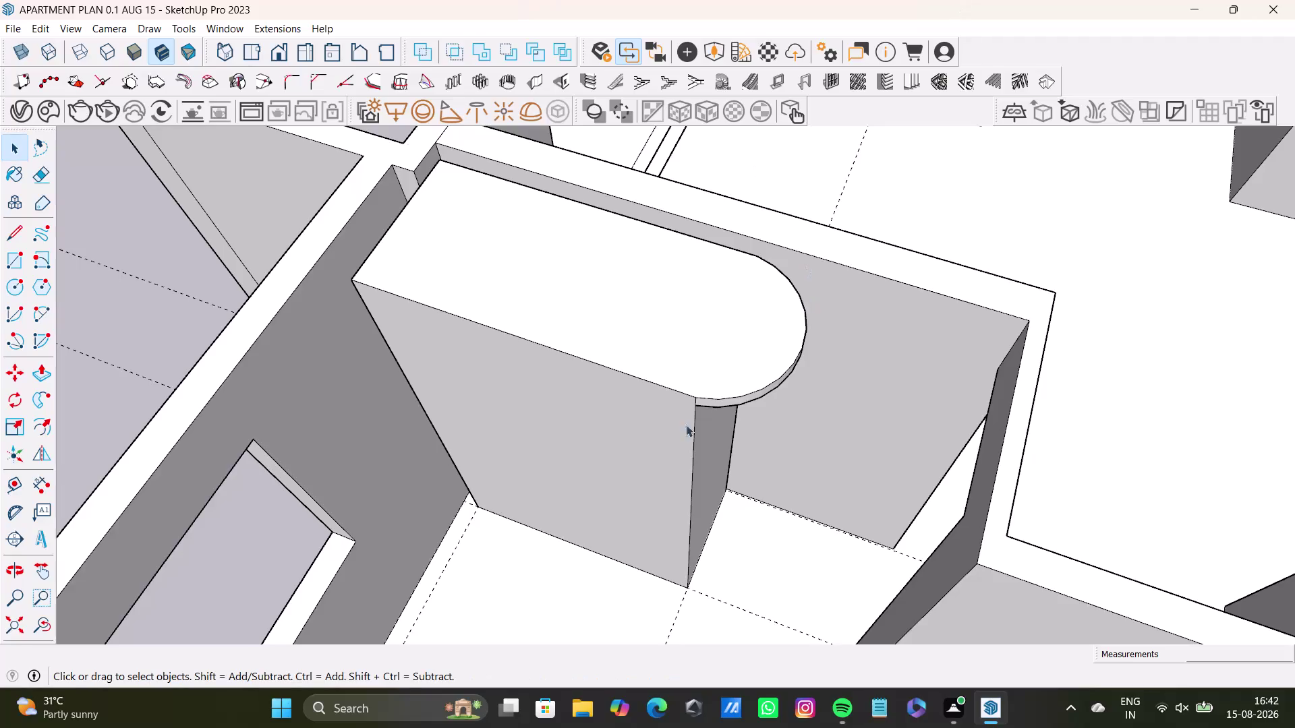
Bring the view onto the wardrobe's tall front panel and select its front face.
scroll(down, 3)
middle_drag(585, 389, 771, 375)
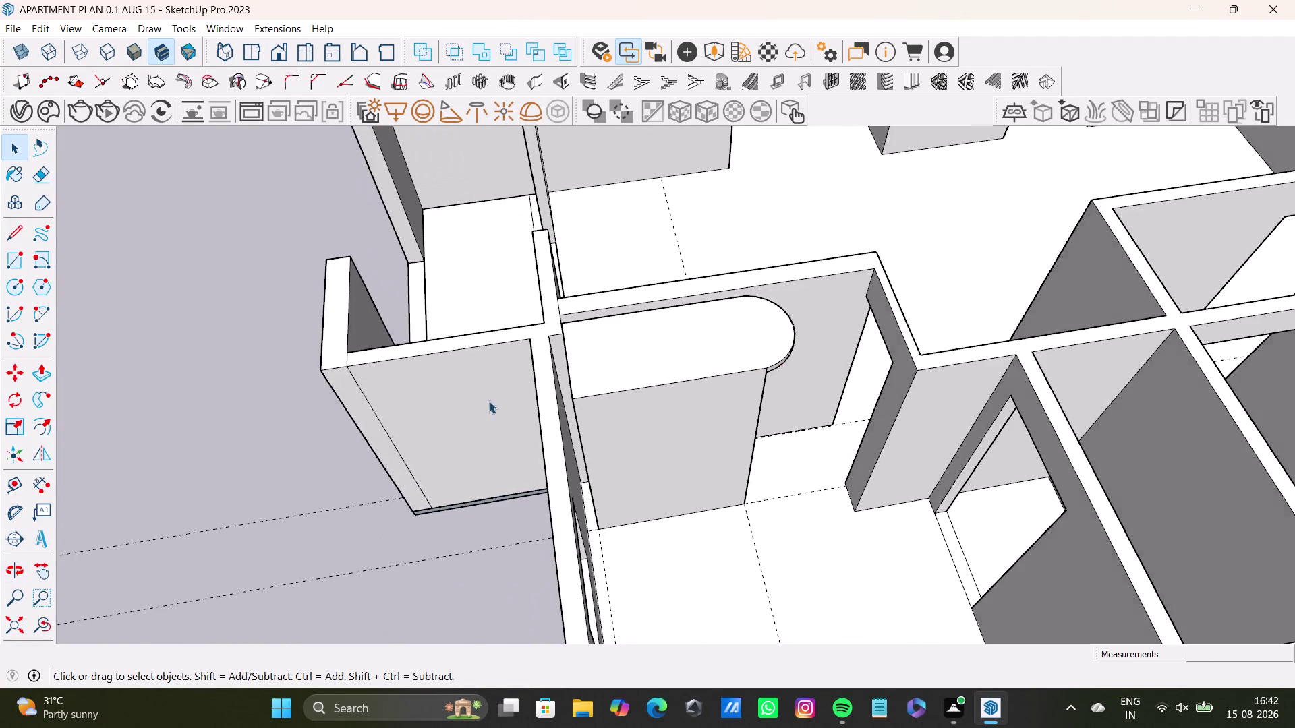
scroll(up, 3)
middle_drag(577, 382, 520, 302)
scroll(down, 3)
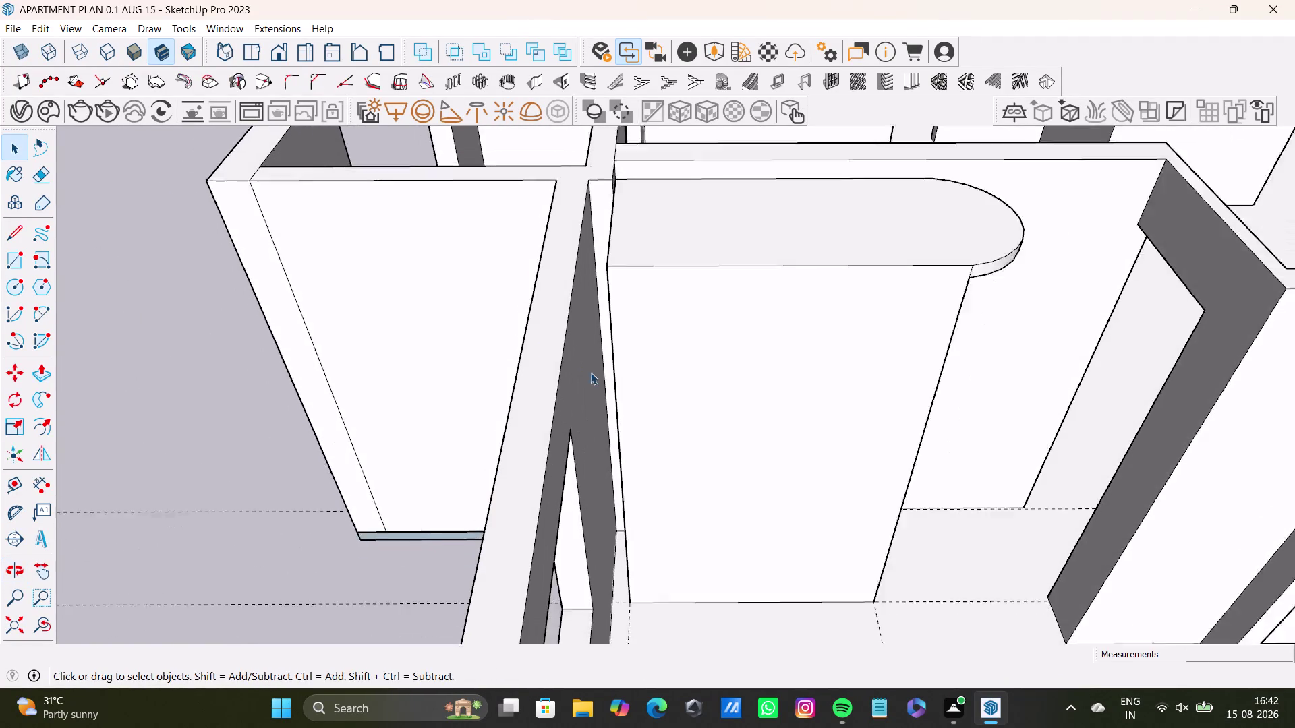
scroll(down, 3)
middle_drag(698, 414, 639, 383)
scroll(up, 3)
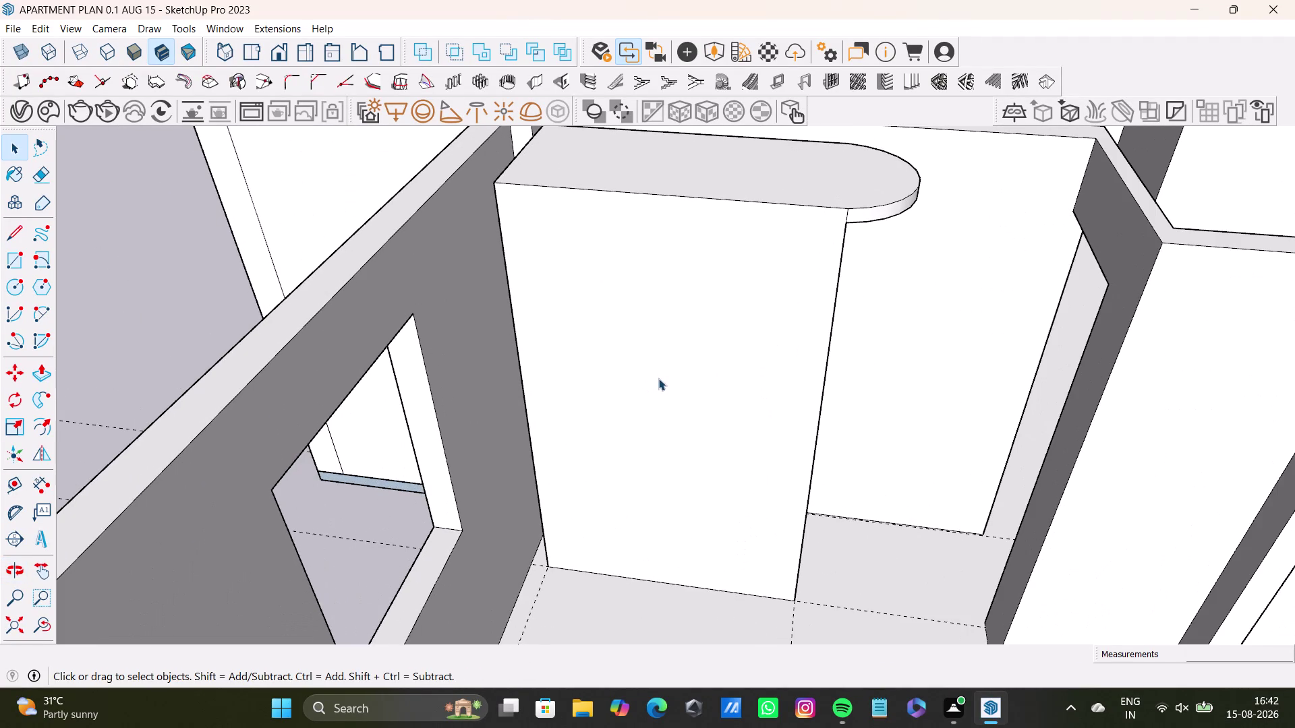
triple_click(658, 378)
click(658, 378)
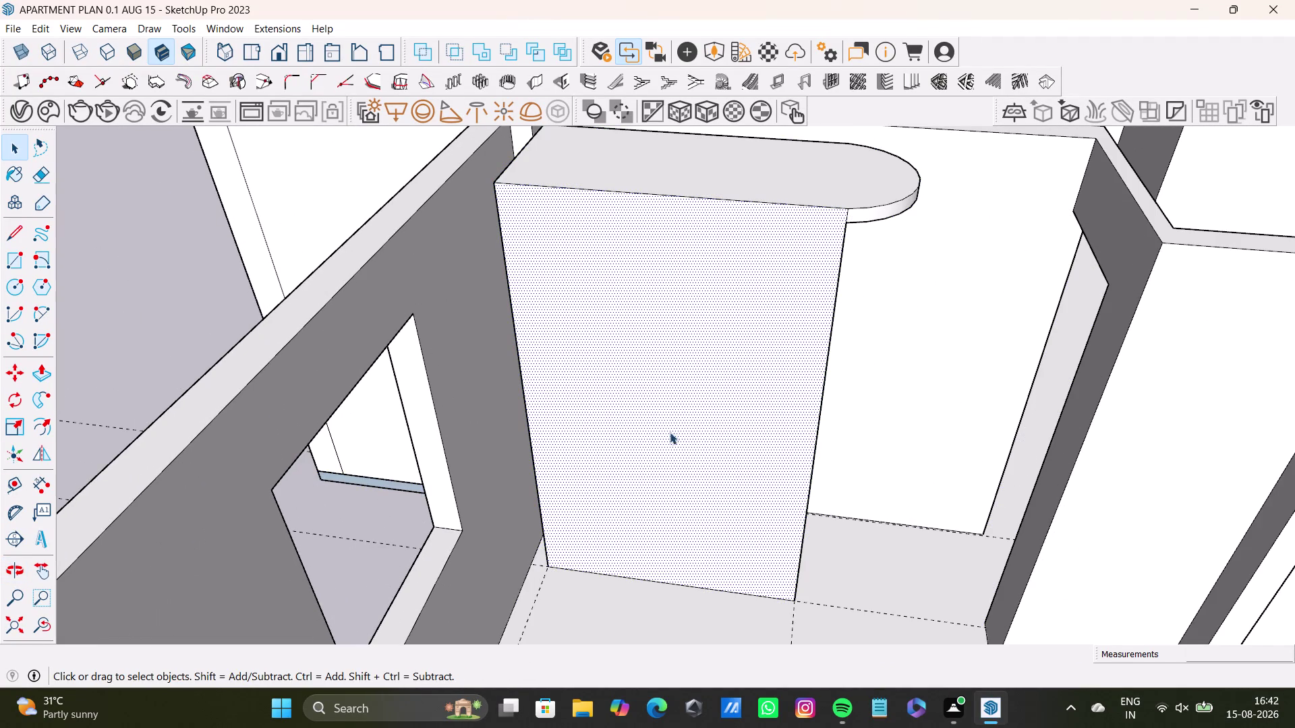
middle_drag(687, 438, 700, 418)
drag(12, 484, 22, 485)
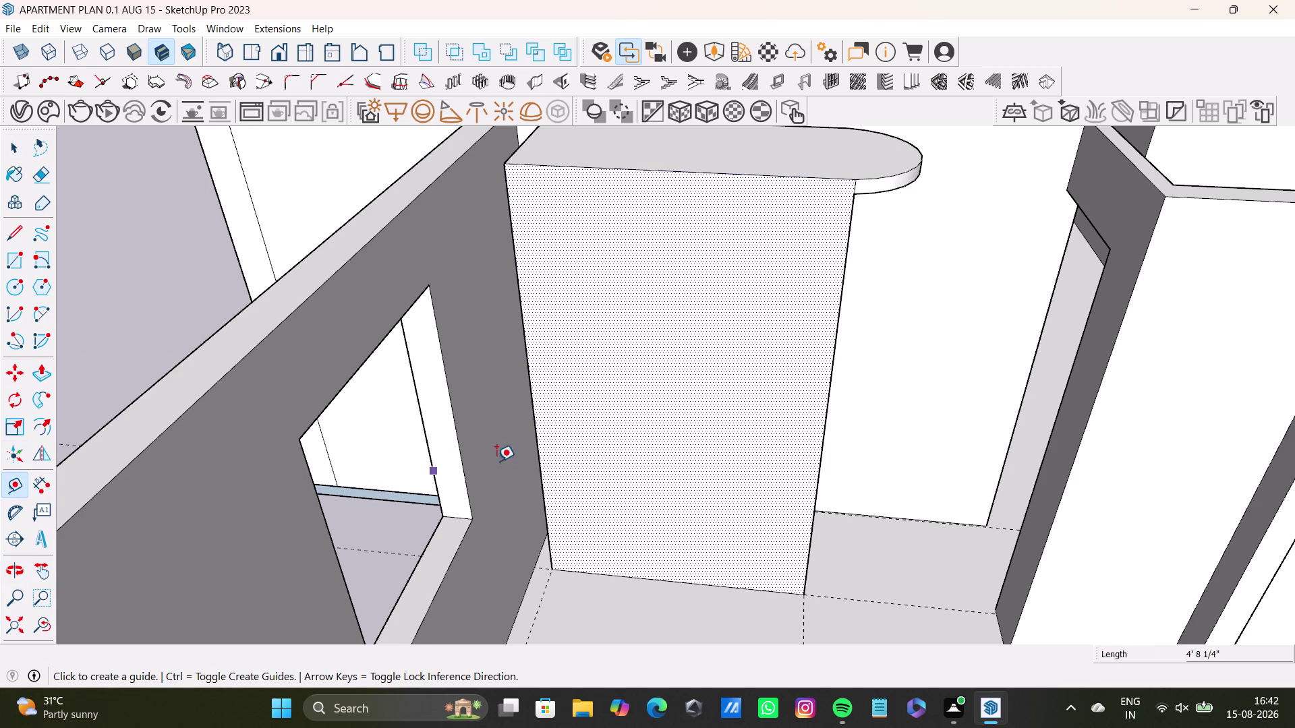
scroll(up, 3)
Pull two vertical guides across the tall front panel to divide it into strips.
click(543, 460)
scroll(down, 3)
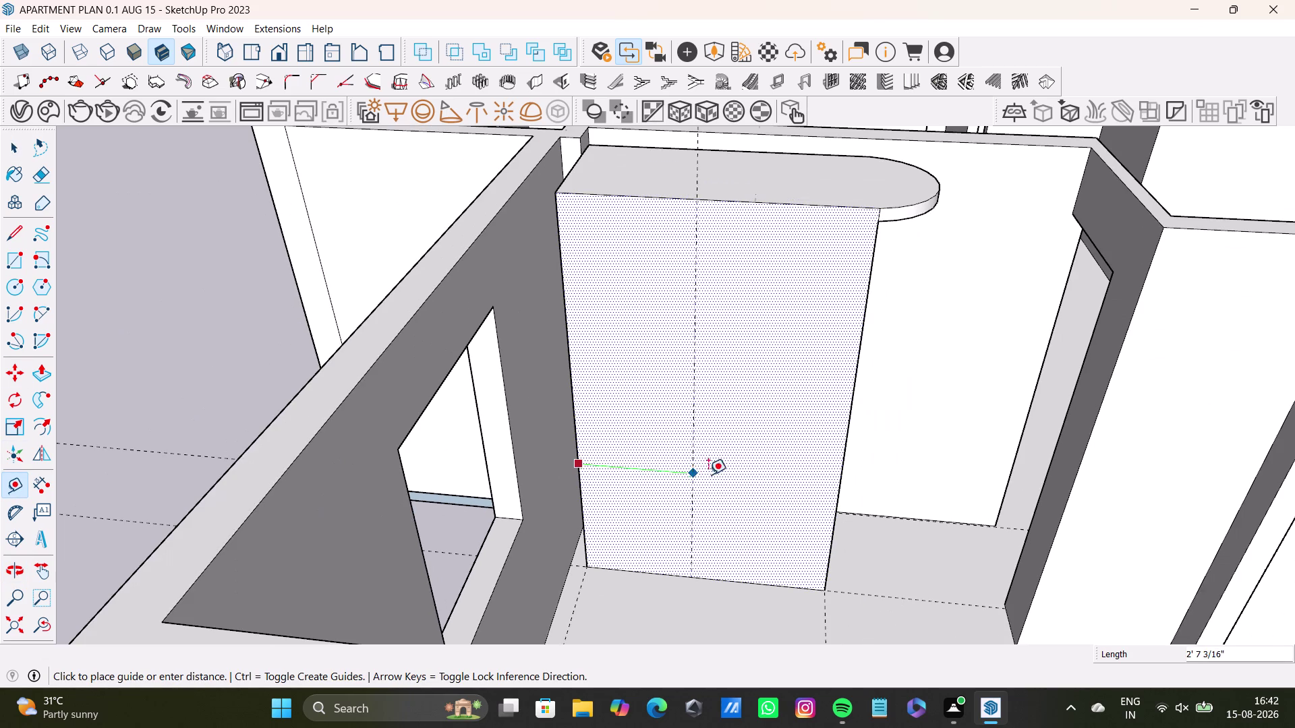
click(652, 471)
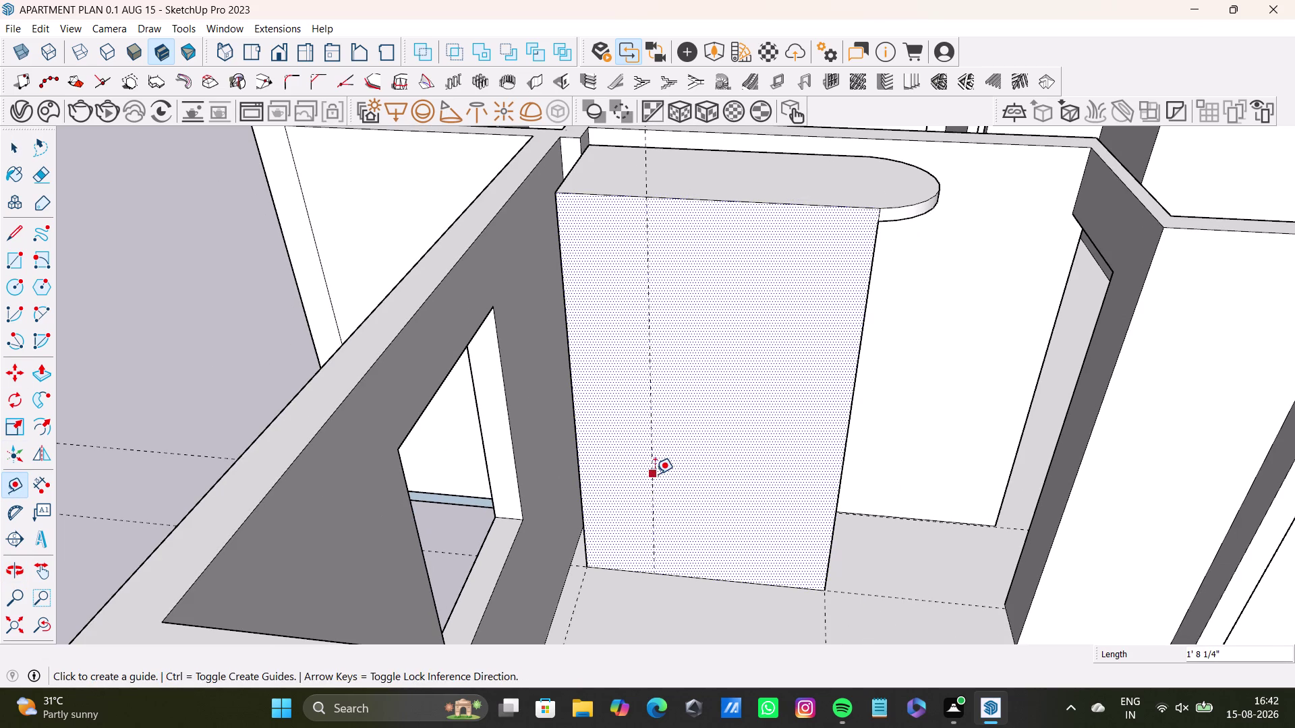
drag(654, 474, 667, 476)
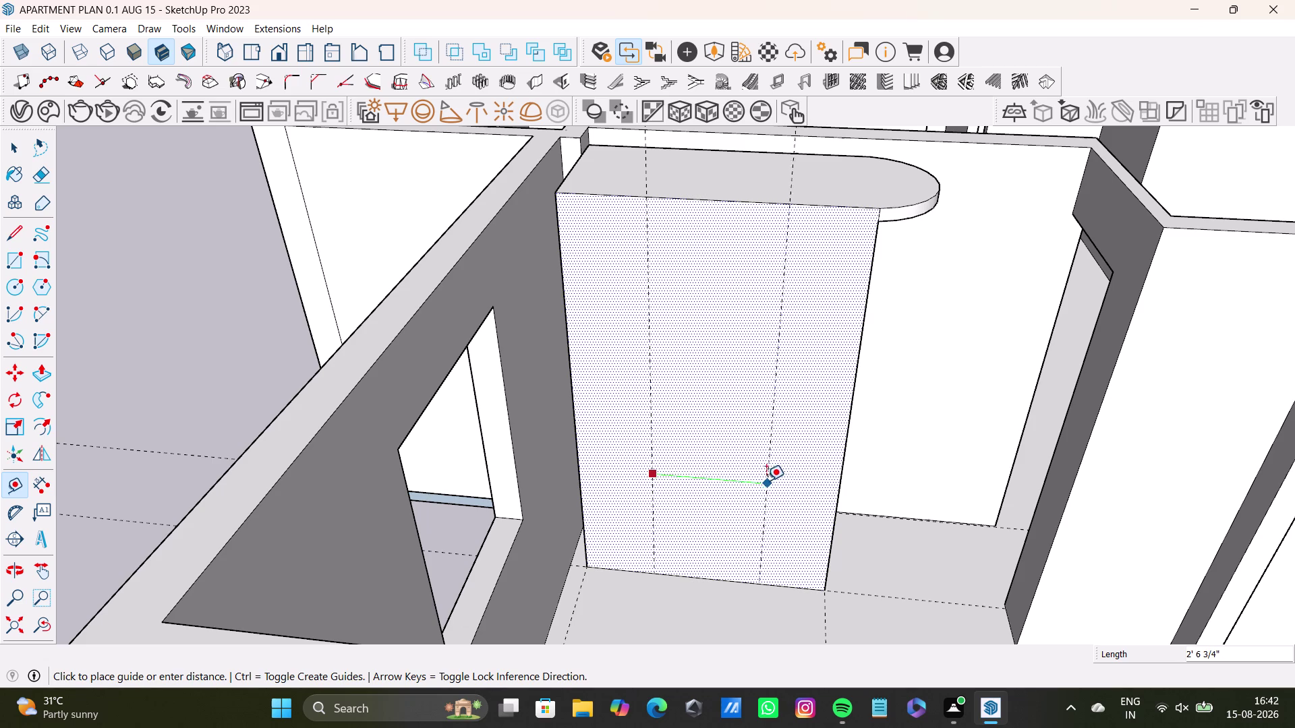
click(763, 481)
Place a guide 0.5" offset from the first divider.
middle_drag(770, 502, 743, 557)
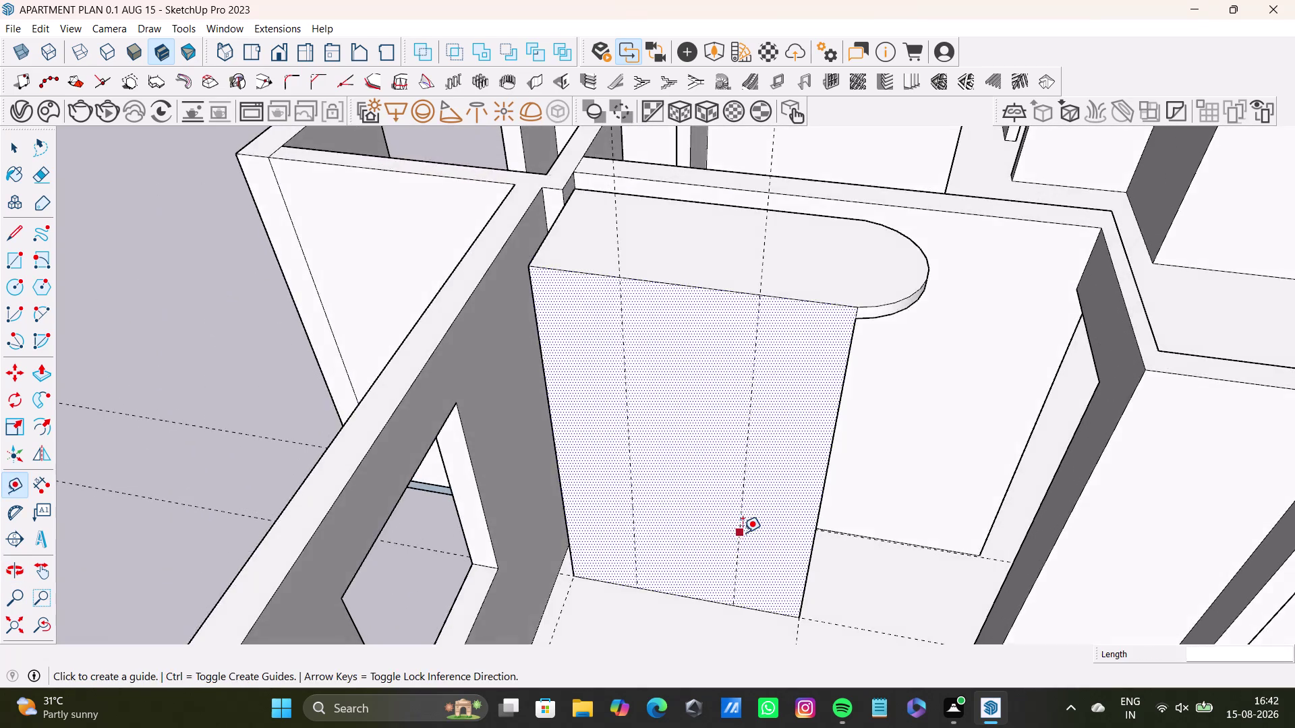
scroll(down, 3)
middle_drag(740, 508, 722, 502)
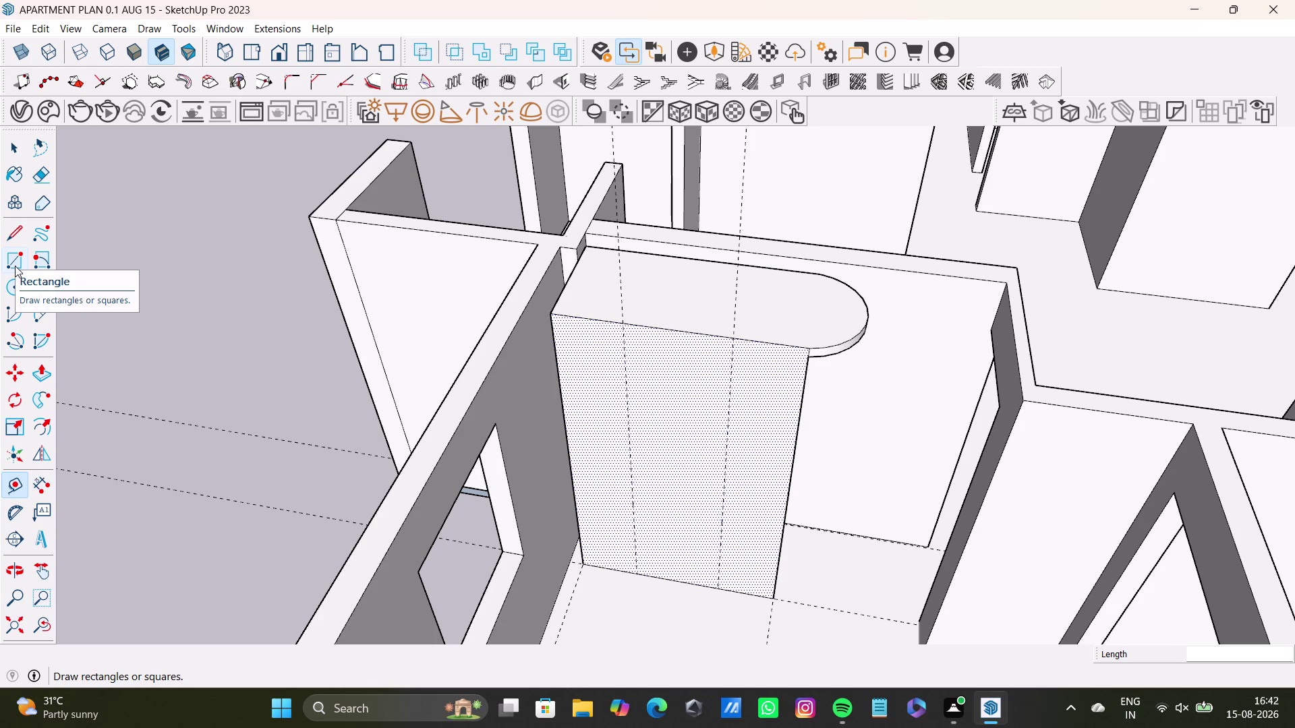
drag(13, 234, 24, 233)
scroll(up, 3)
middle_drag(621, 379, 609, 317)
key(space)
key(t)
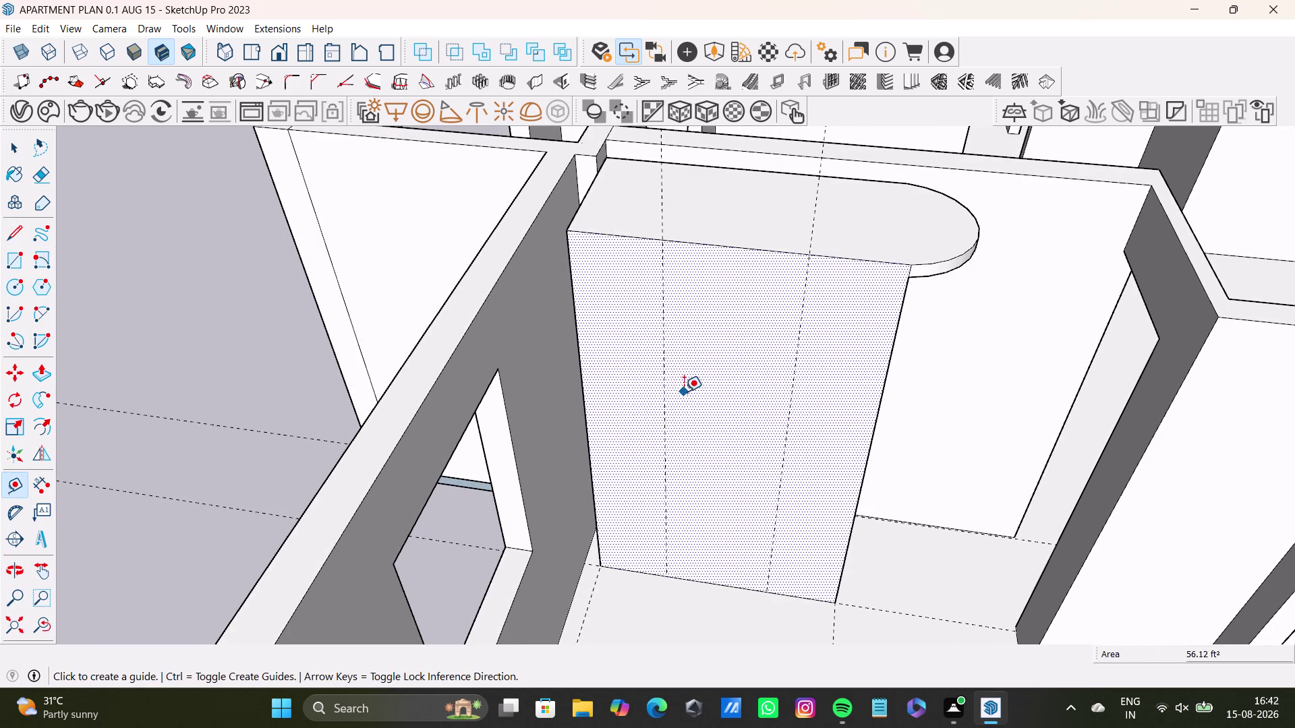
drag(666, 398, 660, 398)
text(0)
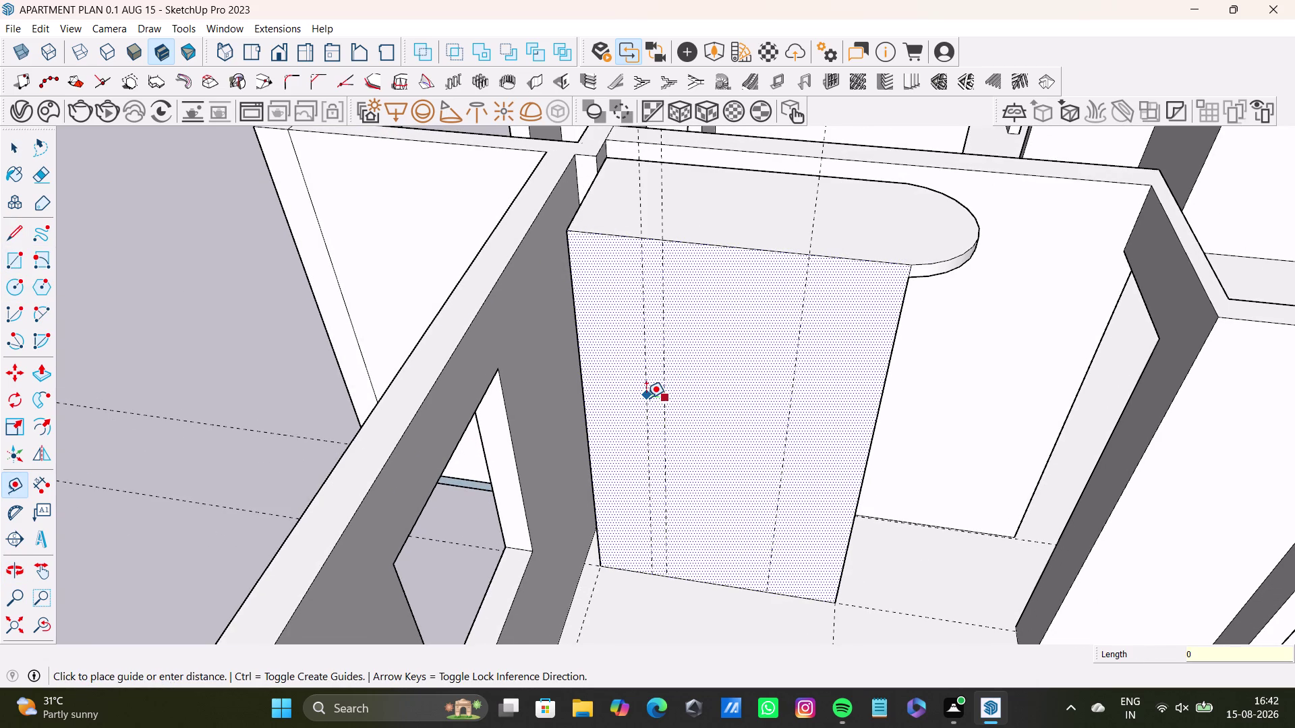
text(.5")
key(Return)
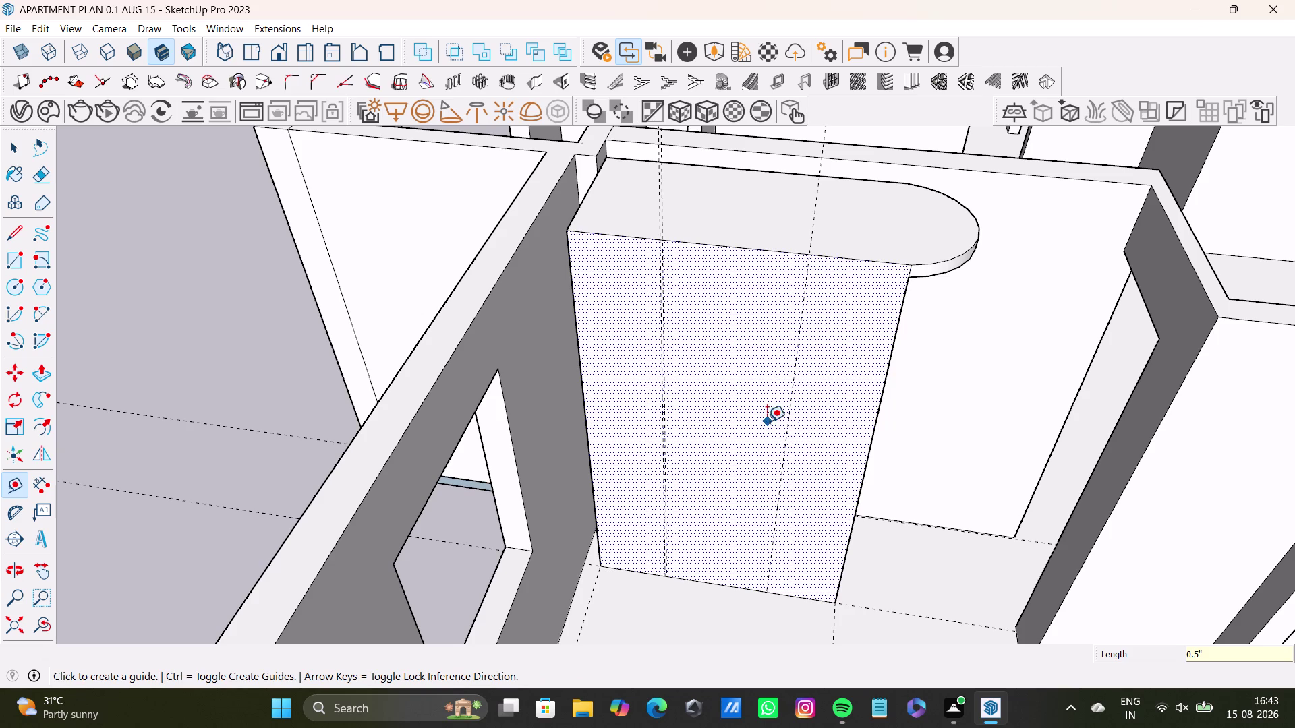
Place a guide 0.5" offset from the second divider.
click(788, 430)
key(5)
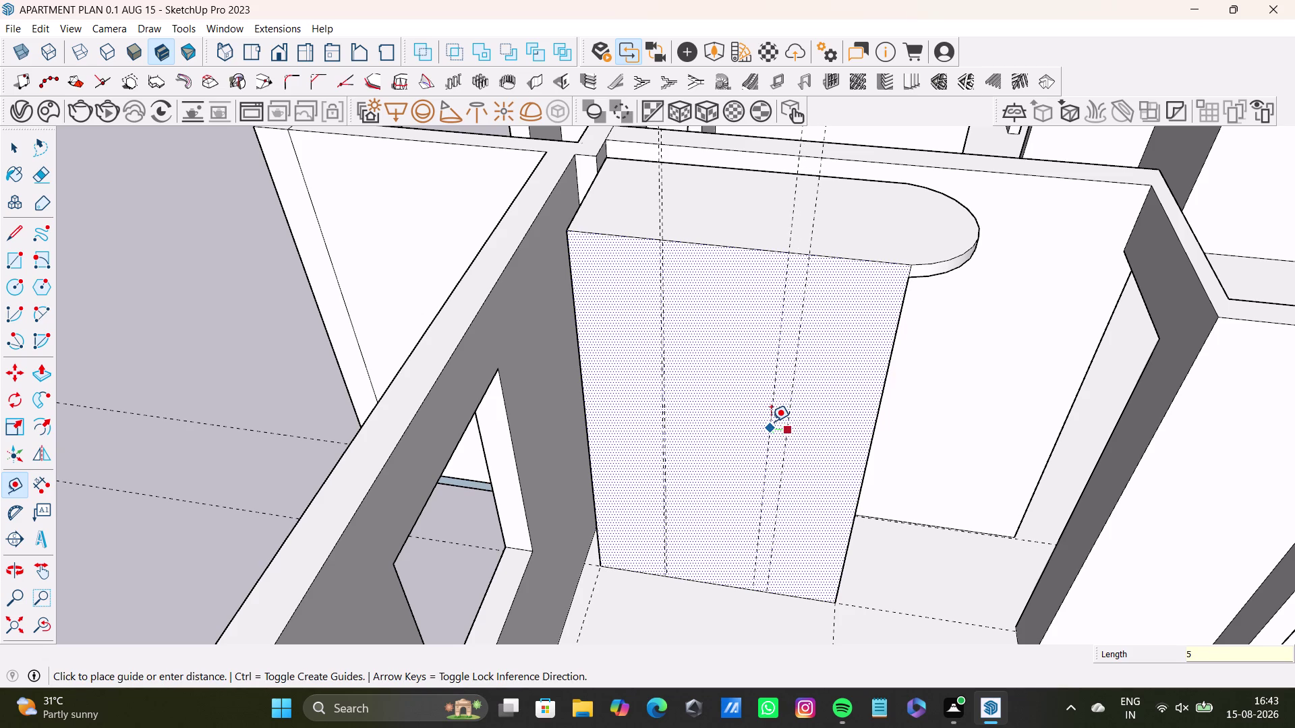
key(BackSpace)
text(0.)
text(5")
key(Return)
scroll(up, 3)
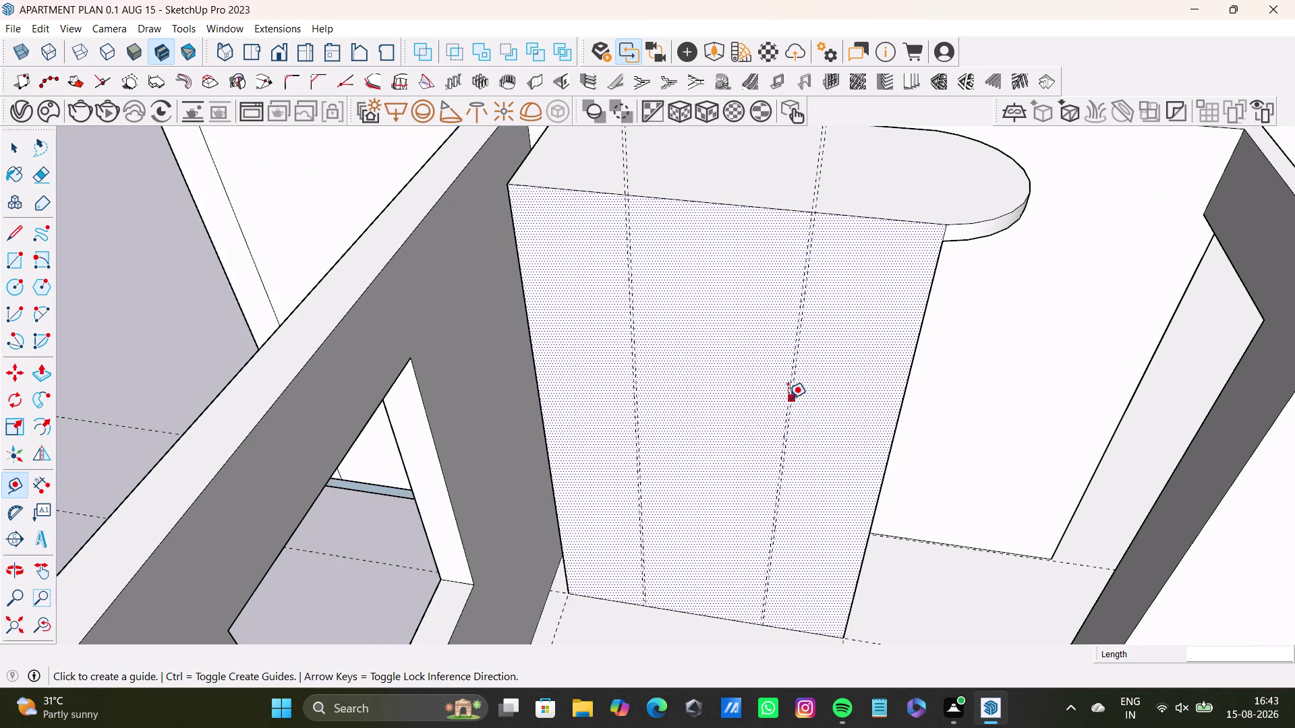
Add guides 0.5" inside the panel's right and left edges.
click(902, 398)
text(0)
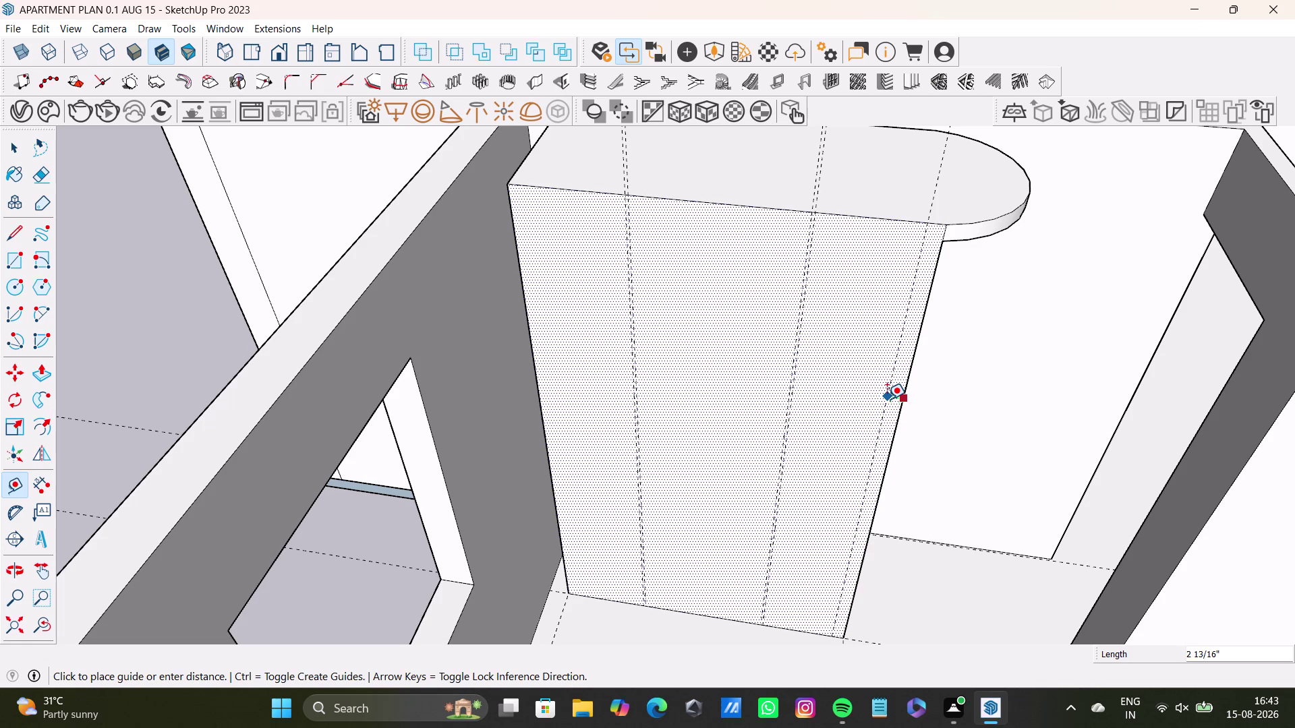
text(.)
text(5")
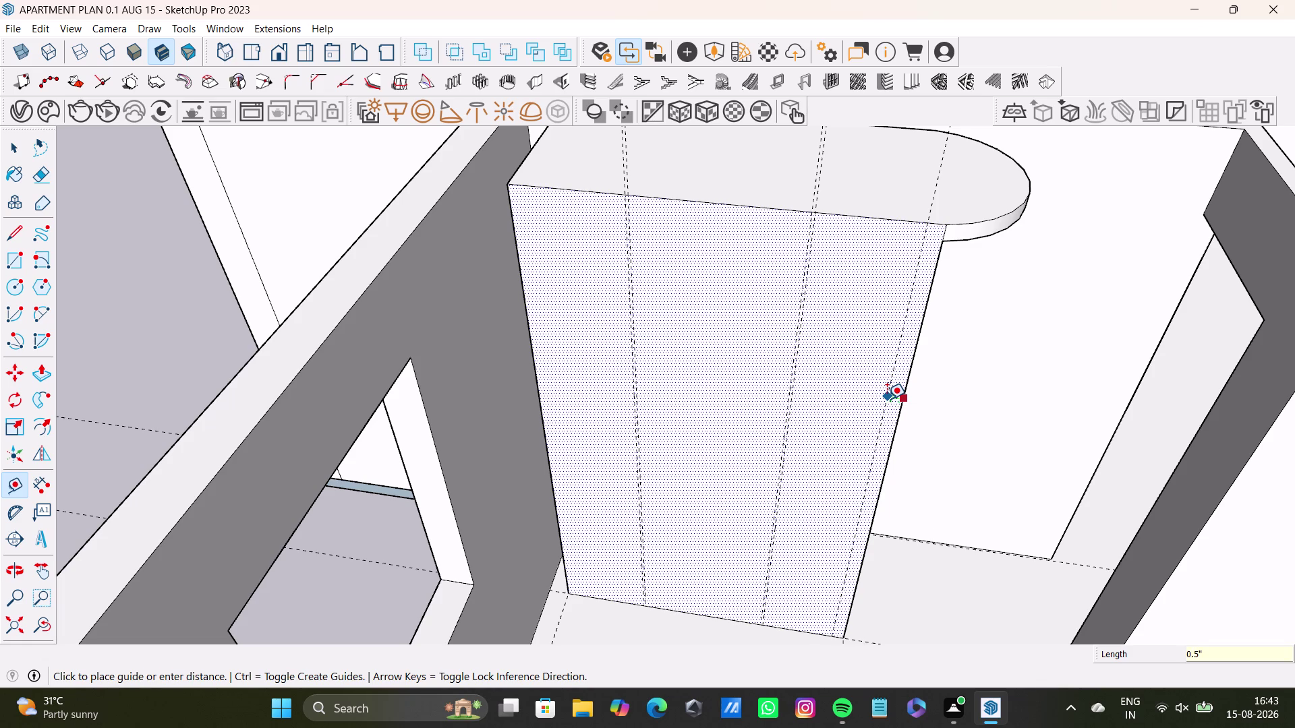
key(Return)
scroll(up, 3)
click(522, 362)
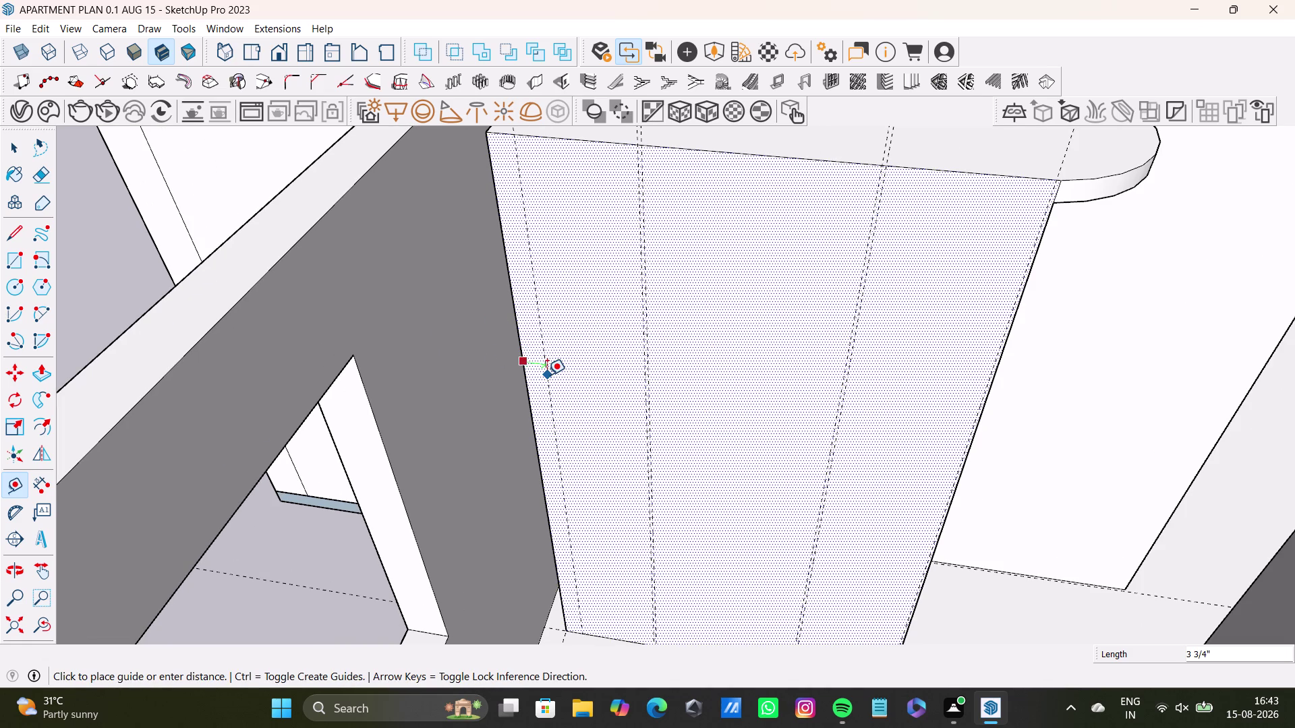
text(0.5)
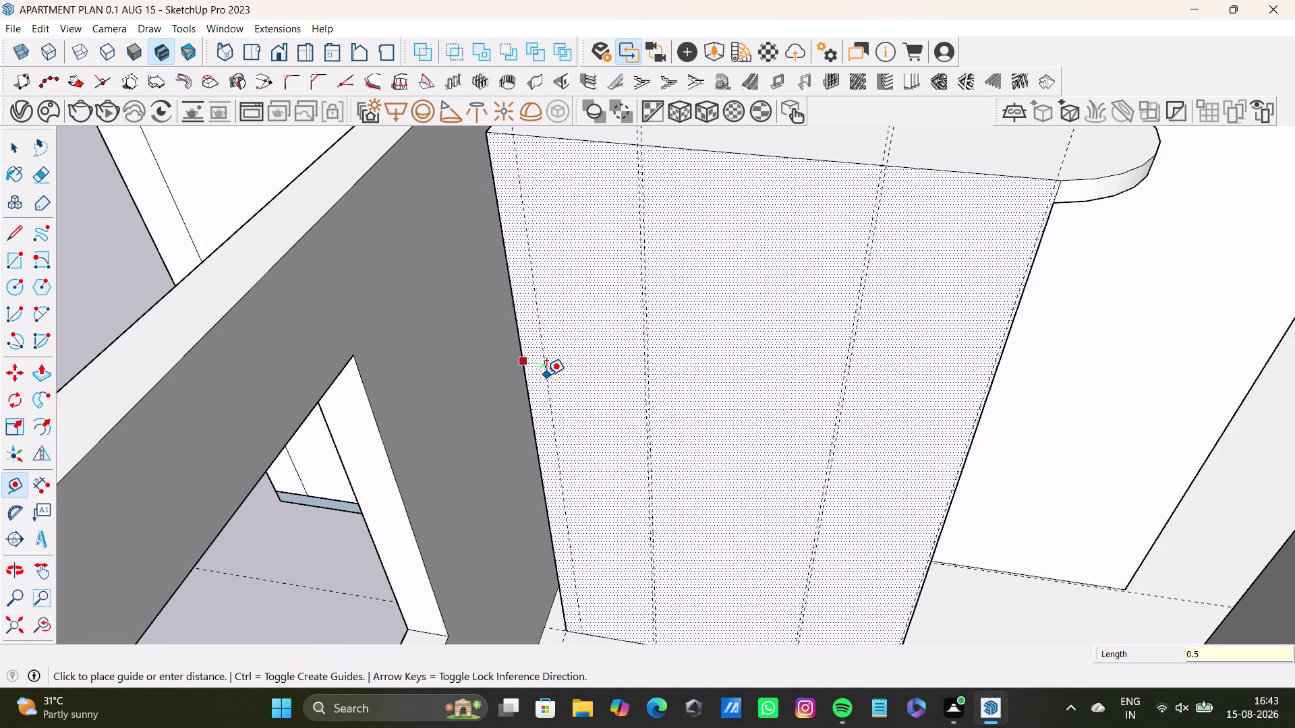
text(")
key(Return)
Orbit to check the new guides and zoom in on the panel's top-left corner.
key(space)
scroll(down, 3)
middle_drag(559, 383, 627, 363)
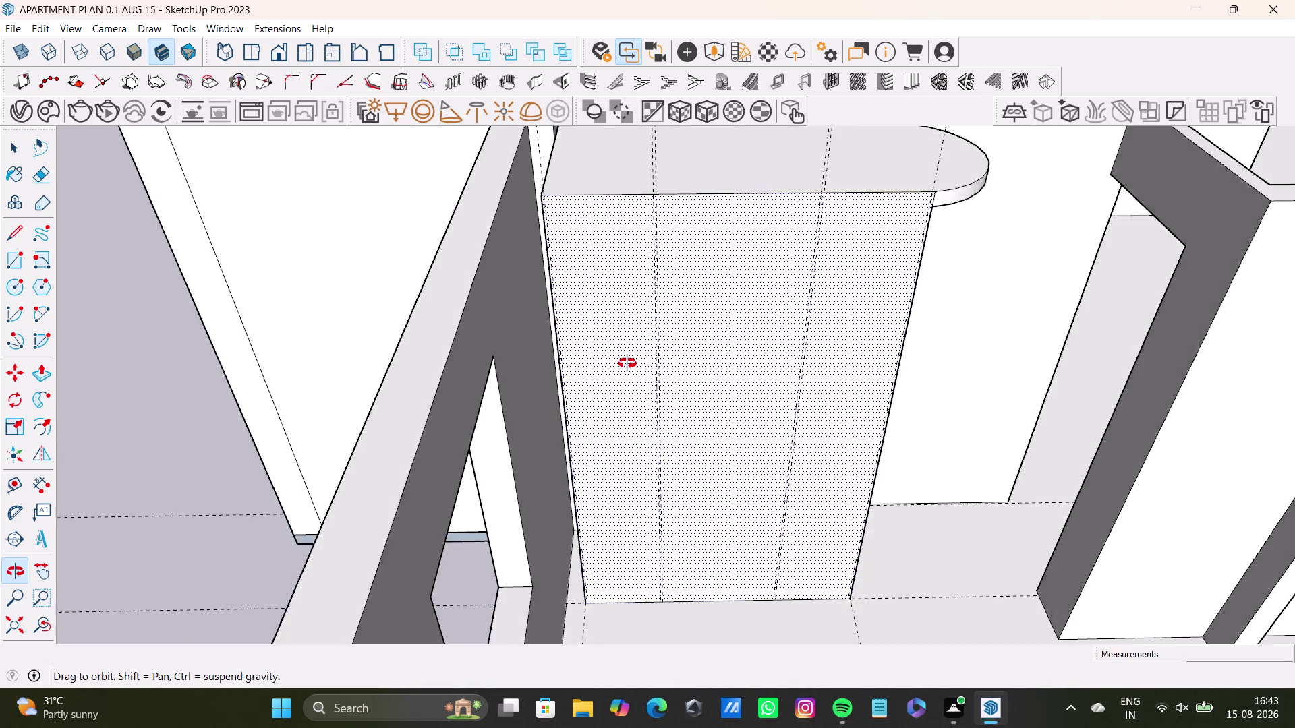
middle_drag(627, 364, 603, 354)
middle_drag(615, 371, 521, 391)
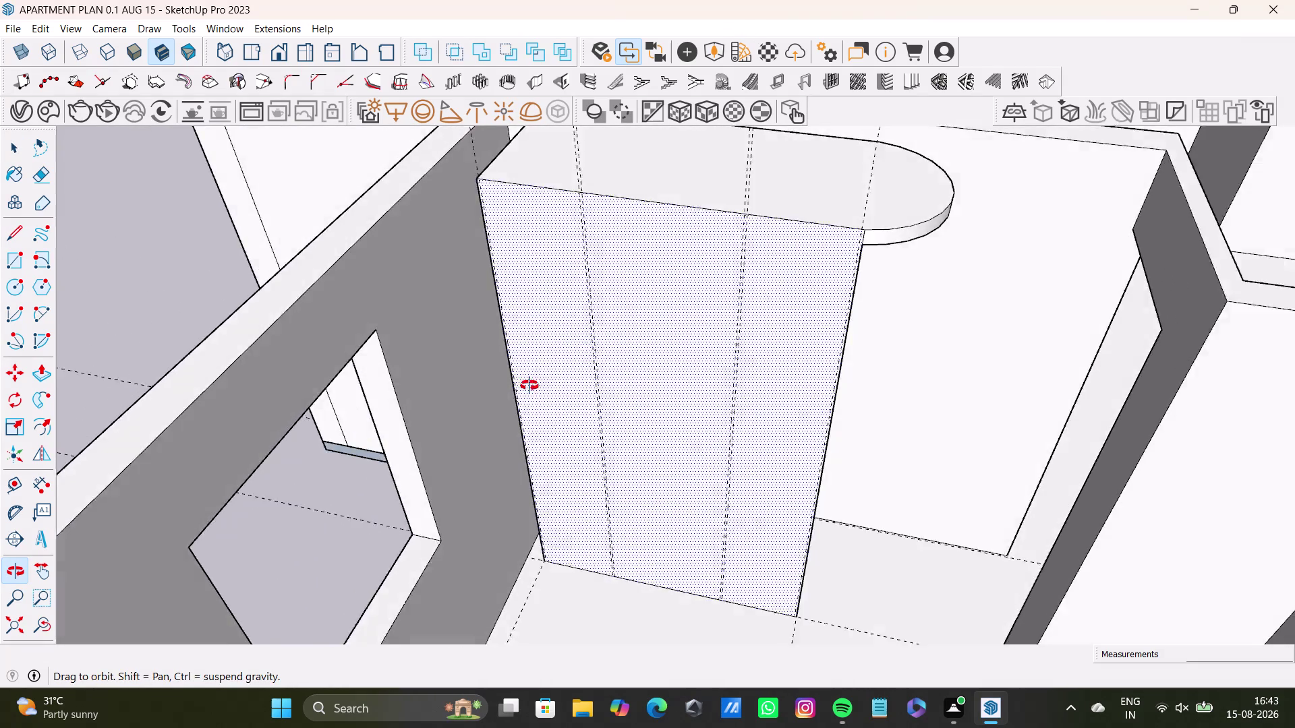
middle_drag(521, 391, 562, 351)
scroll(up, 3)
click(16, 262)
scroll(up, 3)
middle_drag(437, 321, 465, 361)
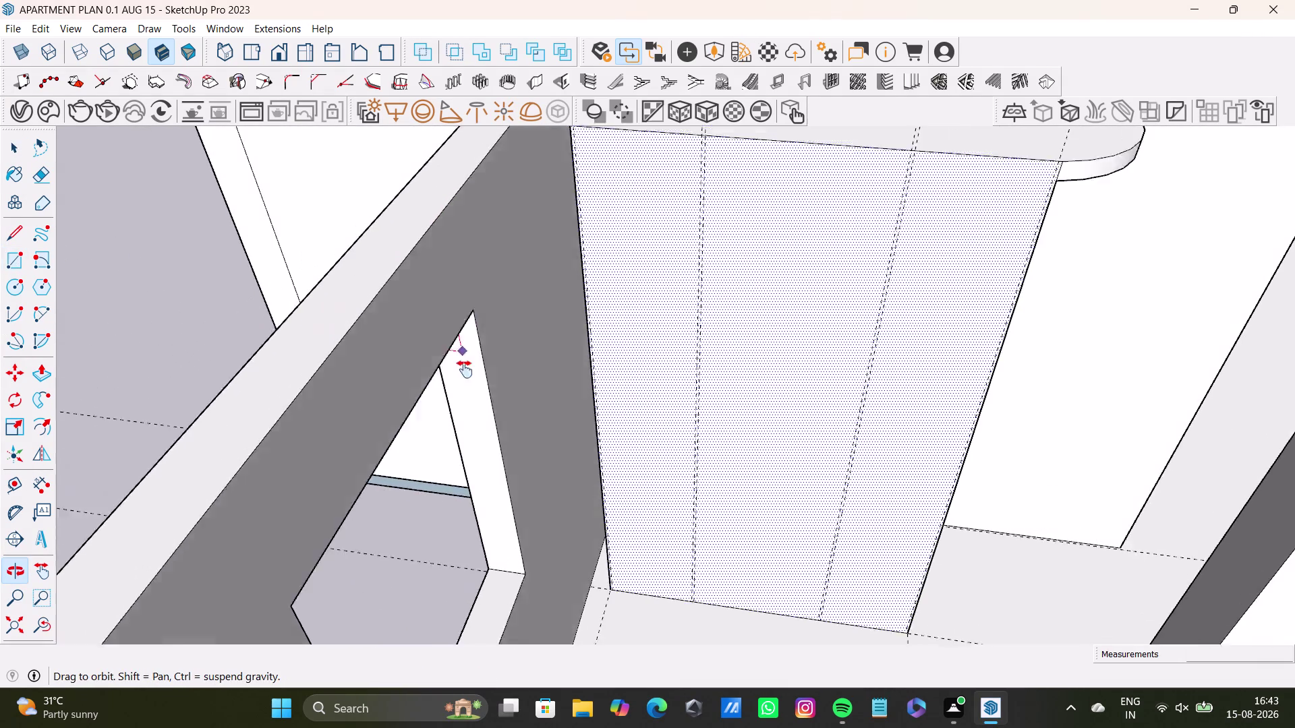
middle_drag(464, 361, 462, 463)
middle_drag(605, 422, 697, 443)
scroll(up, 3)
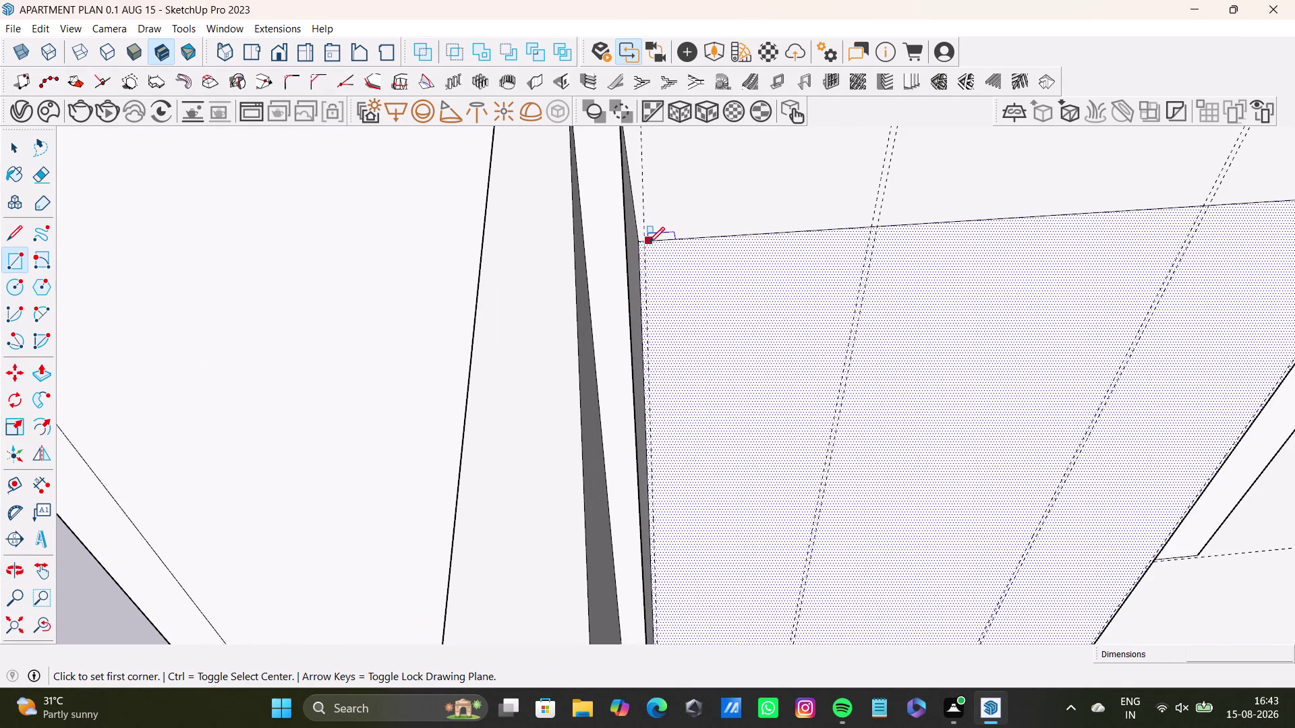
scroll(up, 3)
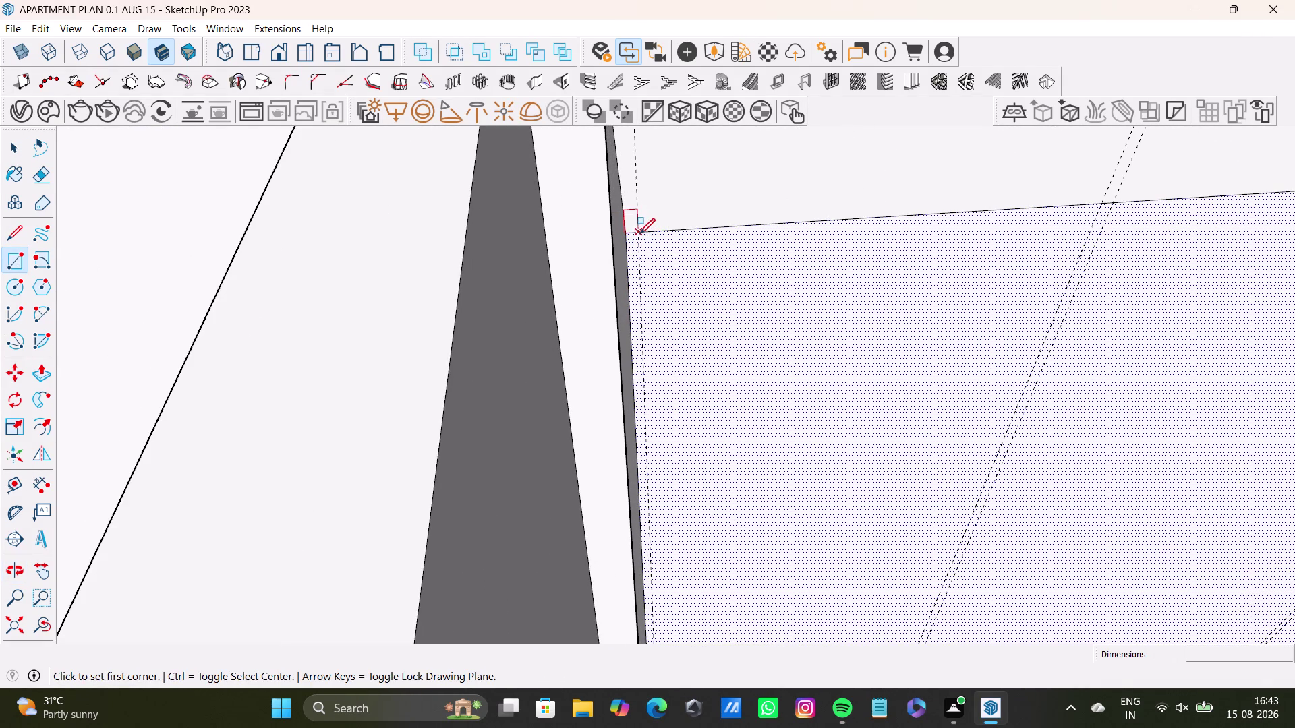
click(640, 234)
scroll(down, 3)
middle_drag(849, 456, 679, 181)
scroll(down, 3)
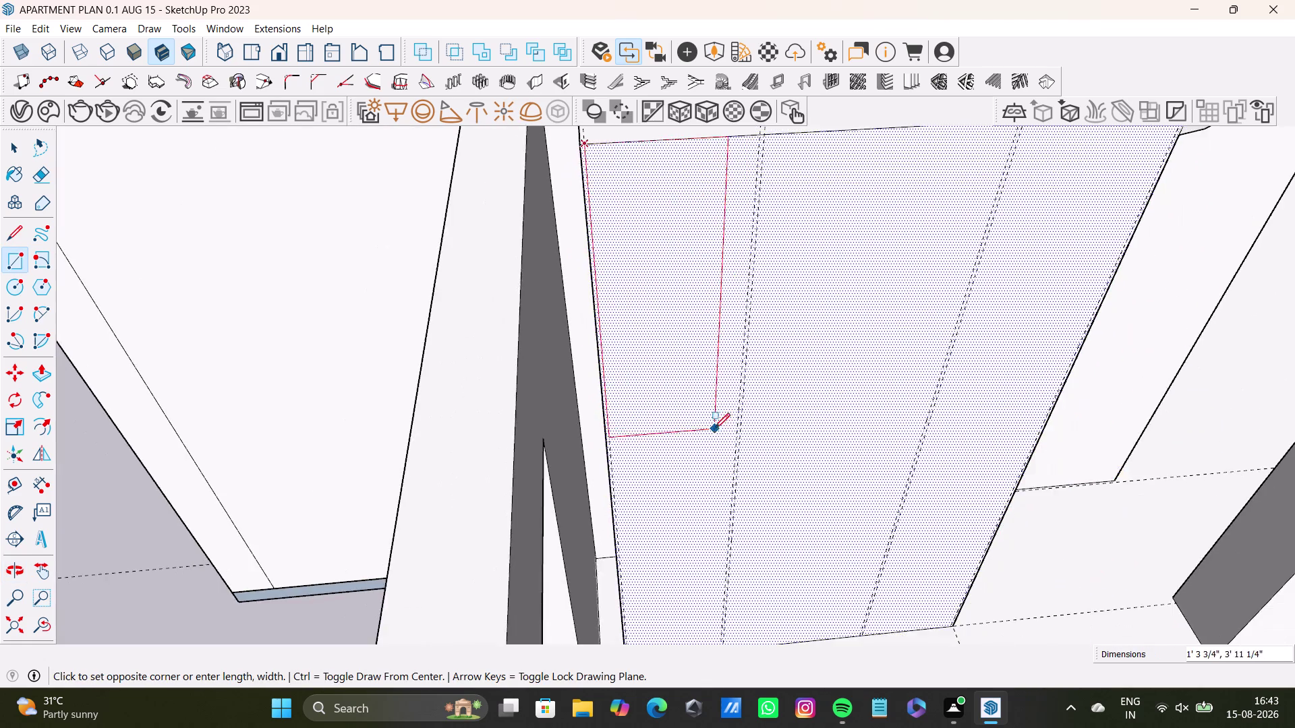
scroll(down, 3)
middle_drag(718, 434, 653, 278)
scroll(up, 3)
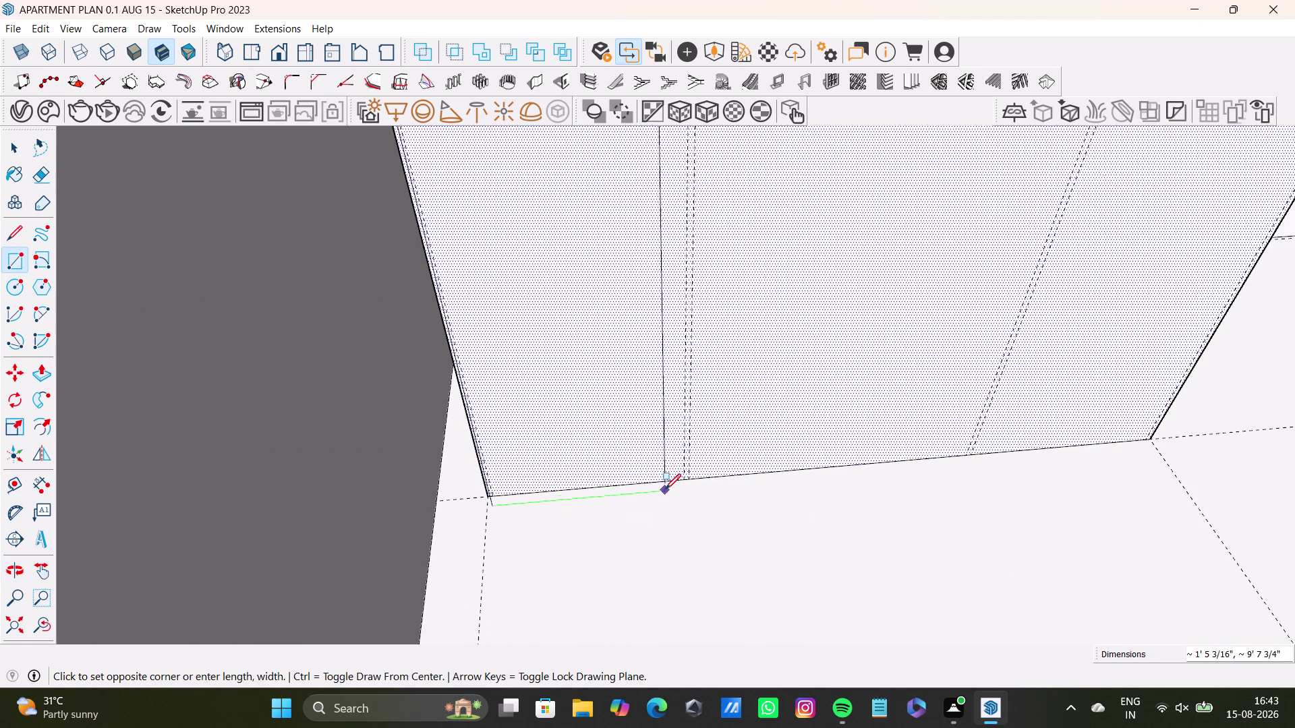
click(686, 478)
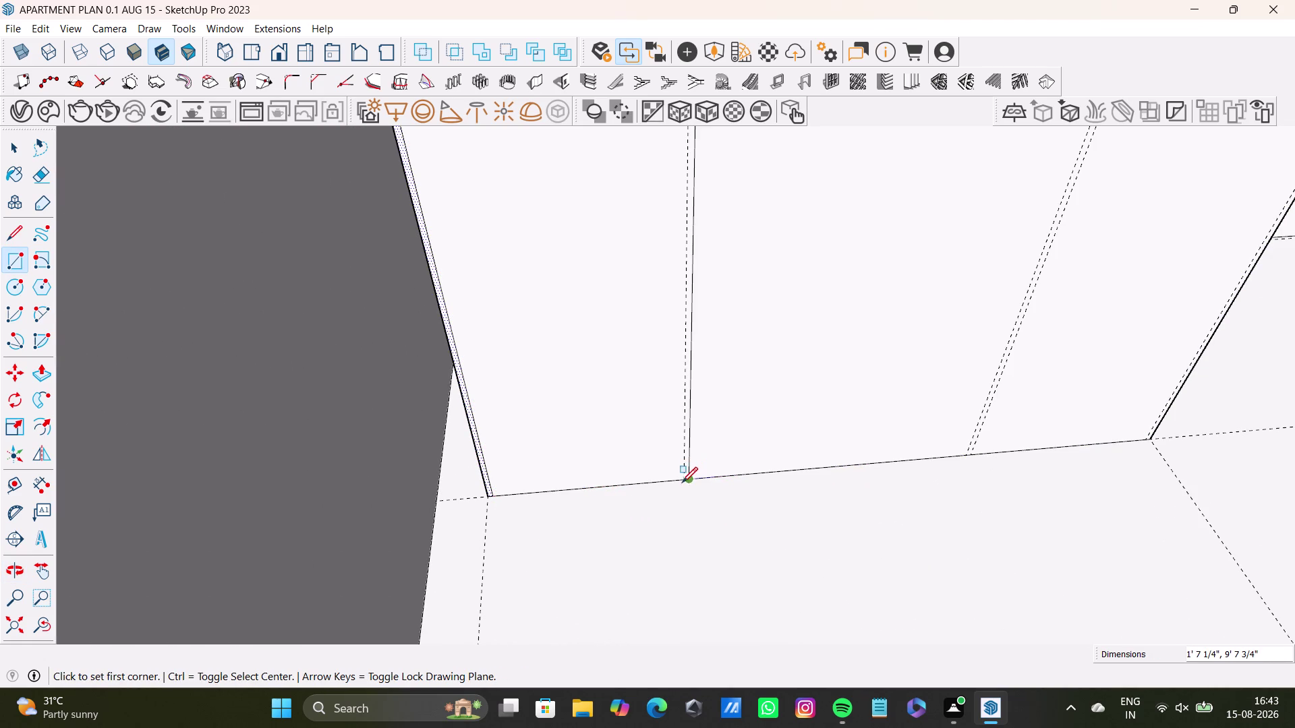
key(ctrl+z)
scroll(down, 3)
middle_drag(613, 318, 613, 538)
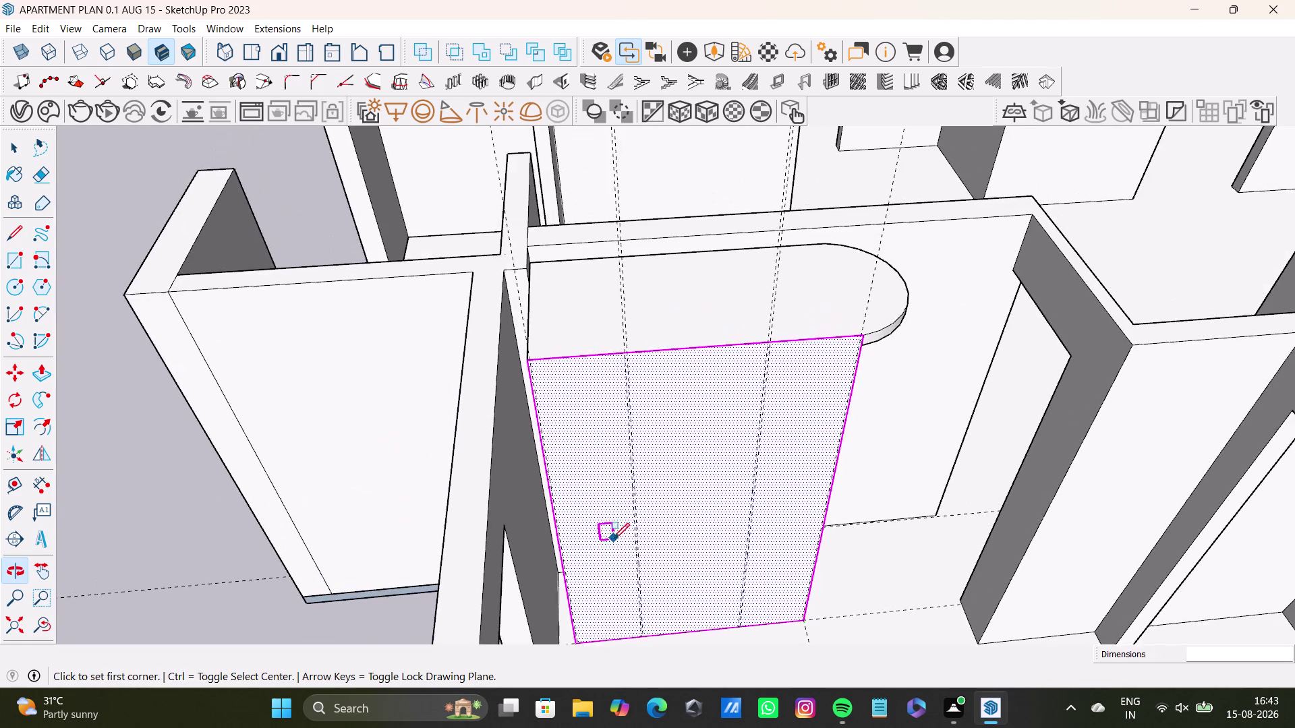
scroll(up, 3)
key(space)
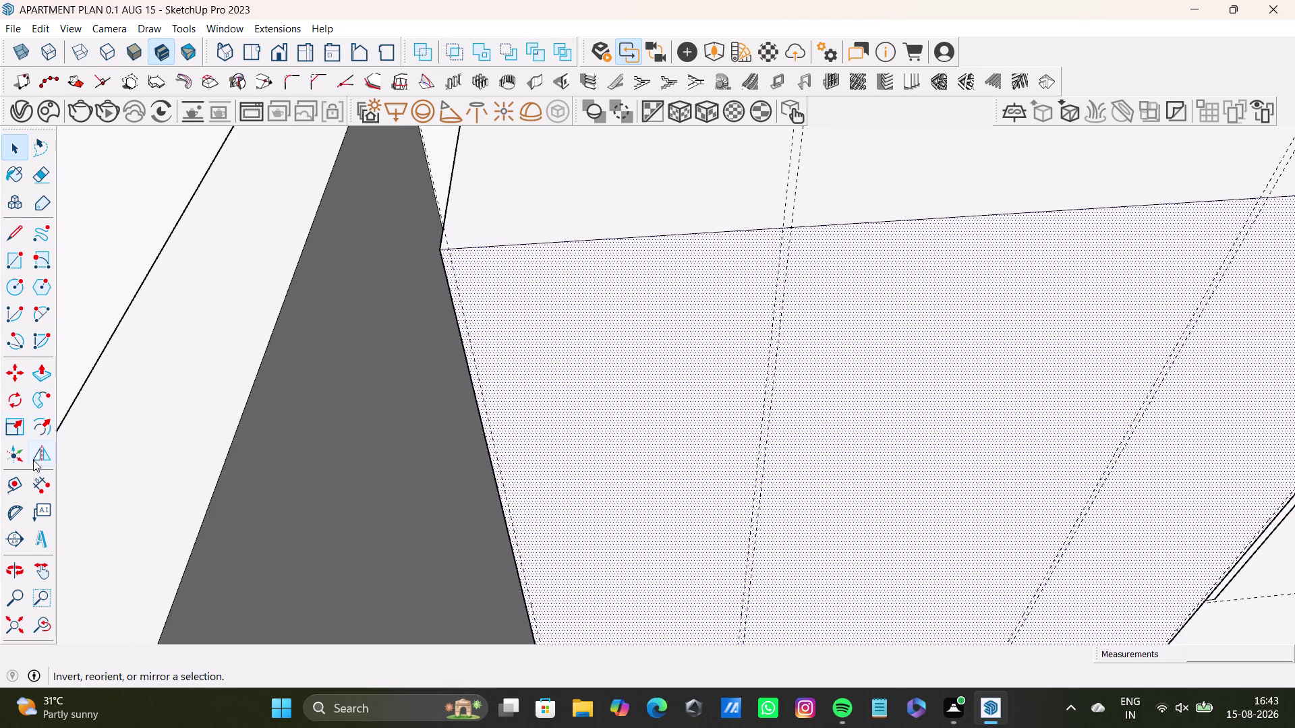
click(11, 487)
scroll(up, 3)
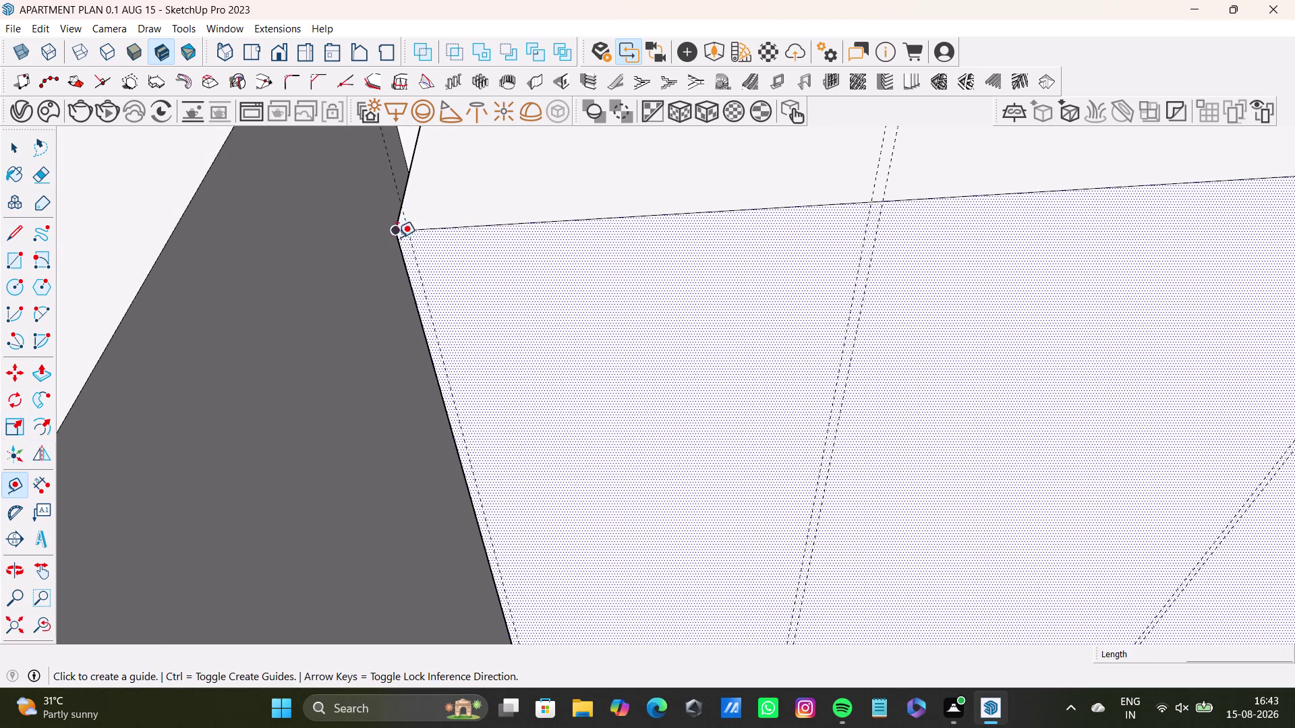
key(space)
click(11, 259)
scroll(up, 3)
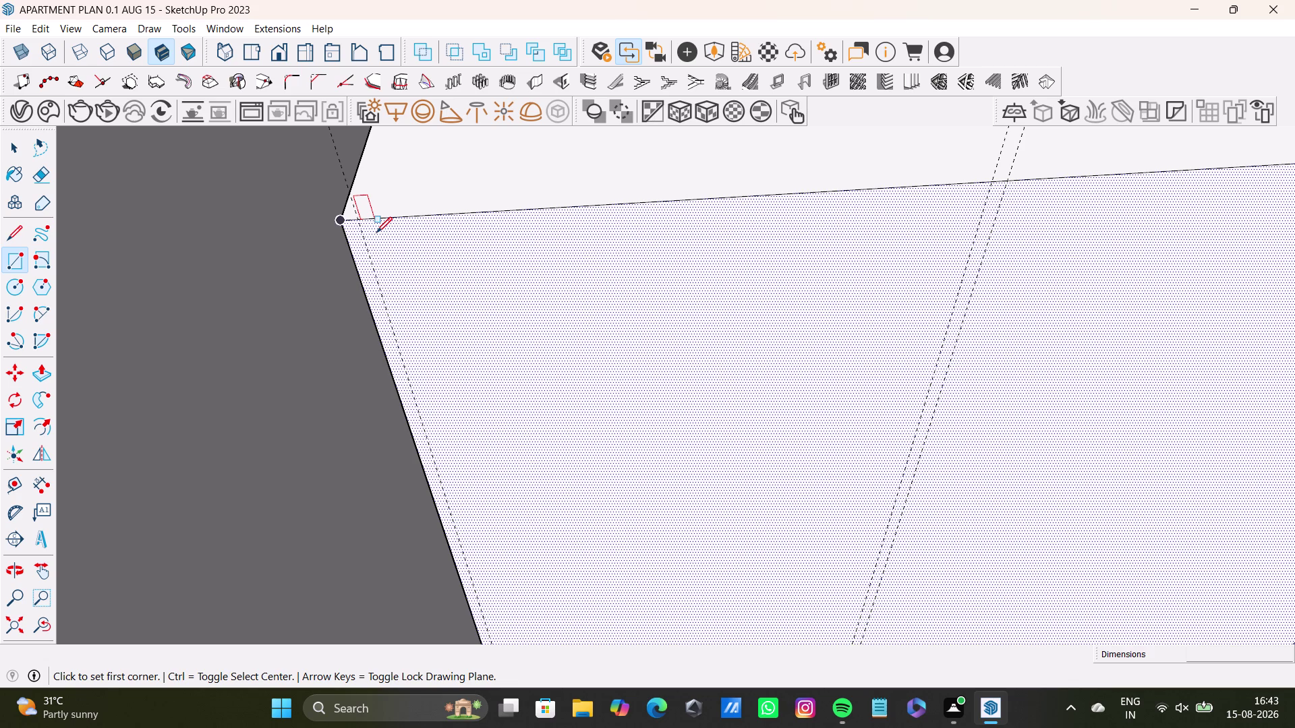
scroll(up, 3)
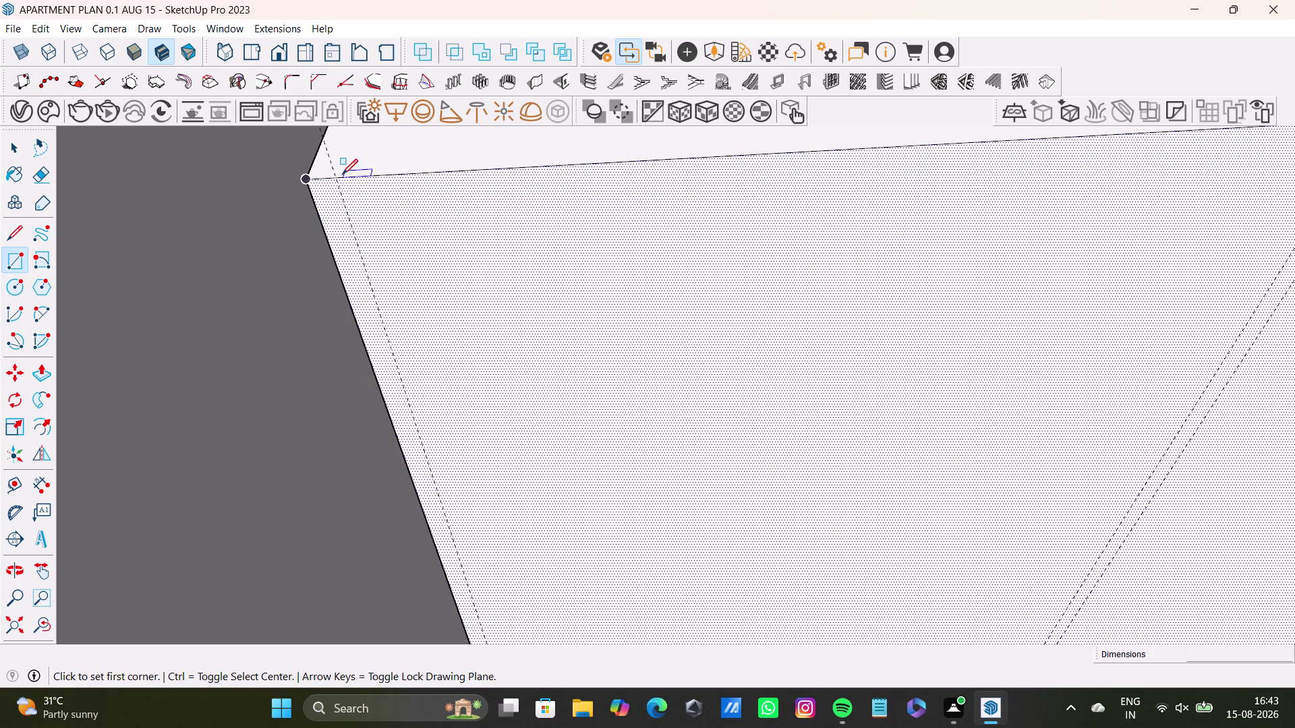
click(336, 179)
scroll(down, 3)
middle_drag(785, 462, 612, 212)
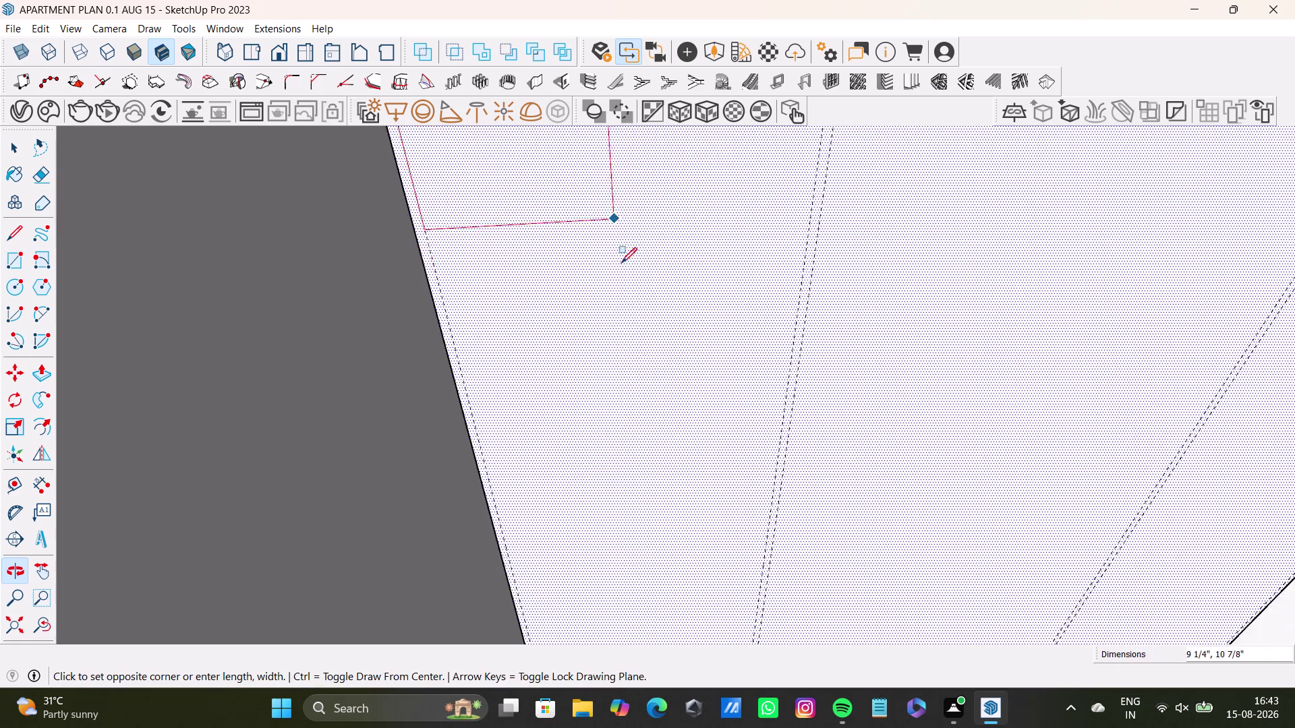
scroll(down, 3)
middle_drag(700, 471, 639, 264)
scroll(down, 3)
middle_drag(671, 452, 626, 310)
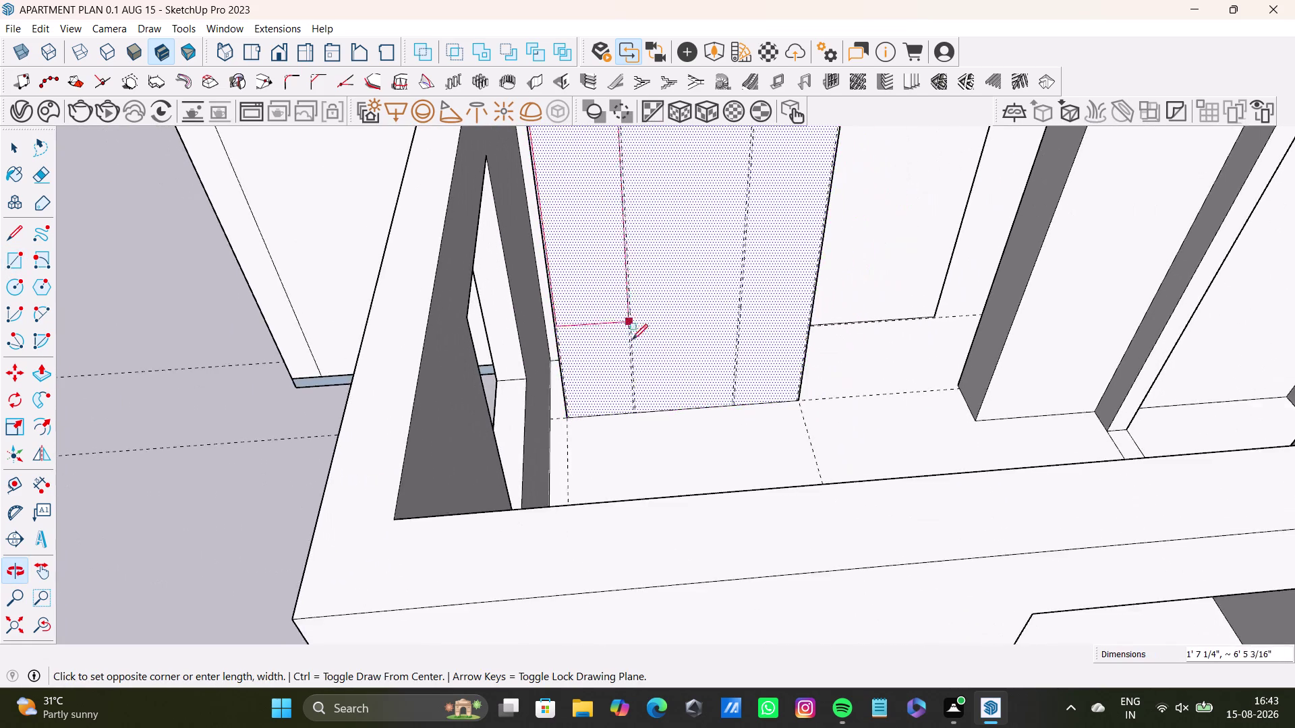
scroll(up, 3)
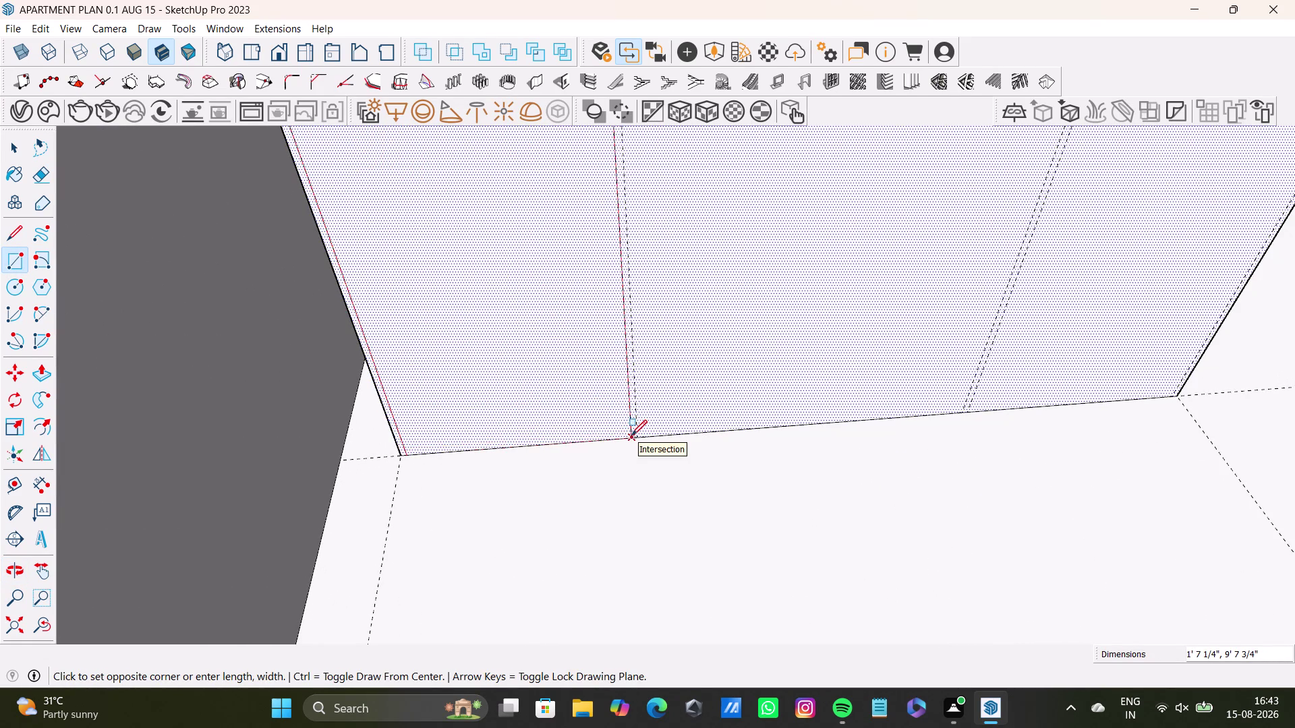
click(631, 436)
key(space)
scroll(down, 3)
middle_drag(596, 315, 598, 600)
scroll(down, 3)
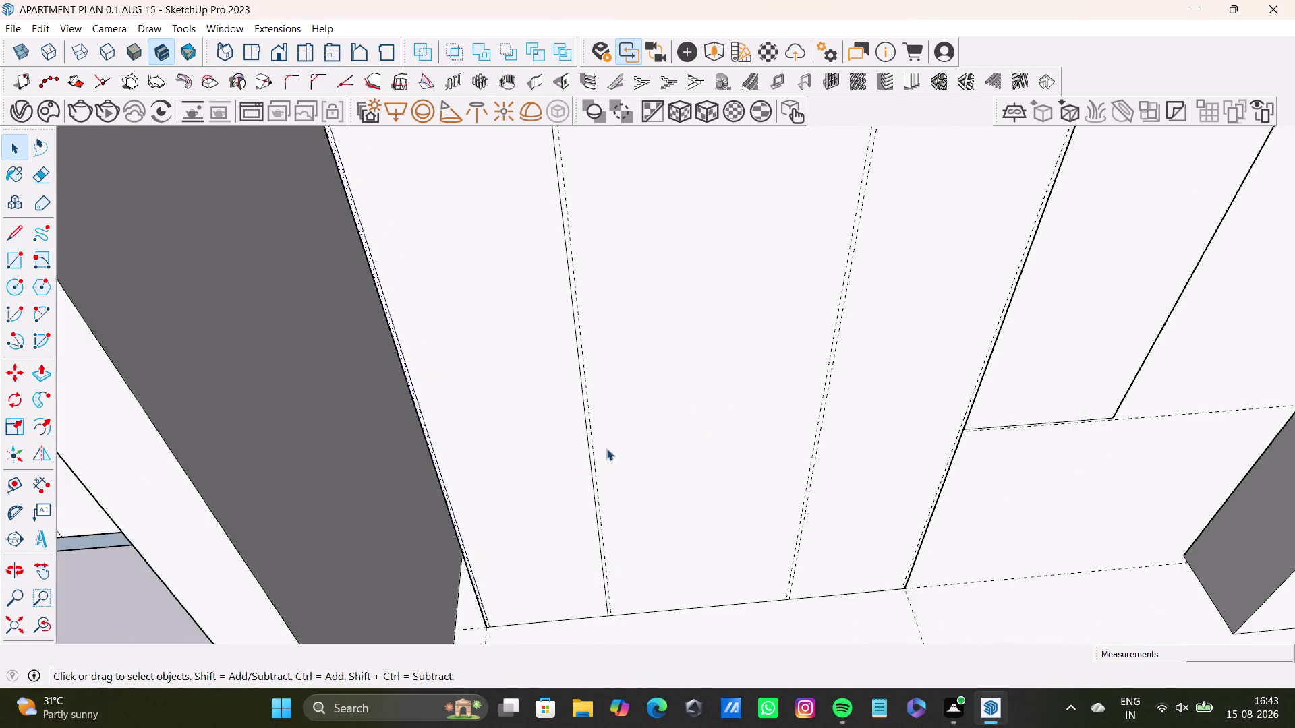
scroll(down, 3)
middle_drag(662, 371, 627, 578)
middle_drag(510, 448, 521, 368)
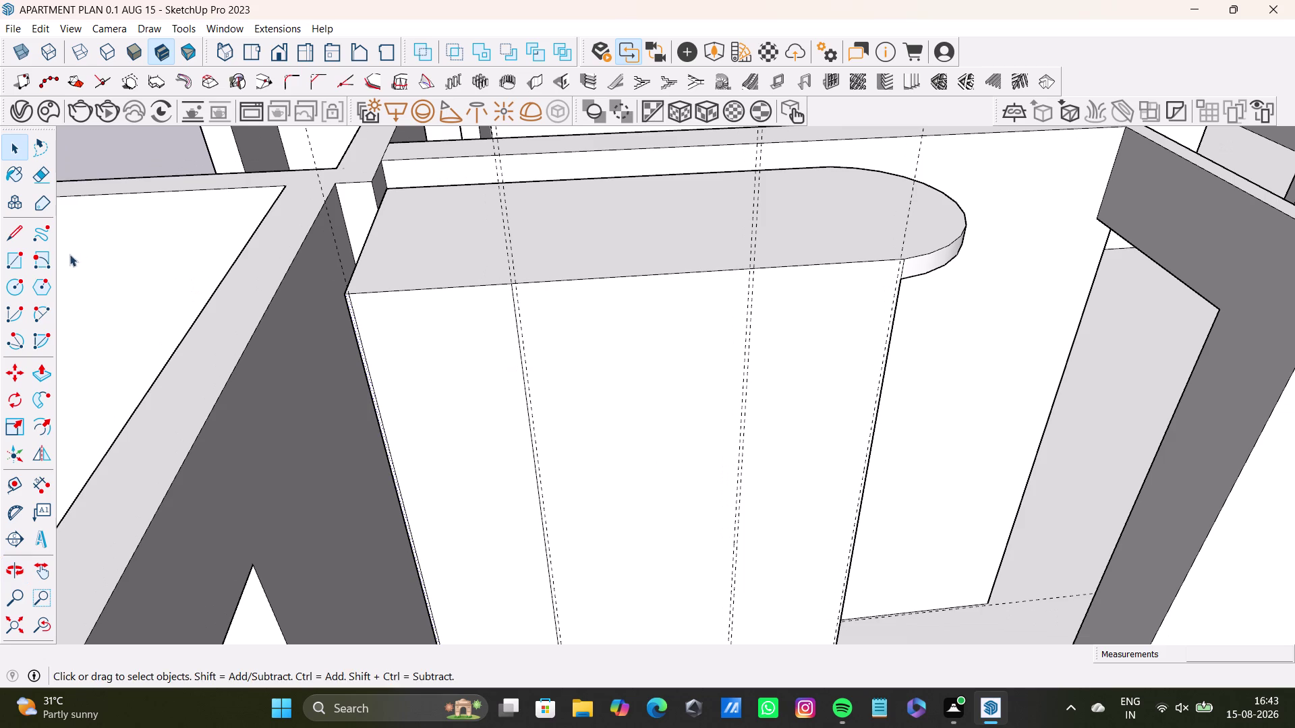
click(24, 261)
scroll(up, 3)
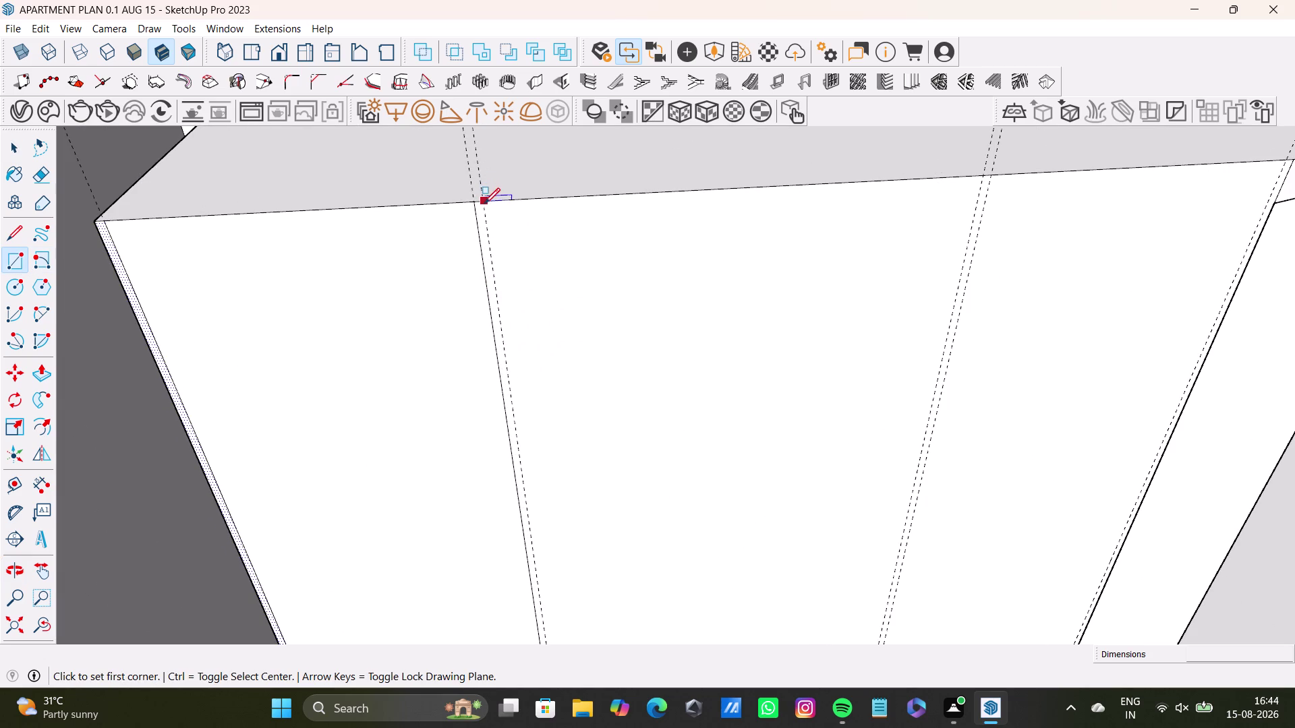
drag(484, 204, 491, 204)
scroll(down, 3)
middle_drag(824, 451, 681, 211)
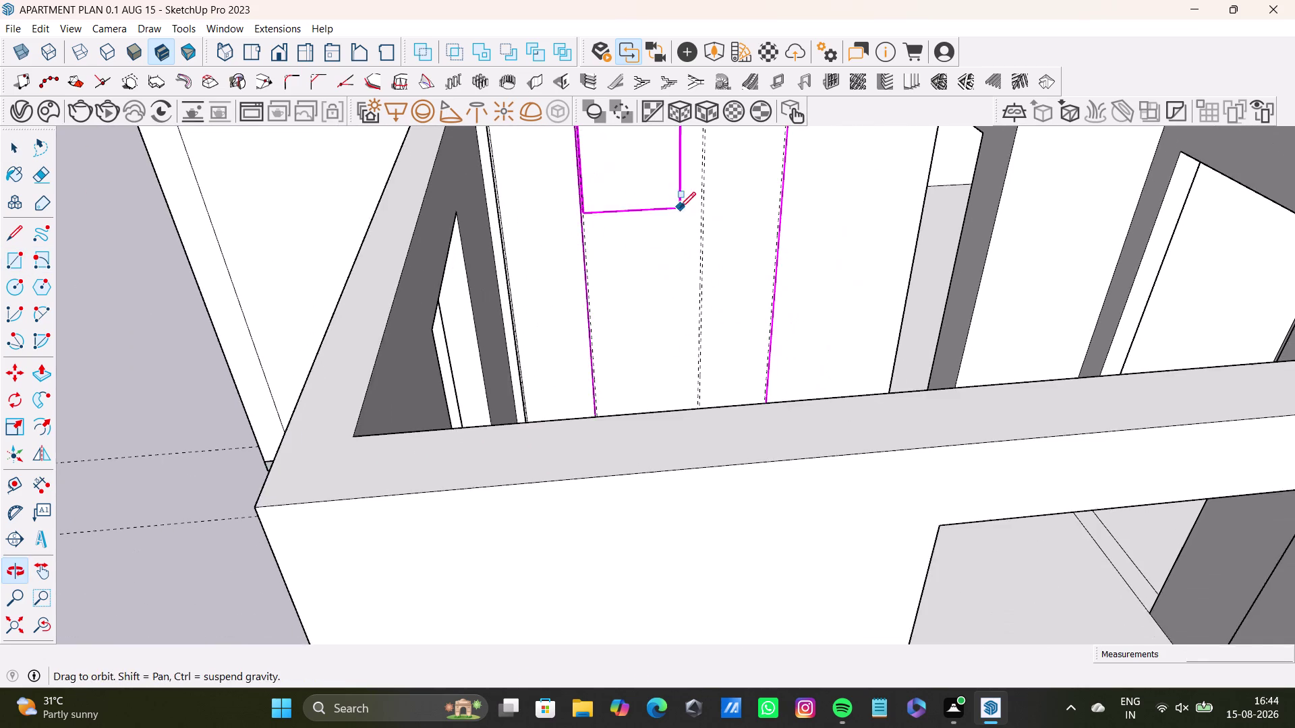
middle_drag(680, 211, 680, 208)
scroll(down, 3)
scroll(up, 3)
middle_drag(692, 386, 688, 348)
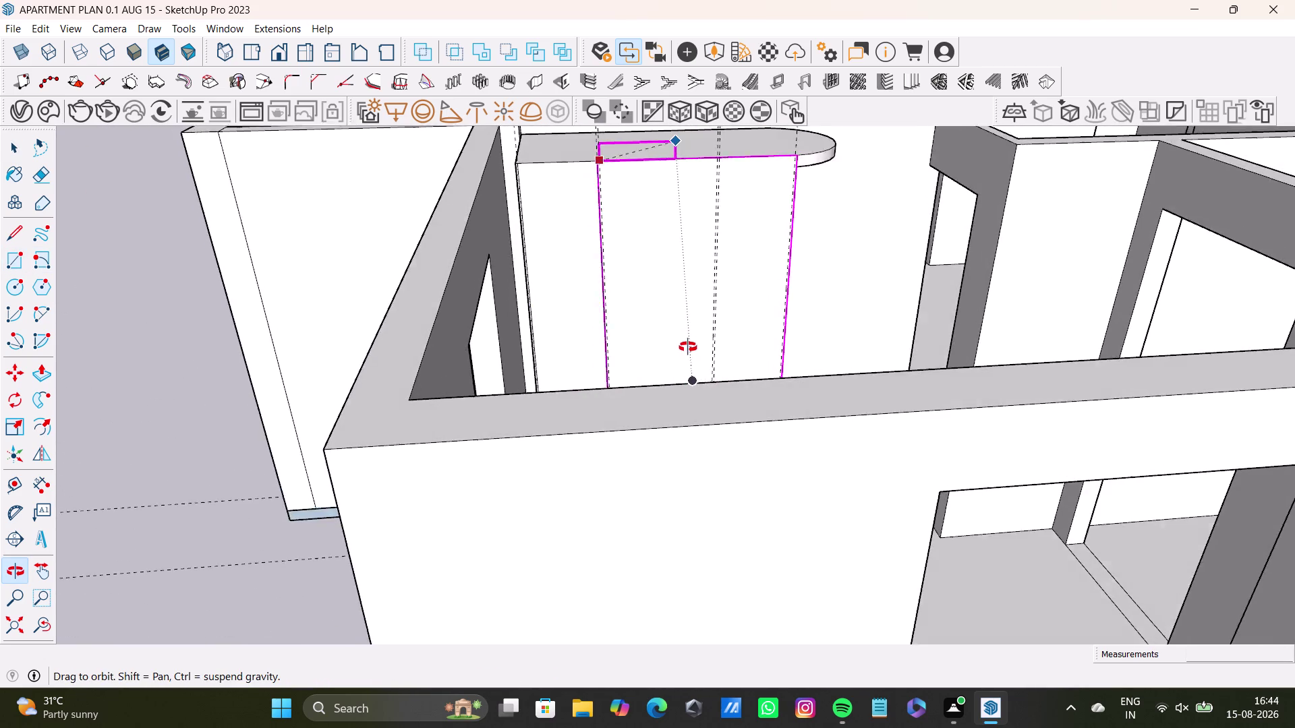
middle_drag(687, 348, 701, 511)
scroll(down, 3)
middle_drag(703, 489, 669, 382)
scroll(up, 3)
middle_drag(682, 446, 686, 468)
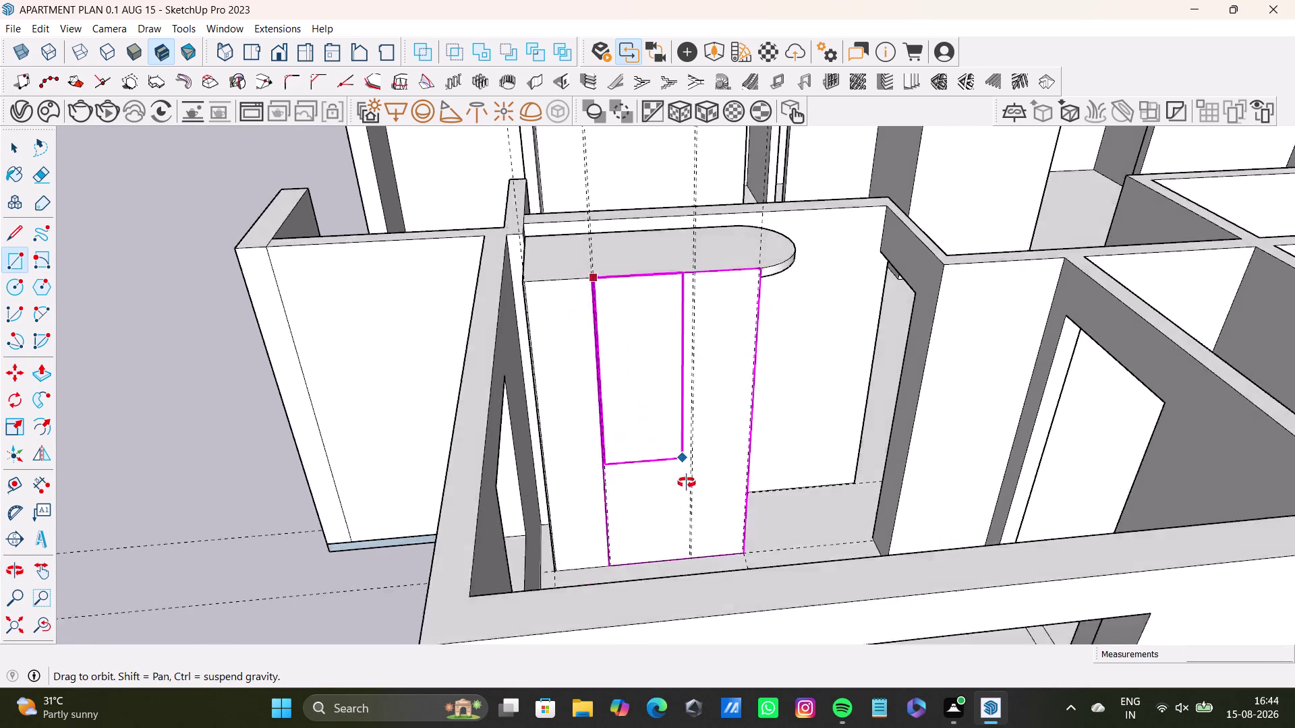
middle_drag(685, 468, 691, 540)
scroll(up, 3)
scroll(up, 3)
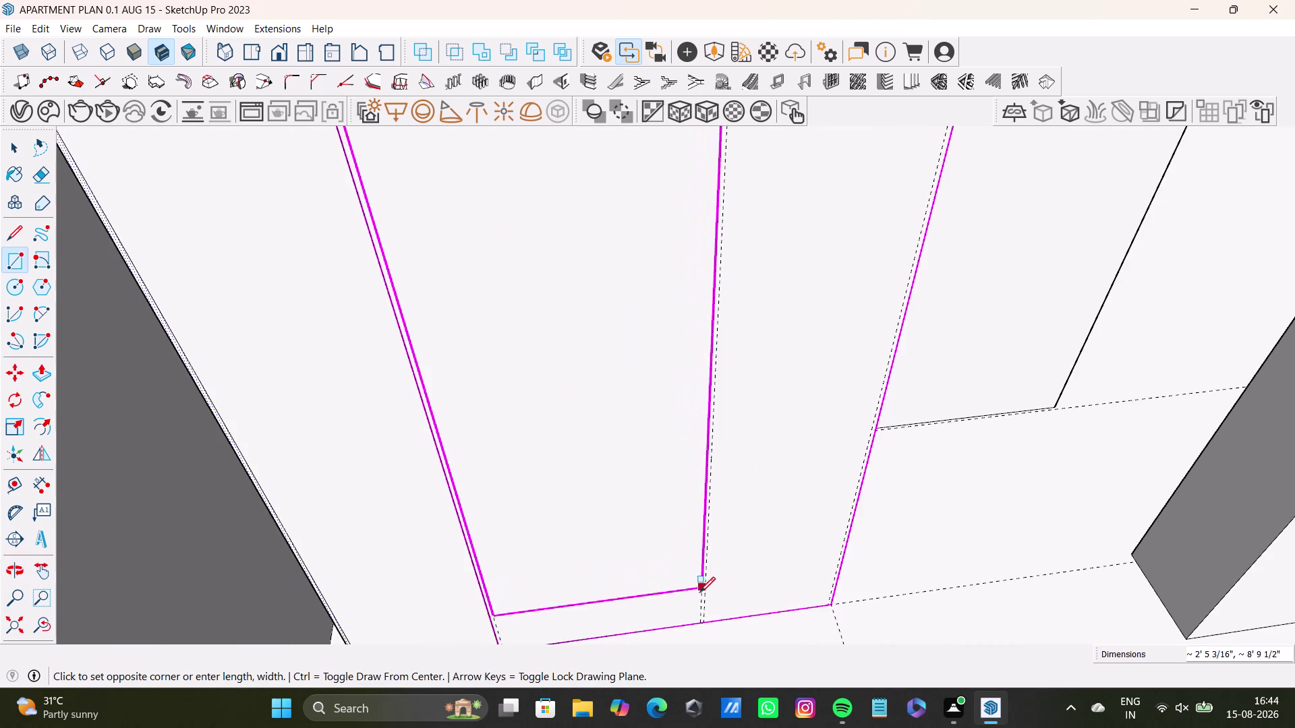
key(Right)
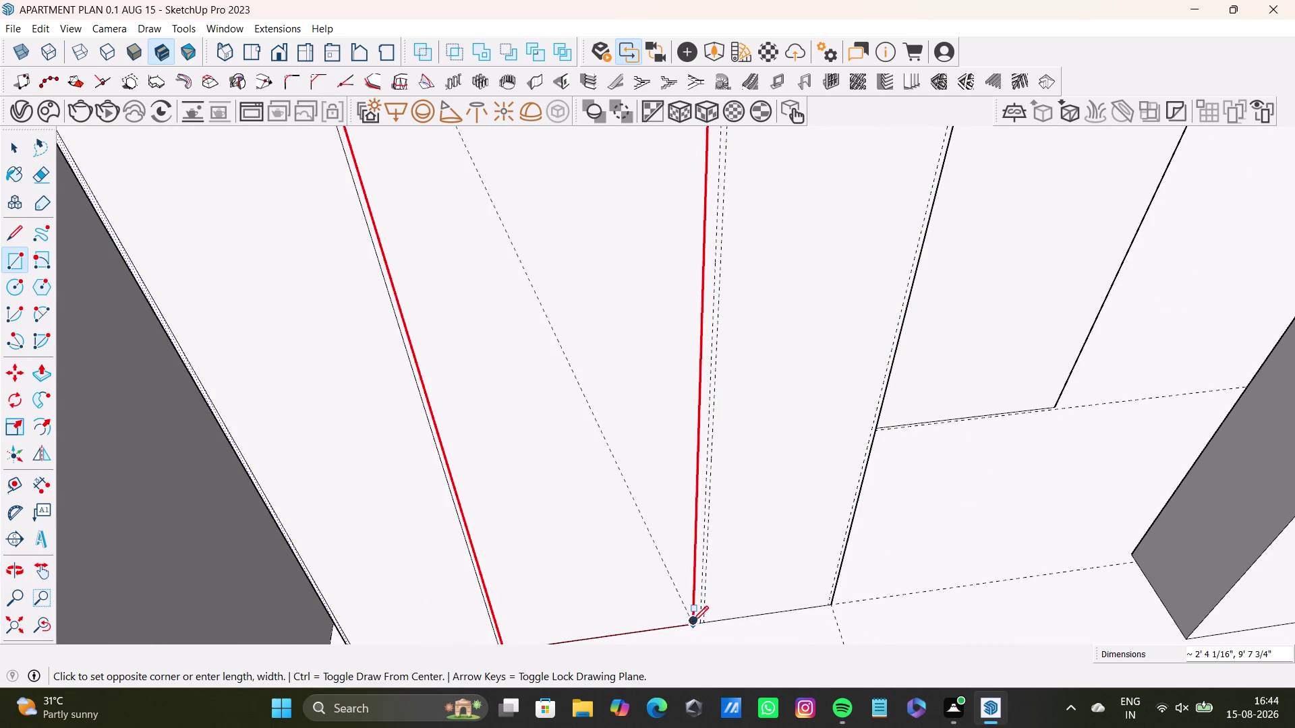
scroll(up, 3)
middle_drag(695, 613, 697, 478)
scroll(up, 3)
click(704, 492)
key(space)
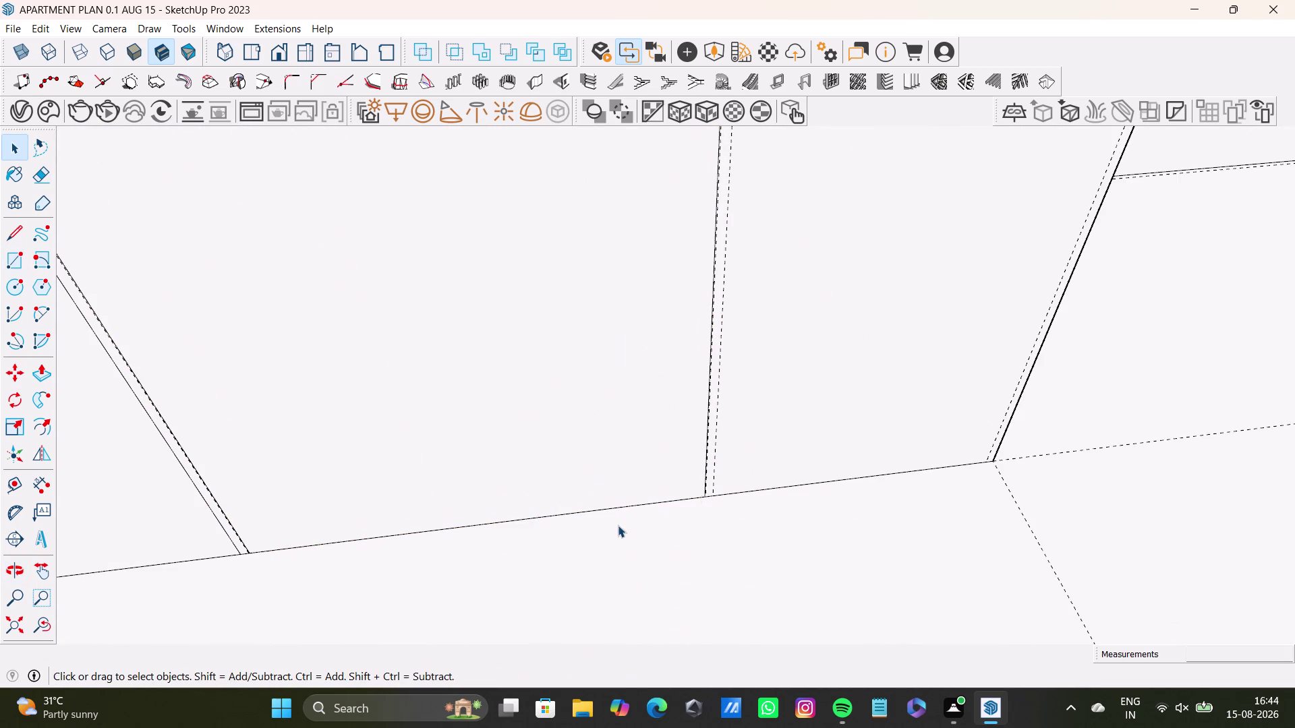
scroll(down, 3)
scroll(up, 3)
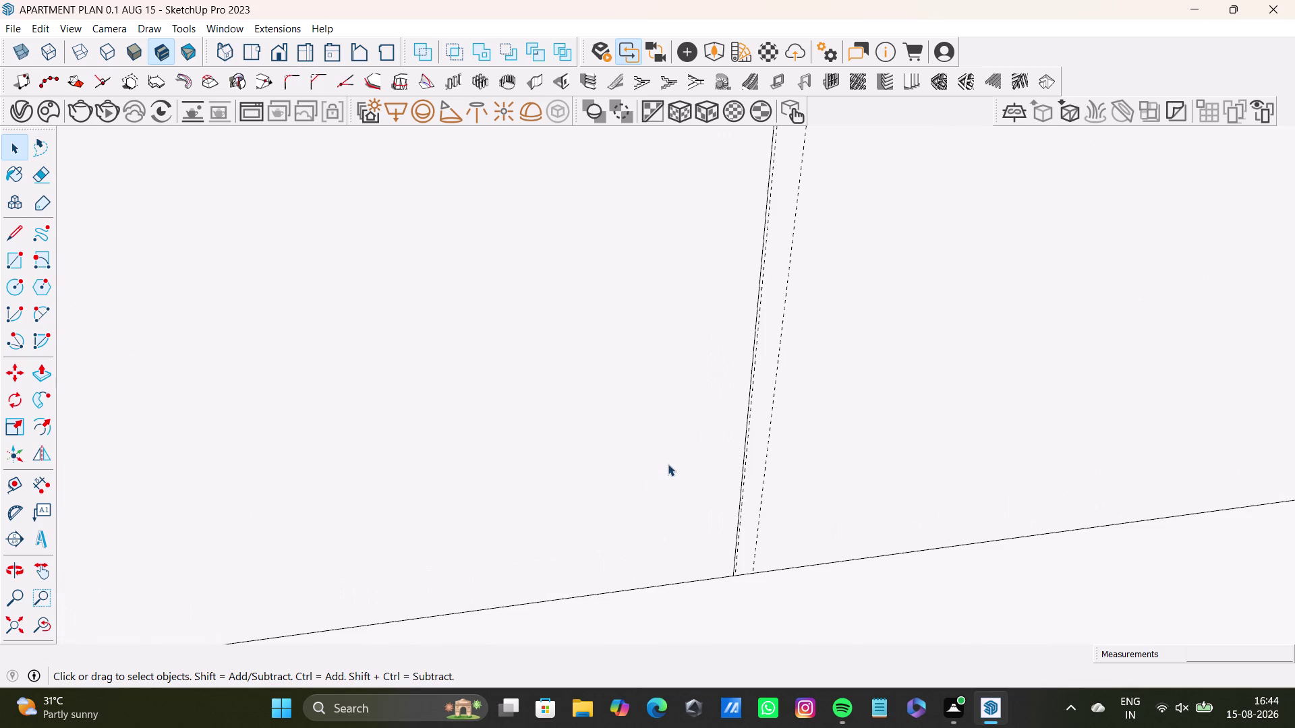
key(ctrl+z)
scroll(down, 3)
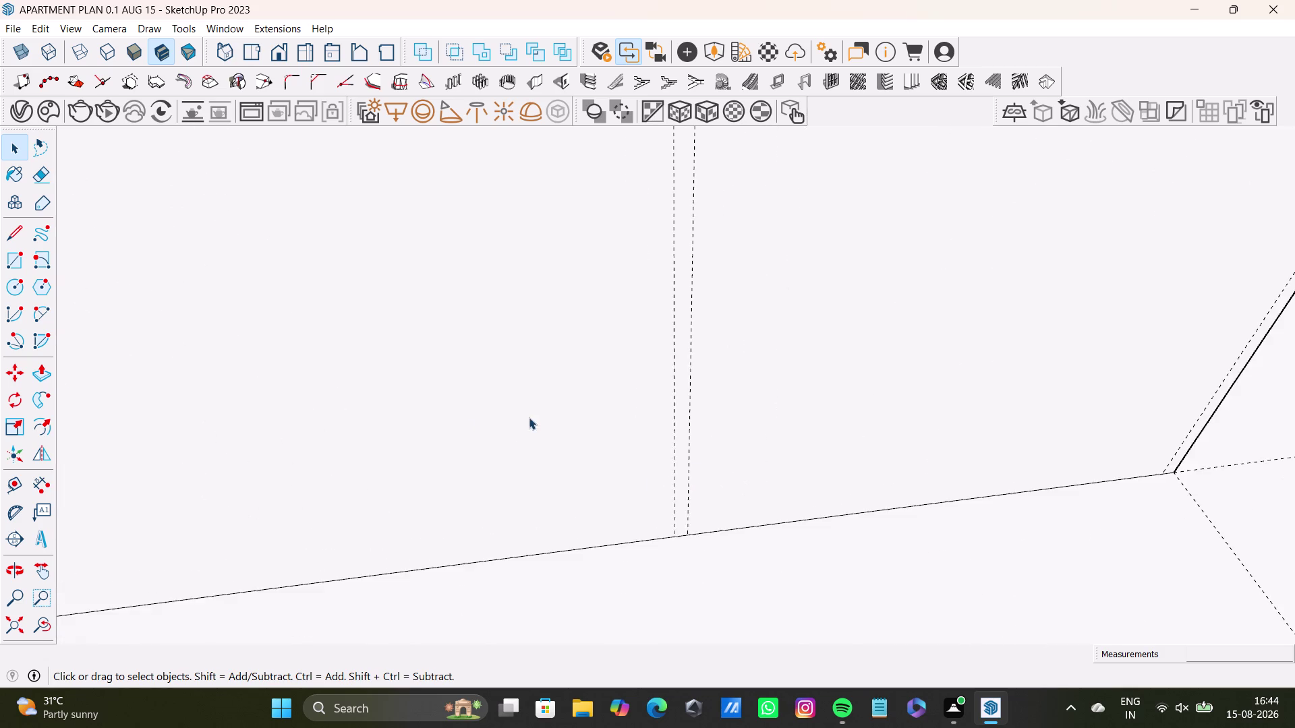
scroll(down, 3)
click(19, 622)
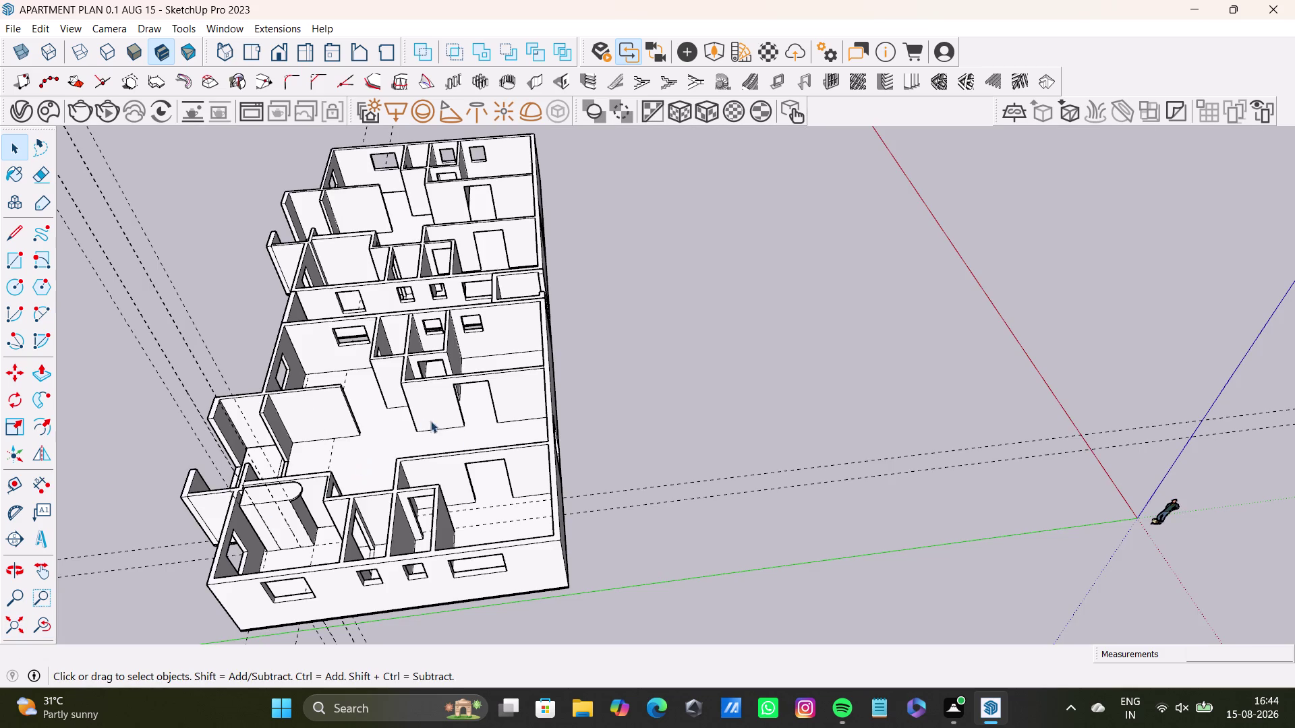
scroll(up, 3)
middle_drag(288, 510, 661, 508)
scroll(up, 3)
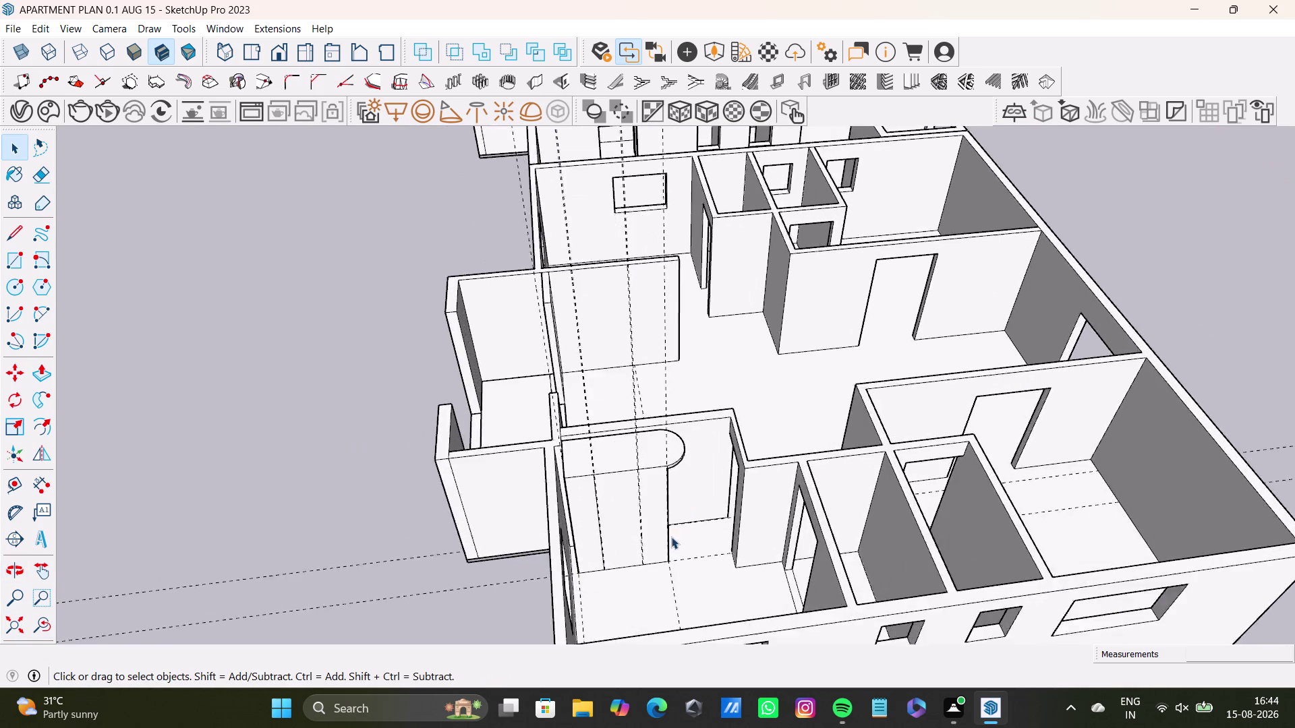
scroll(up, 3)
middle_drag(626, 477, 705, 542)
scroll(up, 3)
middle_drag(616, 508, 573, 384)
middle_drag(592, 405, 573, 384)
drag(3, 259, 13, 262)
scroll(up, 3)
click(498, 202)
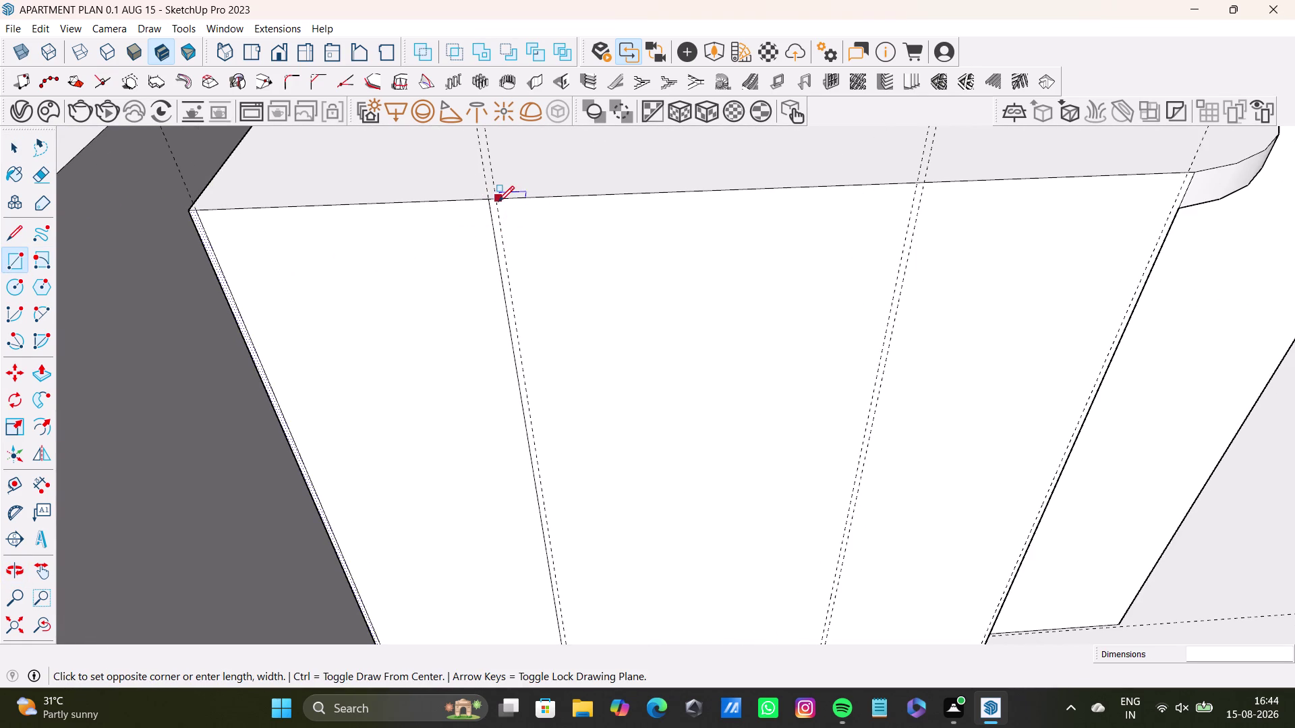
scroll(down, 3)
key(space)
click(10, 263)
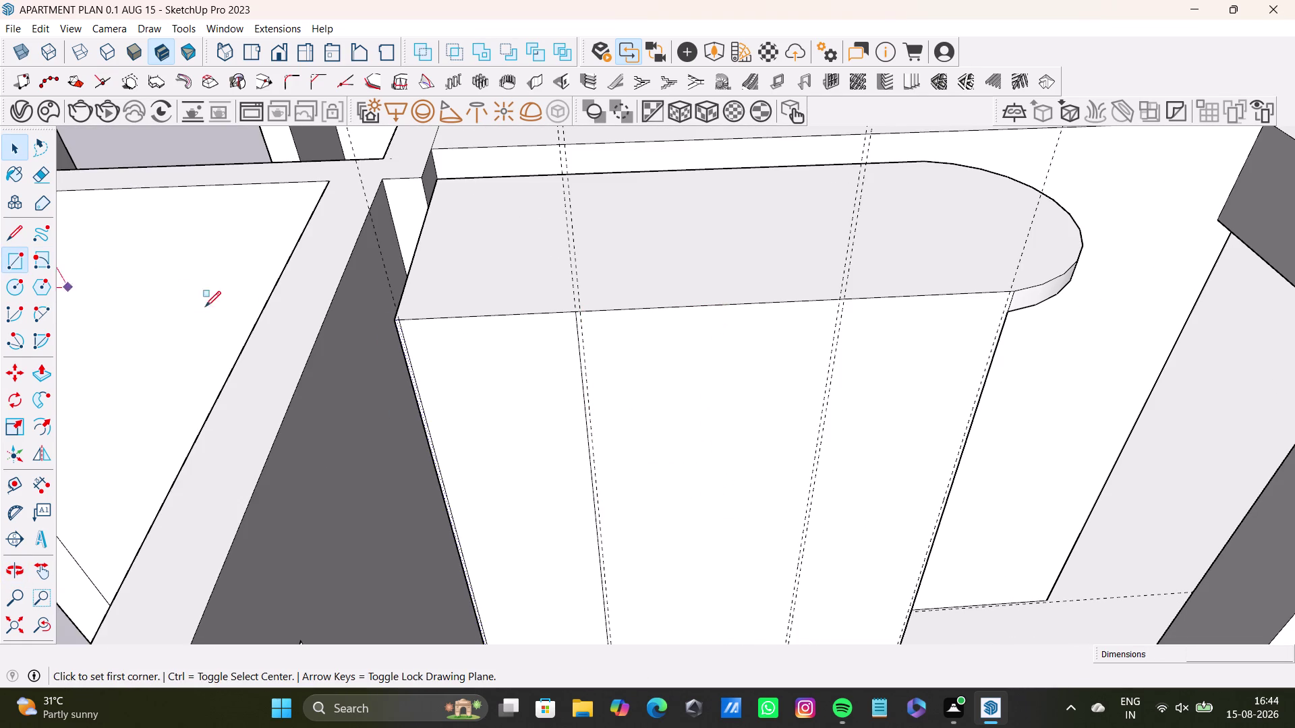
scroll(up, 3)
drag(615, 266, 615, 275)
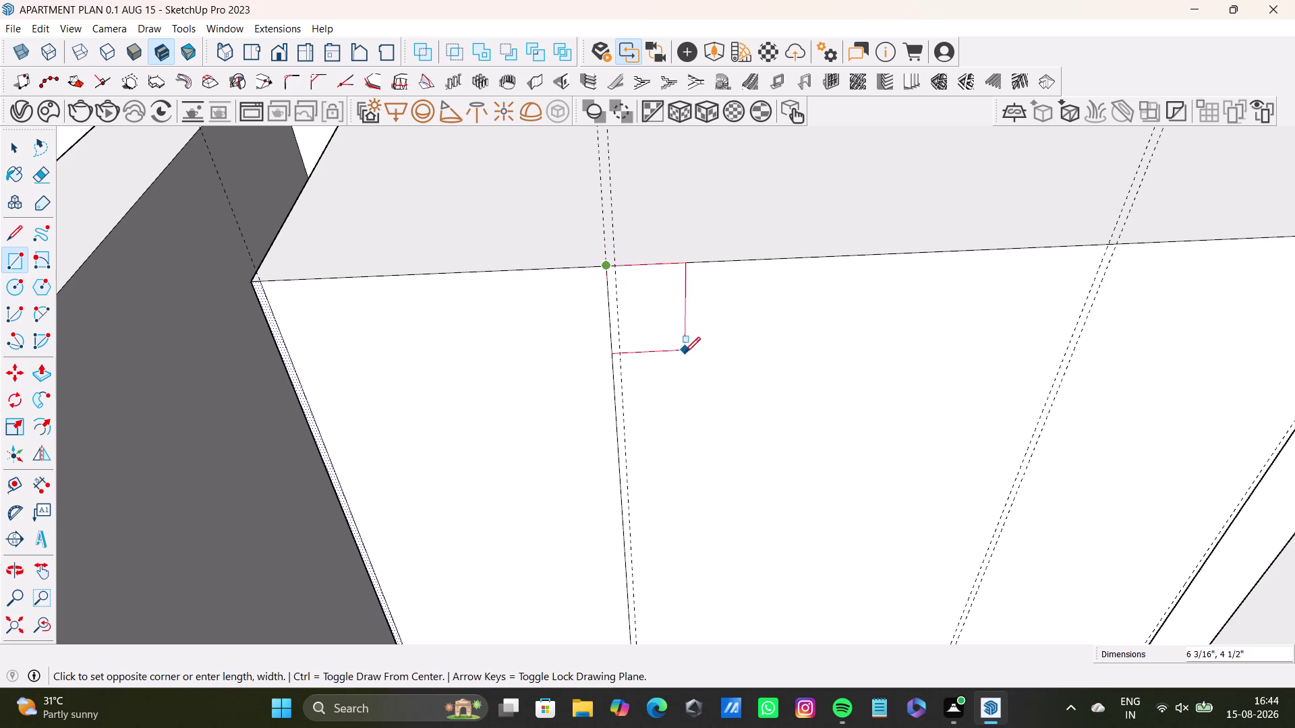
key(space)
click(8, 261)
scroll(up, 3)
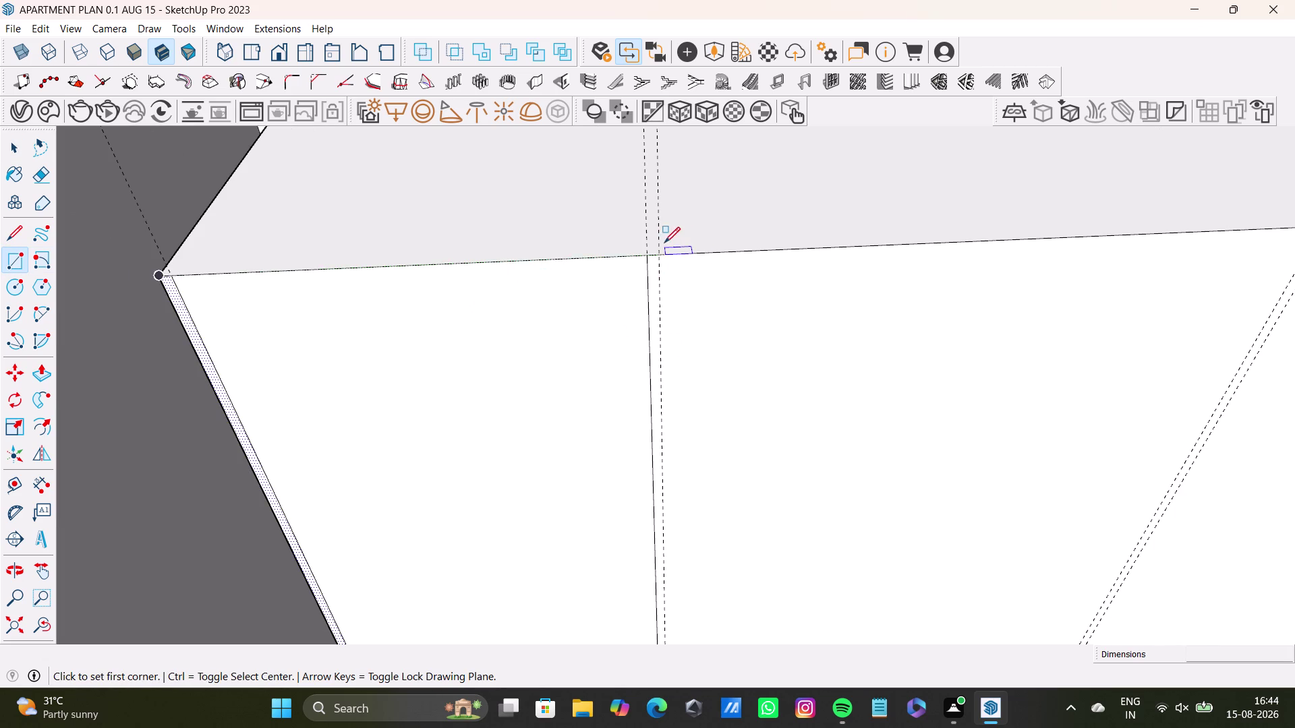
drag(659, 254, 665, 266)
scroll(down, 3)
scroll(down, 3)
middle_drag(957, 546, 939, 529)
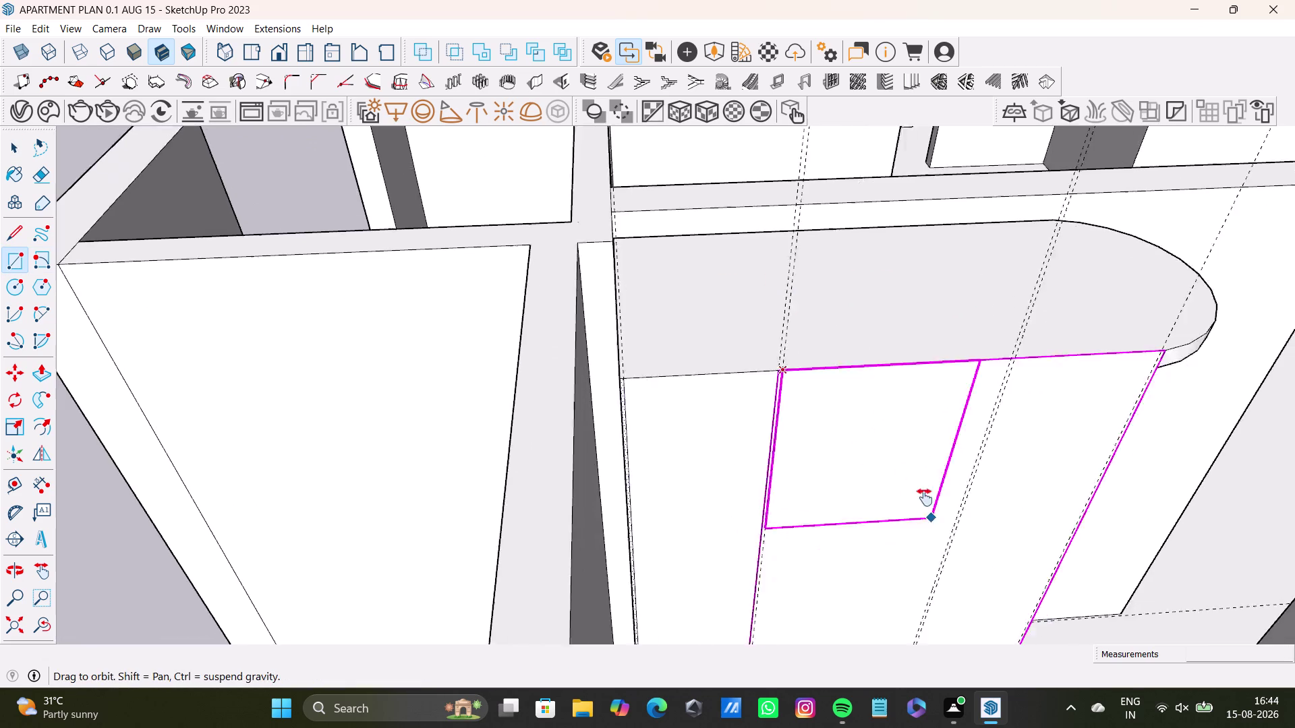
middle_drag(939, 529, 825, 296)
scroll(down, 3)
middle_drag(822, 396, 733, 342)
scroll(up, 3)
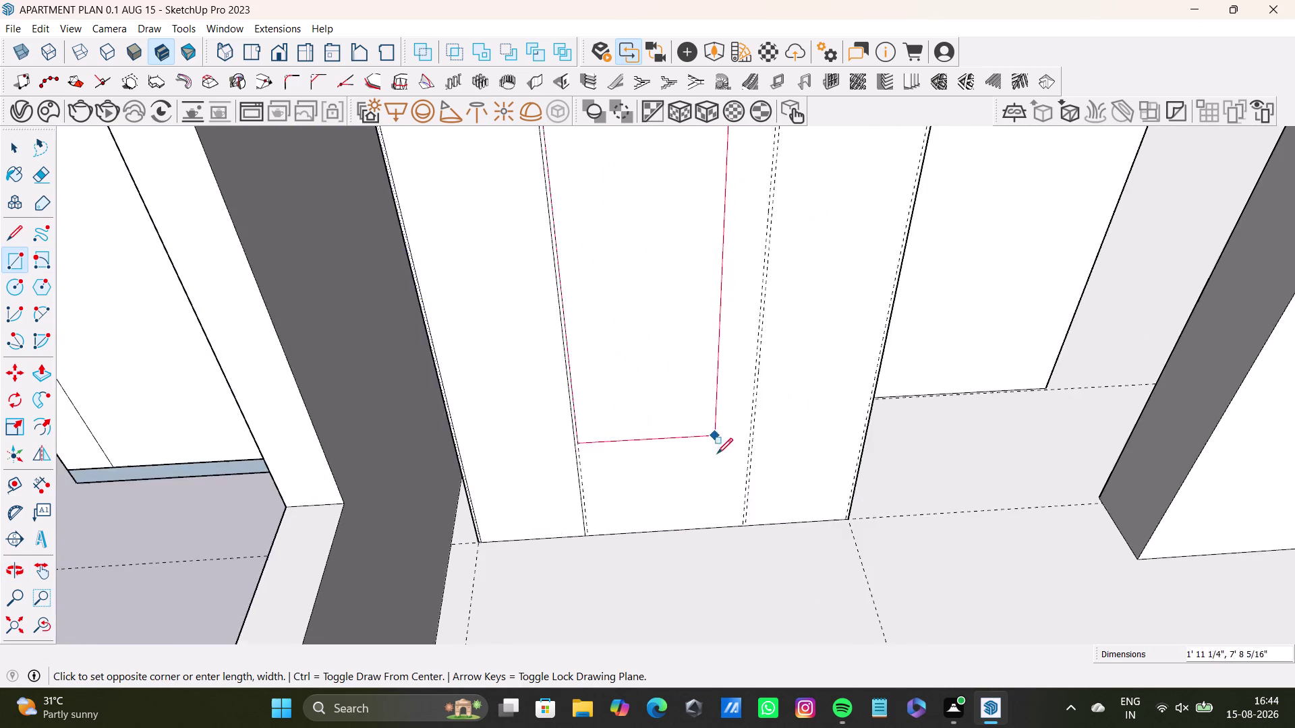
scroll(up, 3)
click(756, 555)
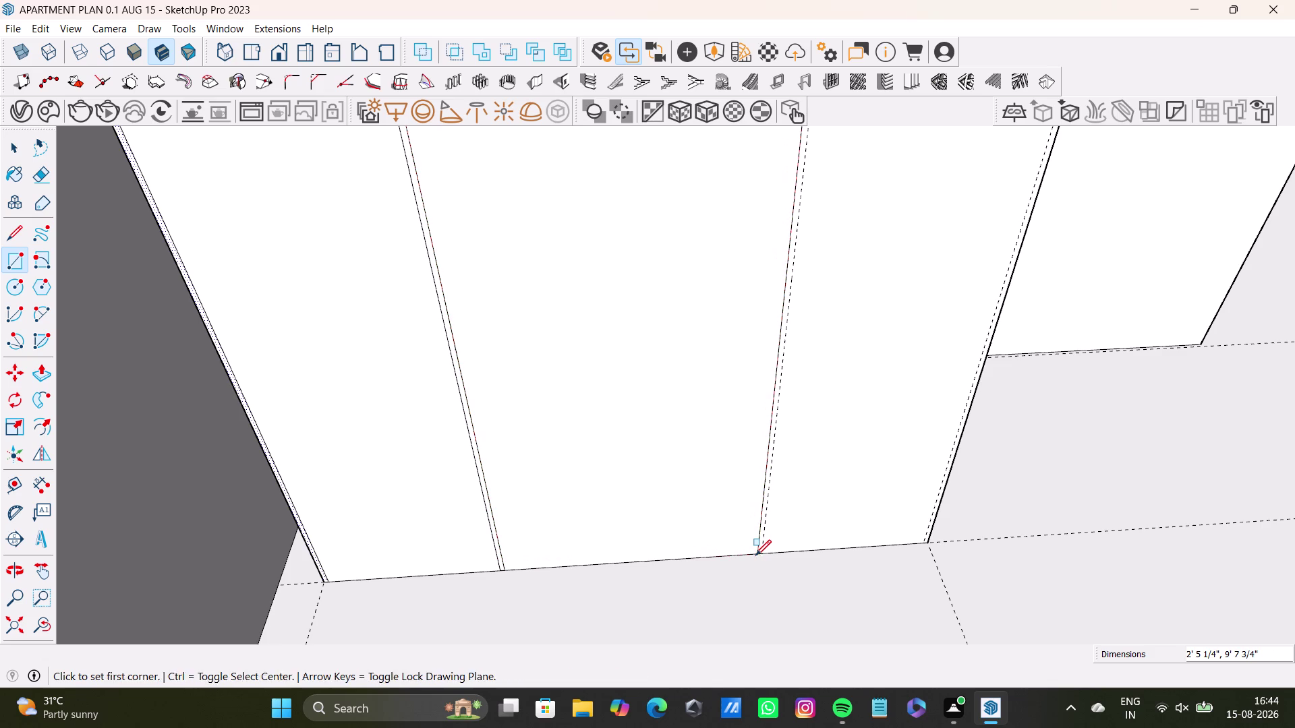
key(space)
scroll(down, 3)
middle_drag(681, 479, 636, 626)
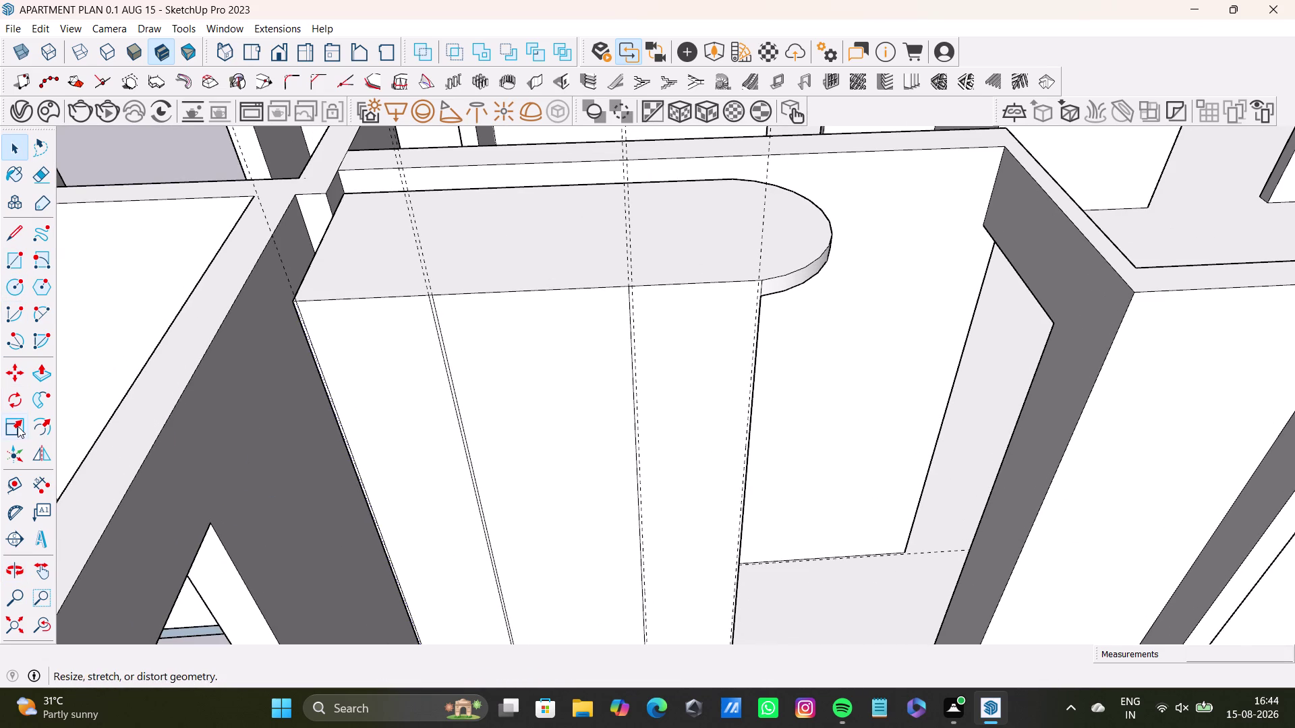
Undo a false start on the top-edge guide, clear the selection and reframe the rounded top.
click(7, 489)
scroll(up, 3)
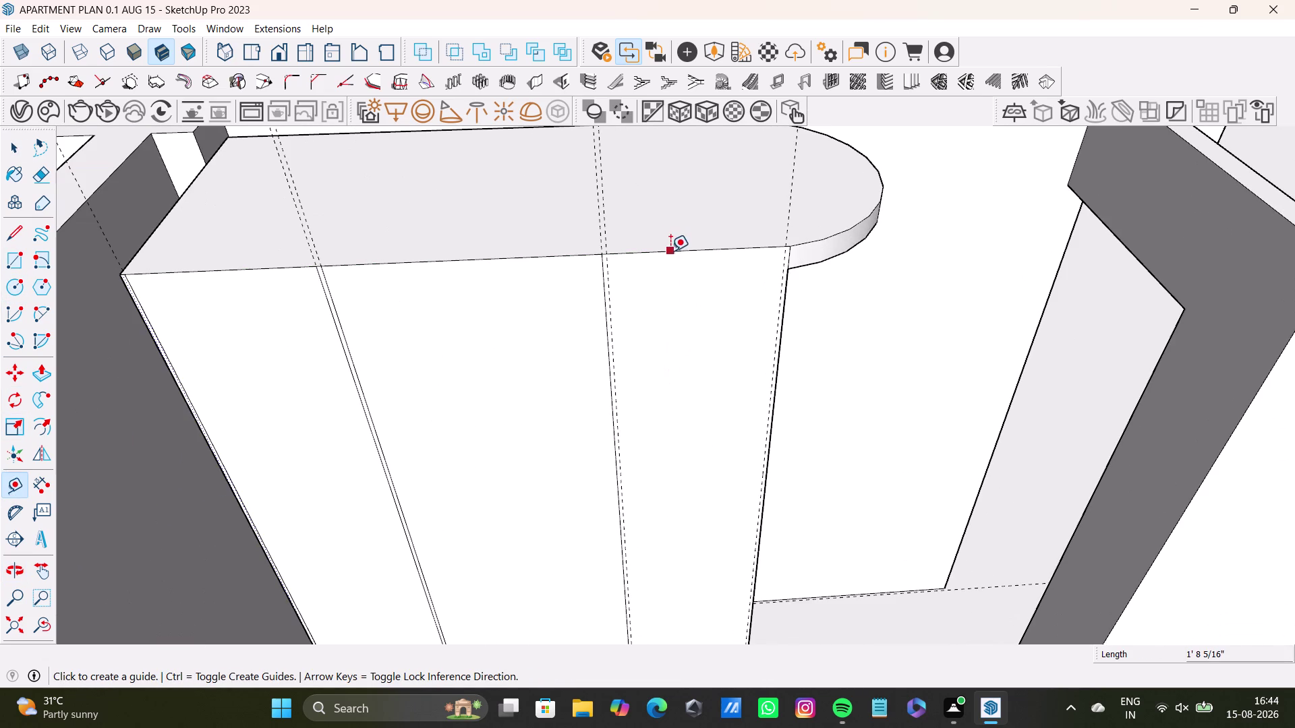
click(671, 252)
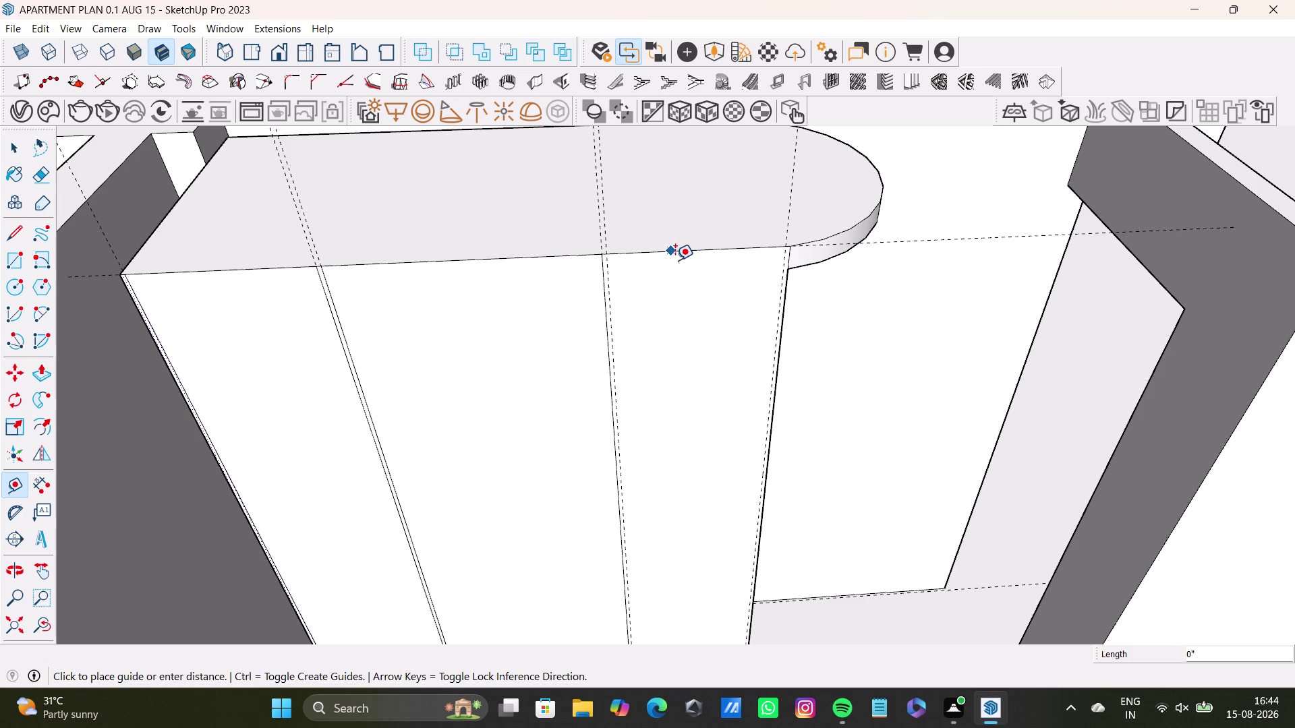
key(ctrl+z)
key(ctrl+z)
key(ctrl+z)
key(space)
scroll(down, 3)
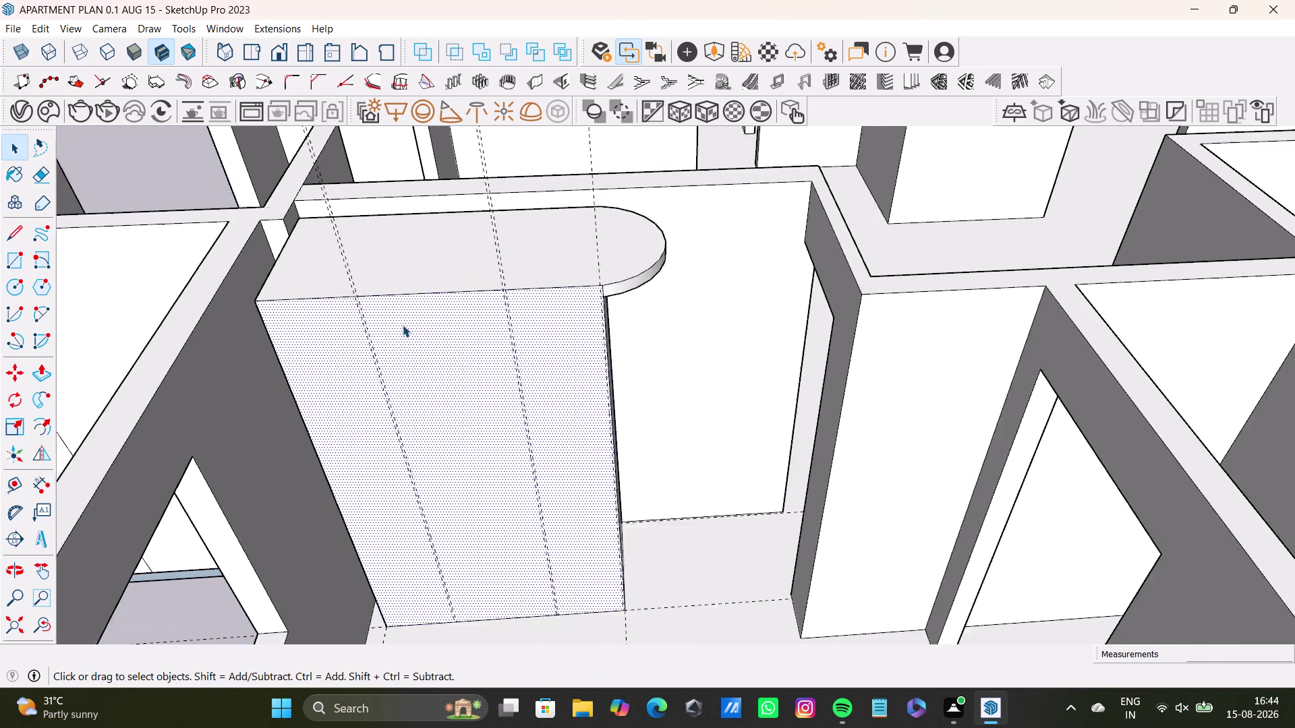
scroll(down, 3)
scroll(down, 3)
middle_drag(441, 358, 729, 386)
click(230, 241)
scroll(up, 3)
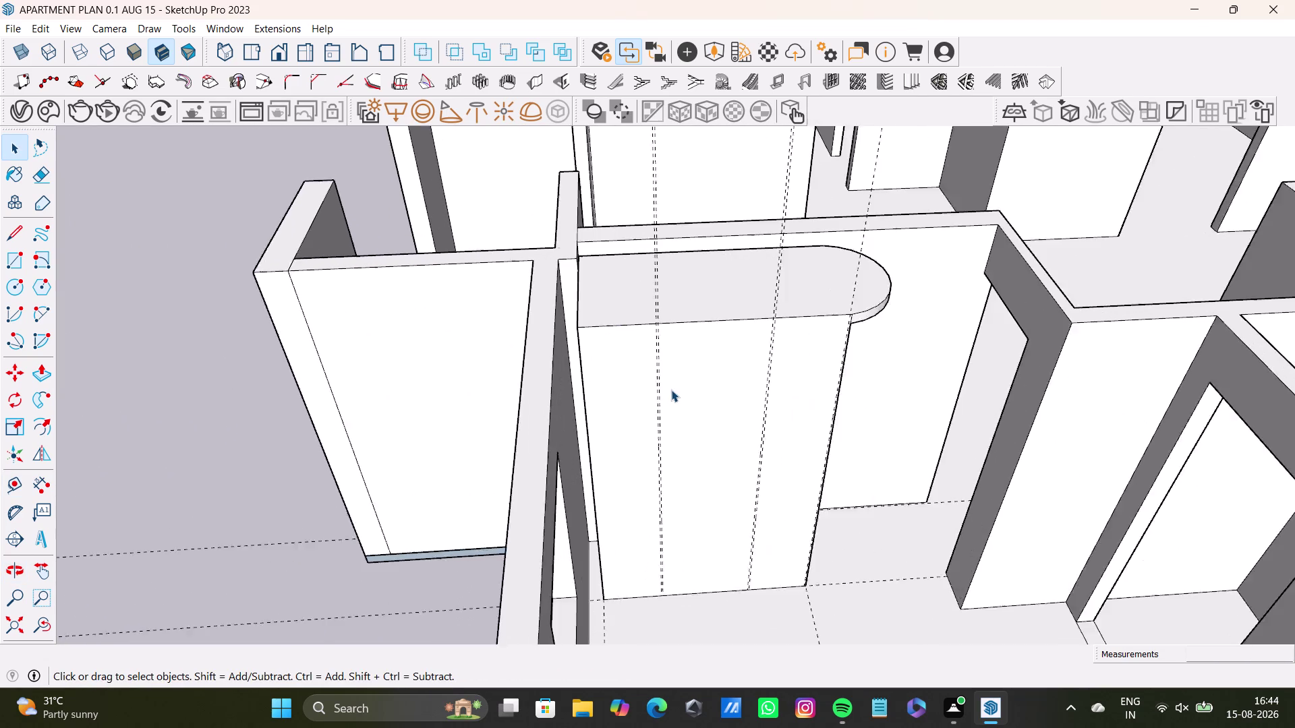
scroll(up, 3)
middle_drag(675, 387, 642, 365)
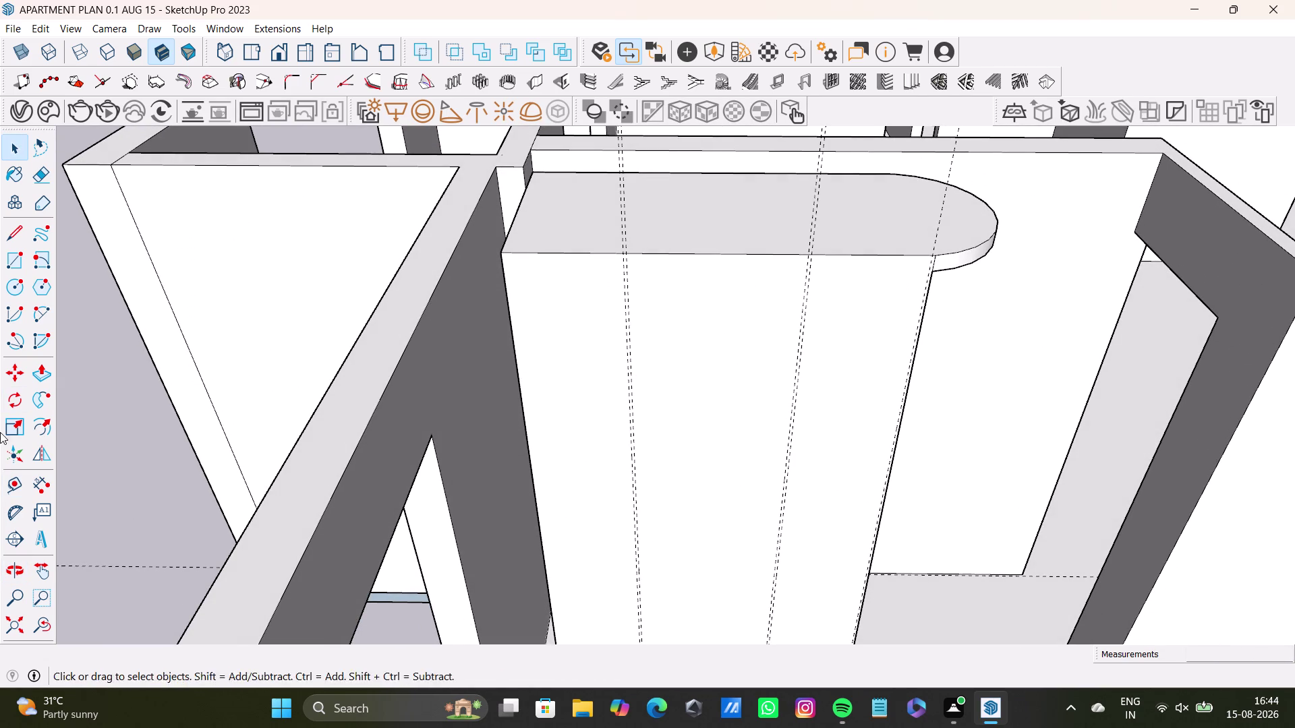
Place a guide 0.5" below the panel's top edge.
drag(12, 483, 20, 478)
scroll(up, 3)
click(595, 225)
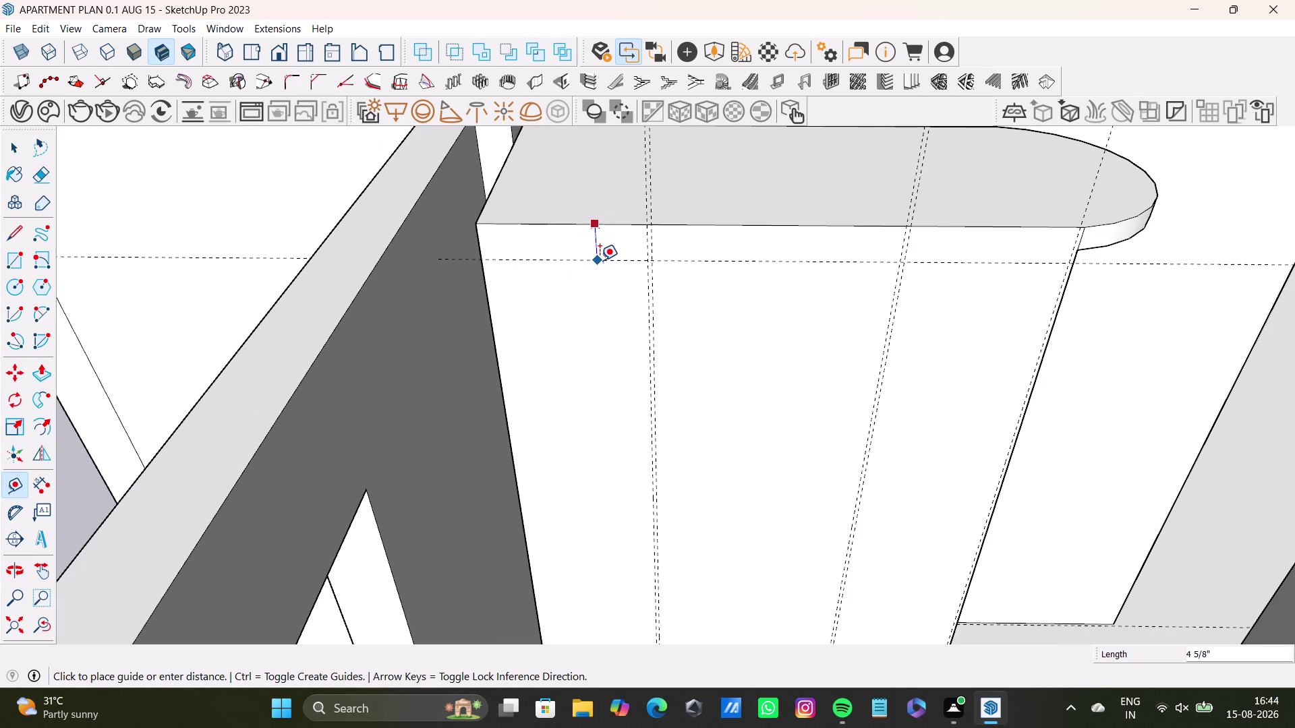
key(Up)
text(0,)
key(BackSpace)
key(slash)
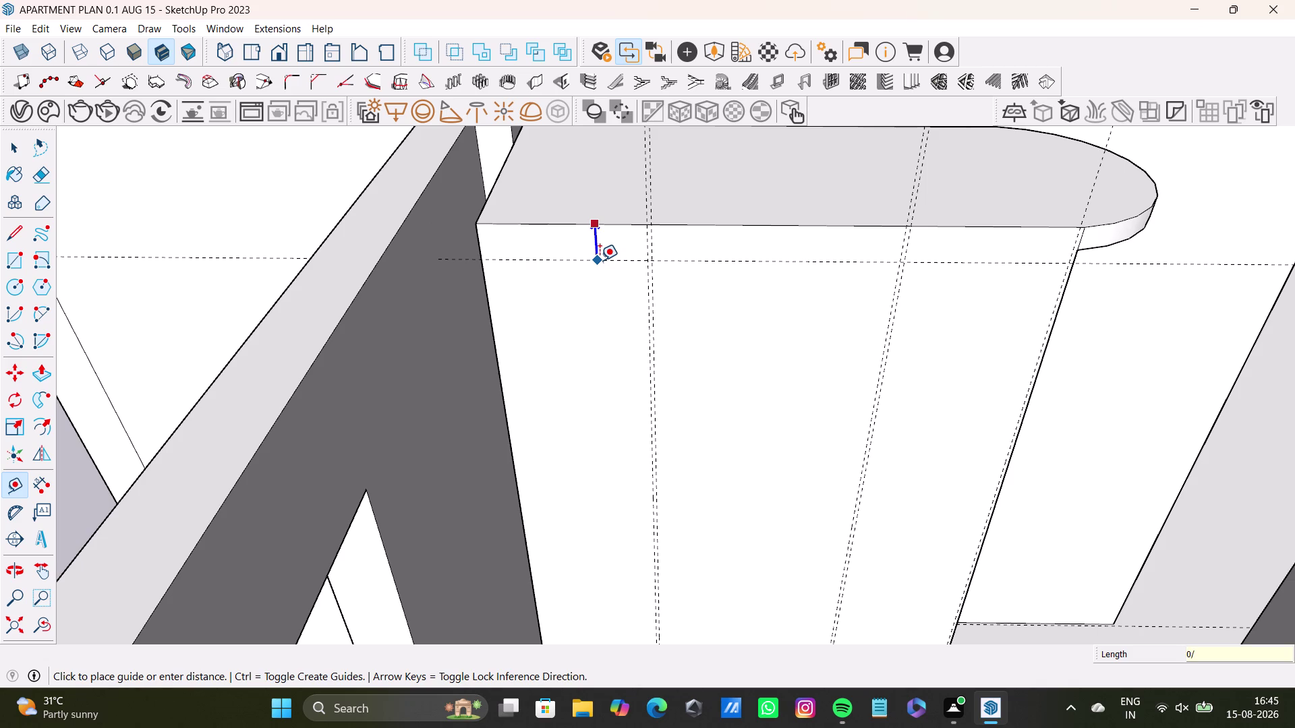
key(BackSpace)
text(.)
text(5)
key(shift+quotedbl)
key(Return)
Place a guide 0.5" above the panel's bottom edge.
scroll(down, 3)
middle_drag(624, 359, 646, 169)
scroll(up, 3)
click(714, 588)
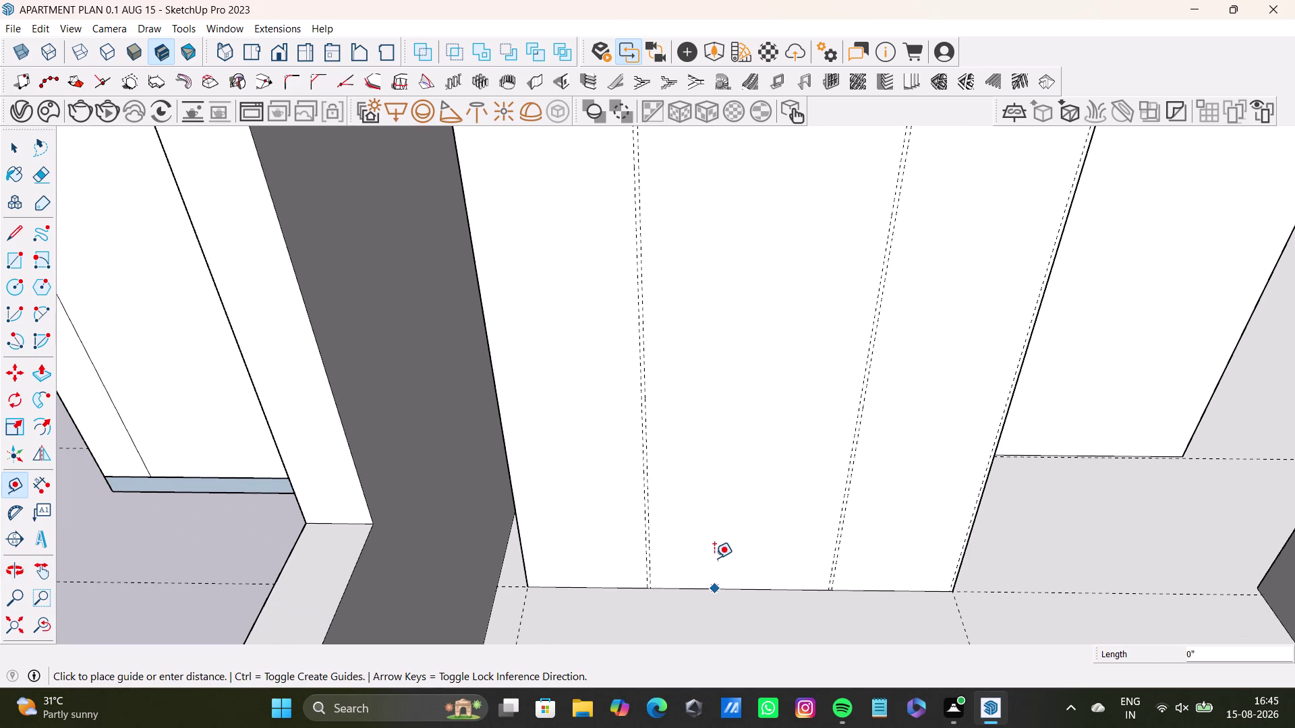
key(Up)
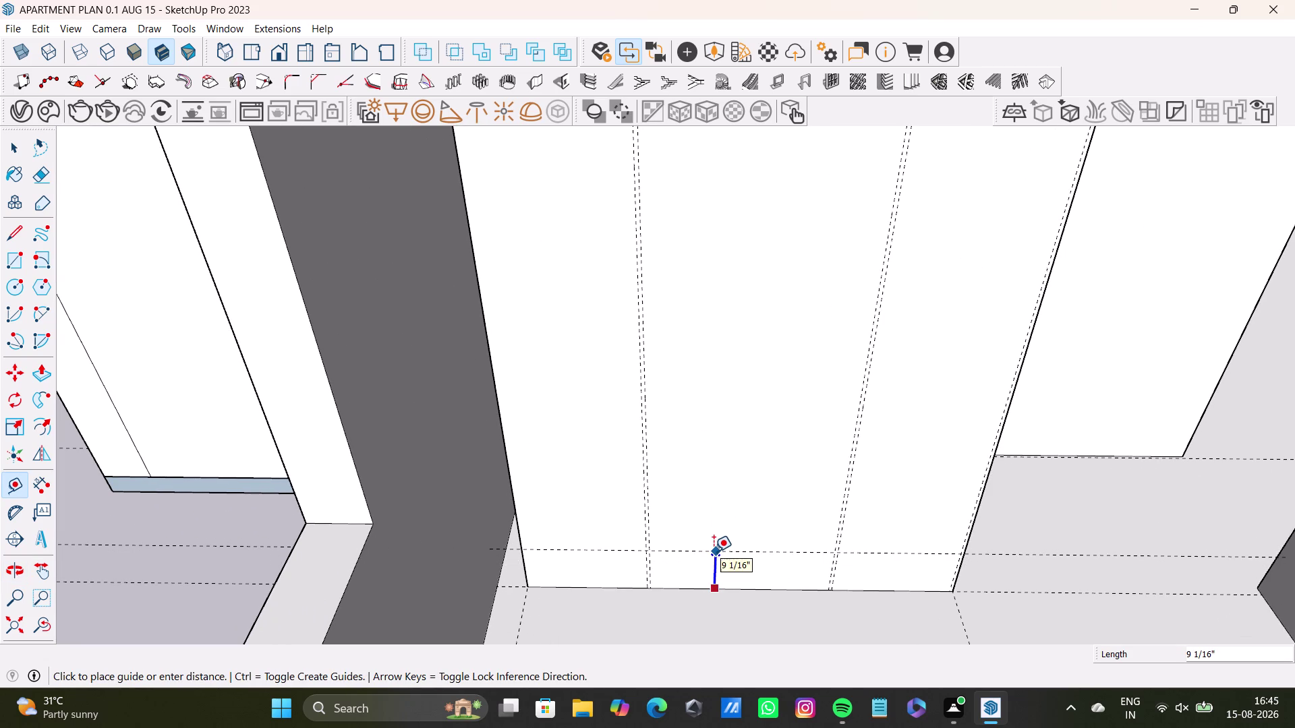
text(0.)
text(5)
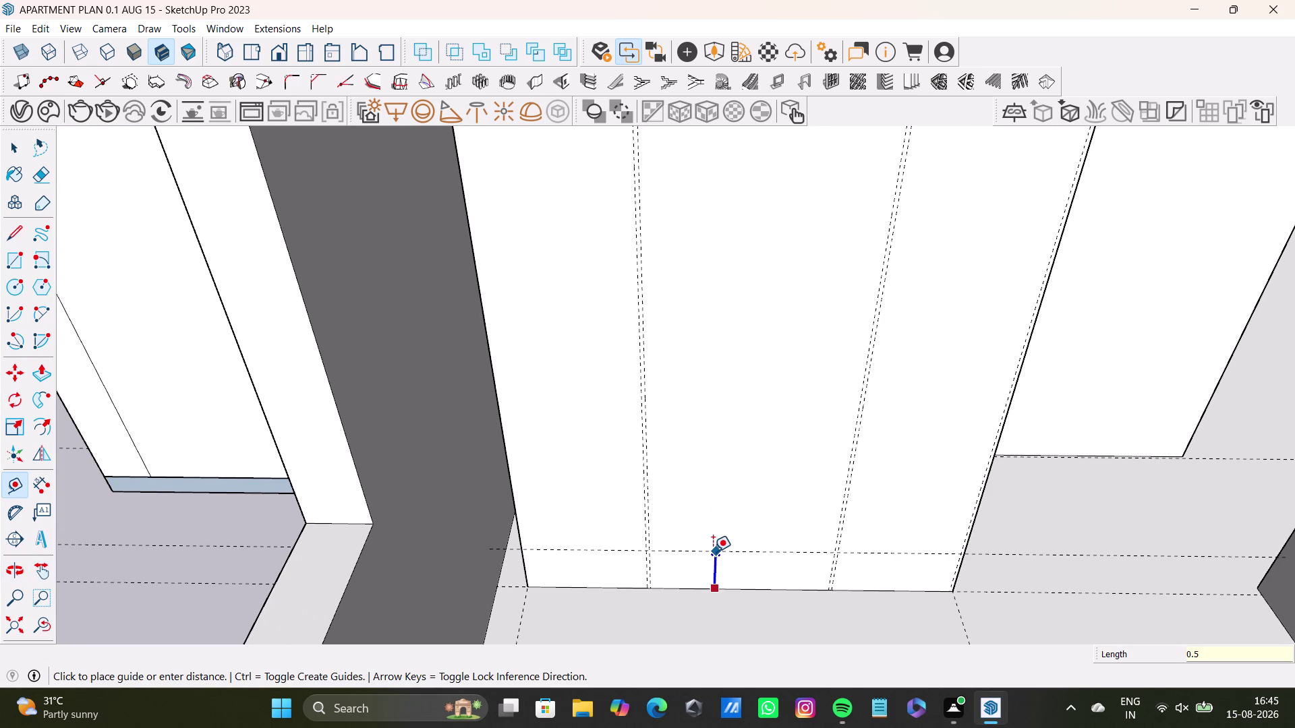
text(")
key(Return)
Place a guide 0.5" inside the panel's left edge, then view the whole panel.
scroll(down, 3)
middle_drag(714, 533, 706, 551)
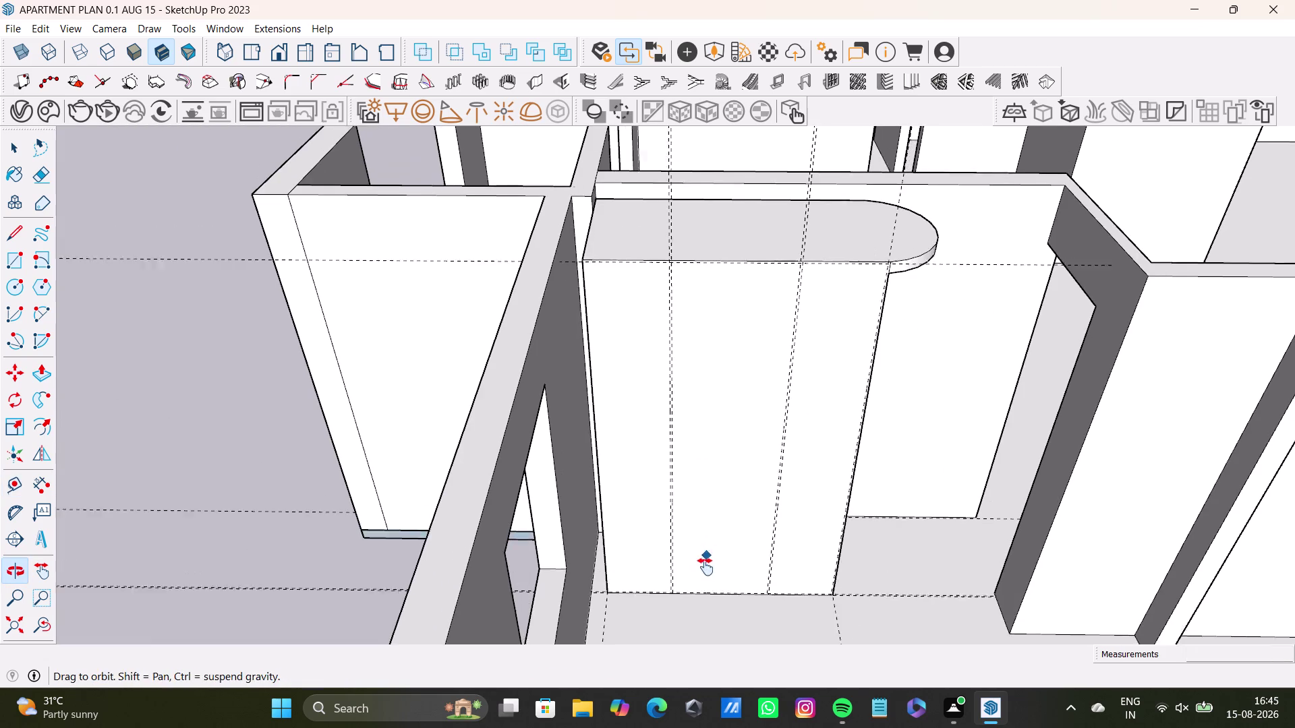
middle_drag(706, 552, 705, 569)
scroll(up, 3)
click(613, 354)
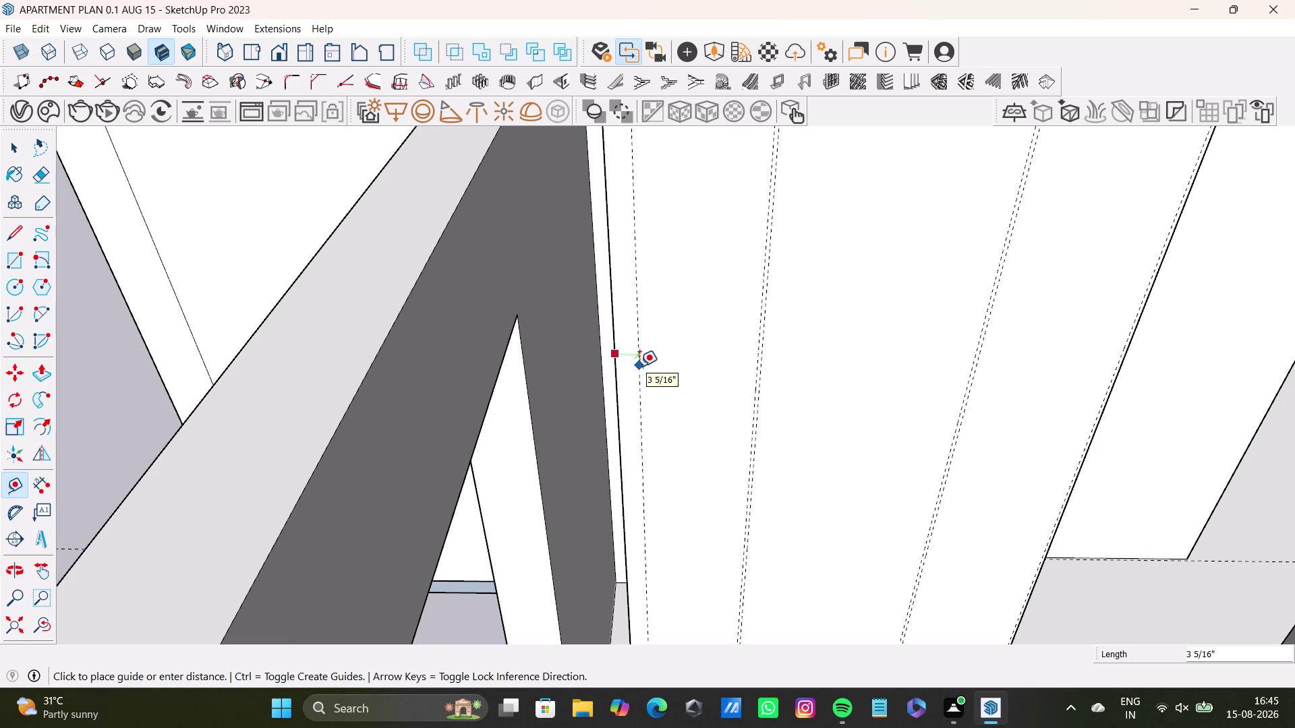
text(0.5)
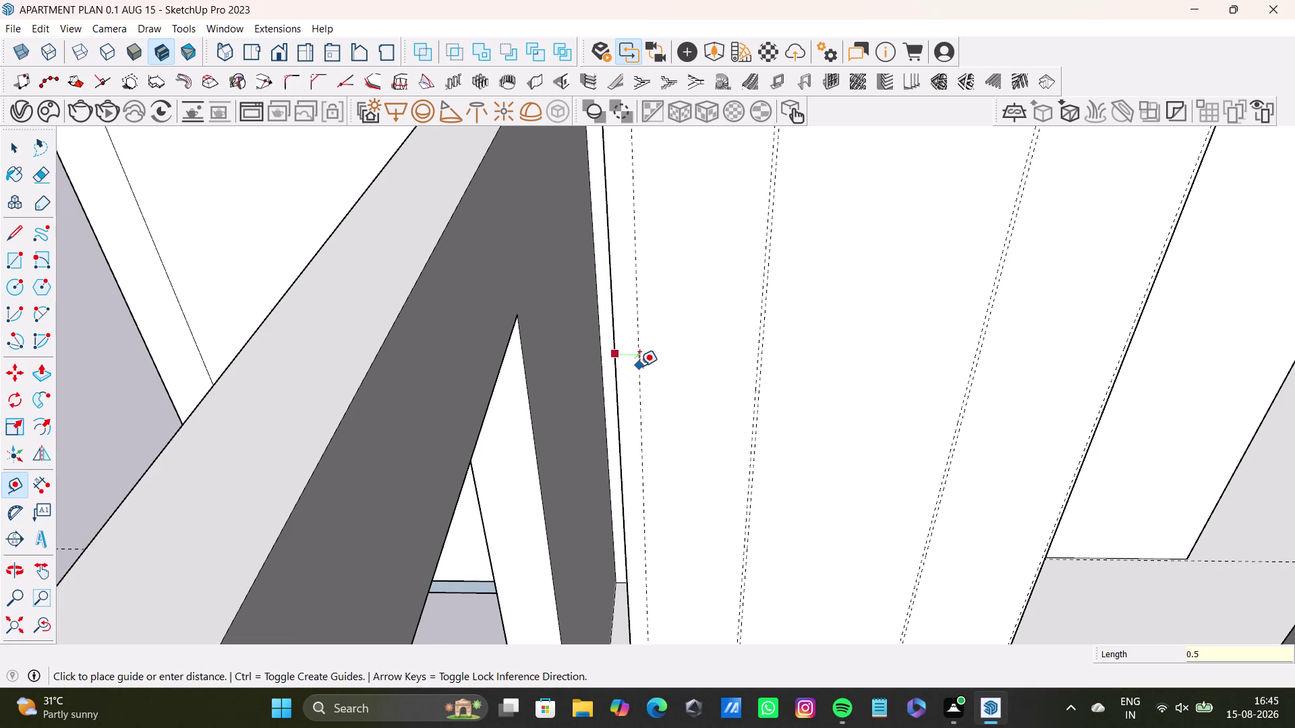
text(")
key(Return)
scroll(down, 3)
middle_drag(643, 361, 588, 425)
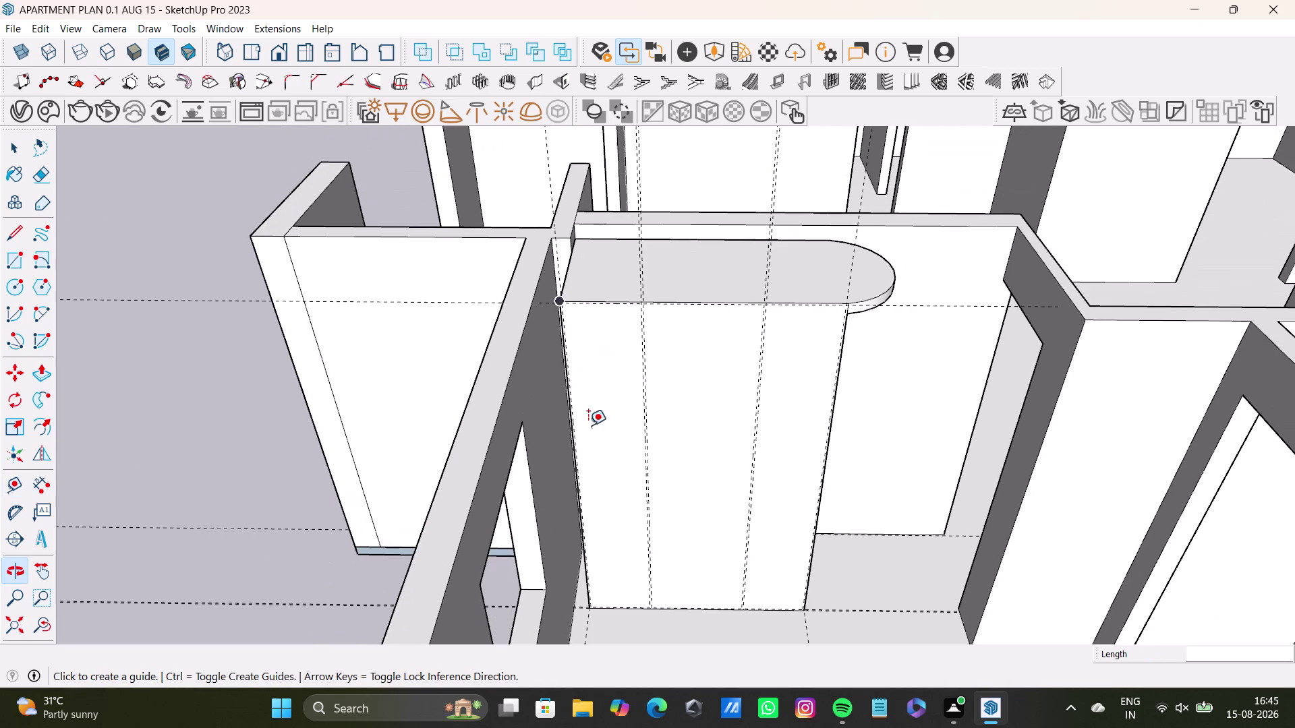
key(space)
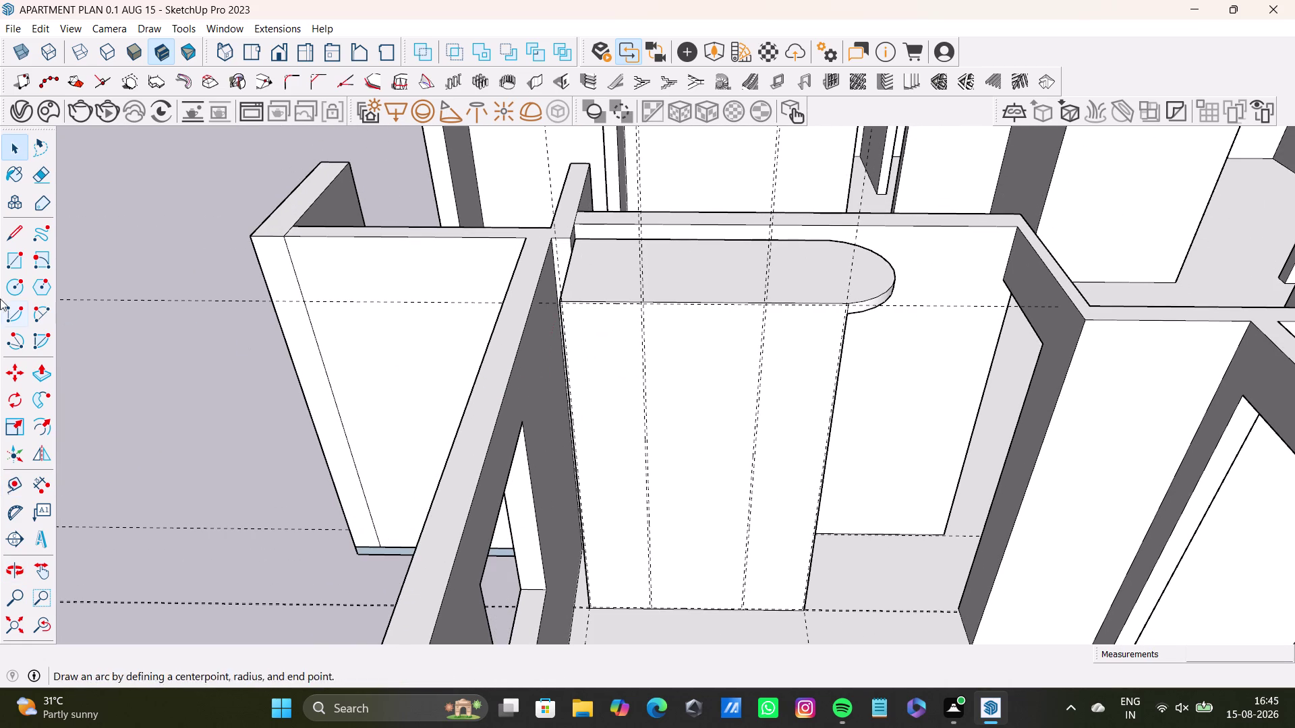
Draw a first rectangle from the panel's top-left guide corner to the bottom guide intersection.
click(18, 261)
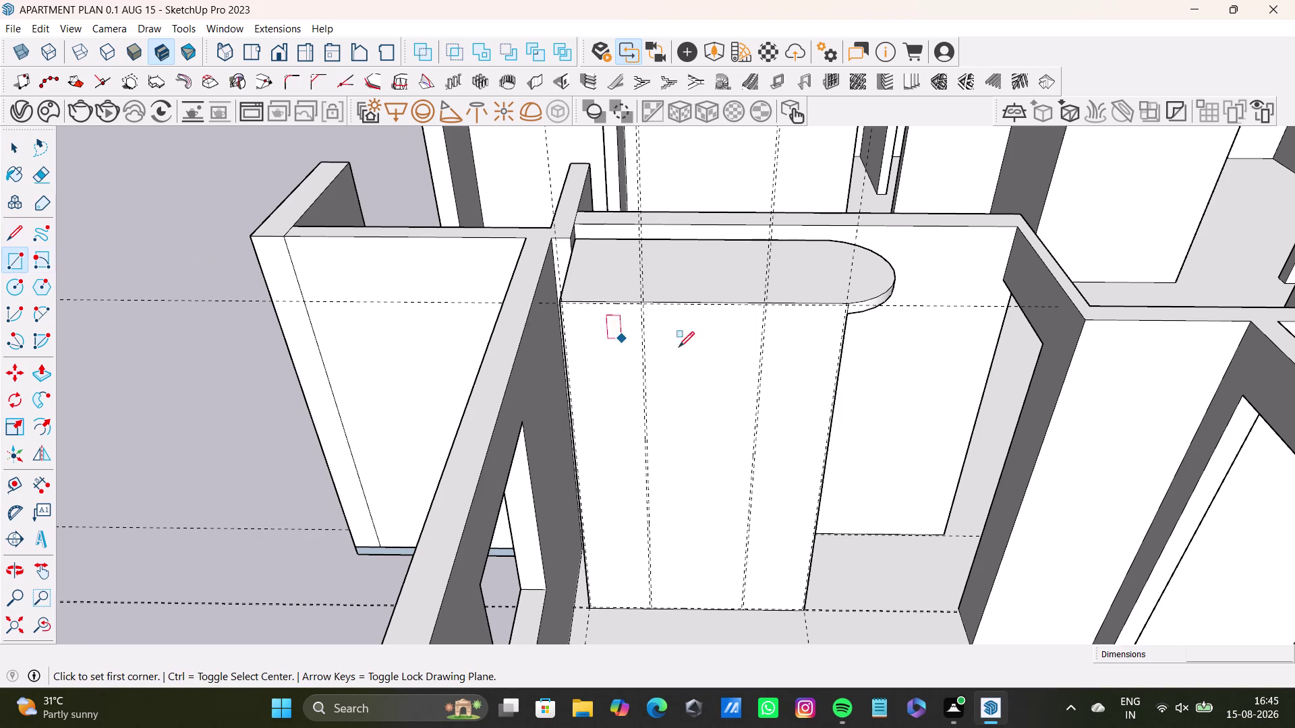
scroll(up, 3)
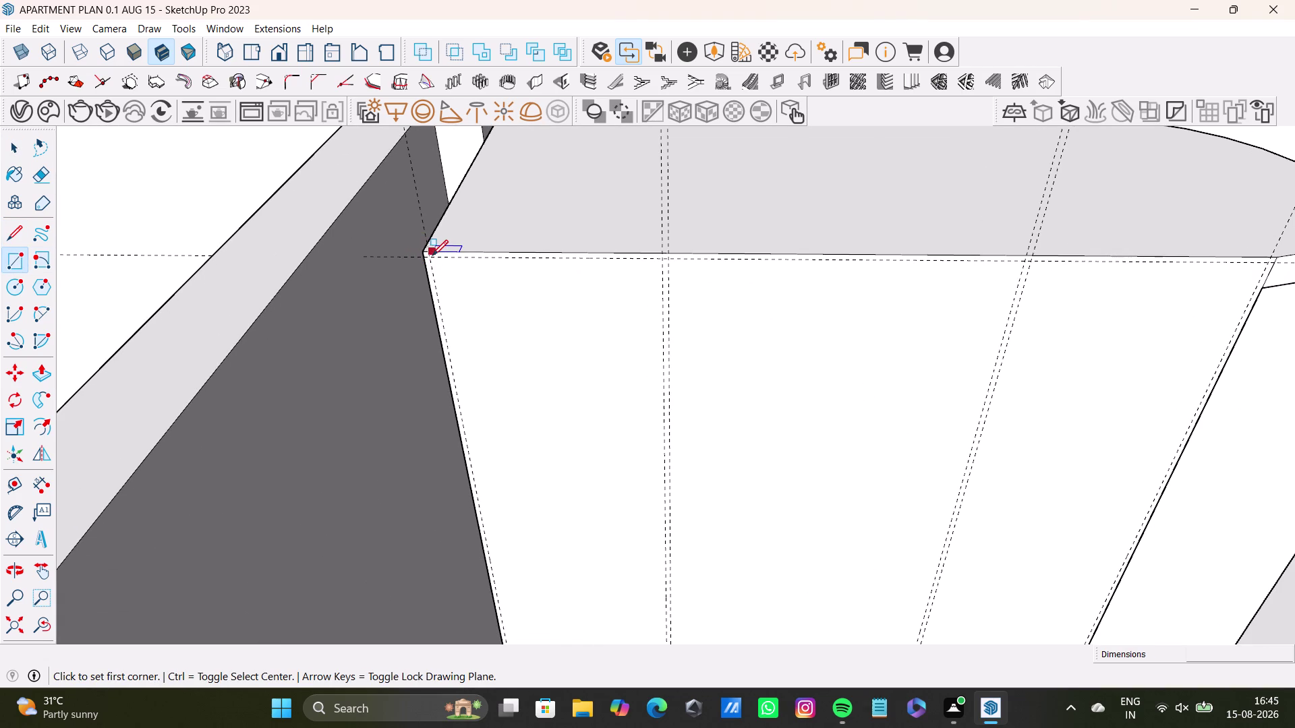
scroll(up, 3)
middle_drag(445, 262, 539, 271)
drag(398, 296, 404, 297)
scroll(down, 3)
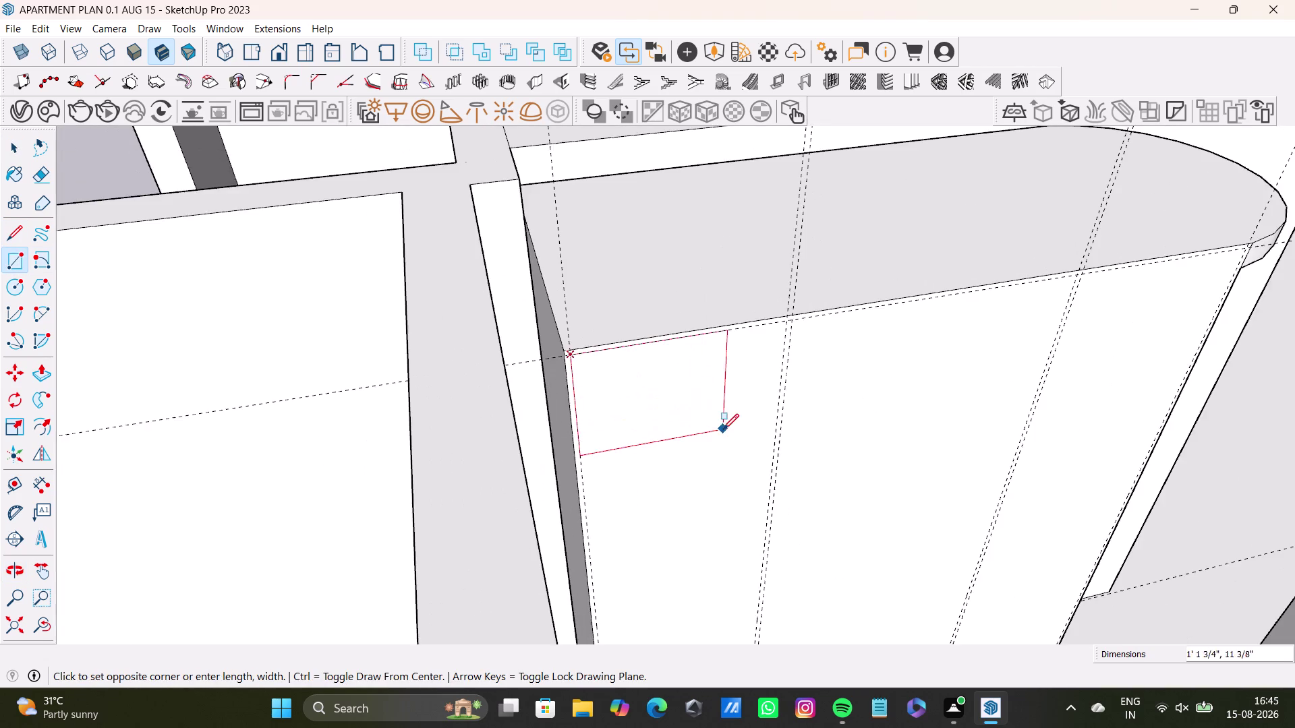
middle_drag(722, 430, 587, 161)
key(Right)
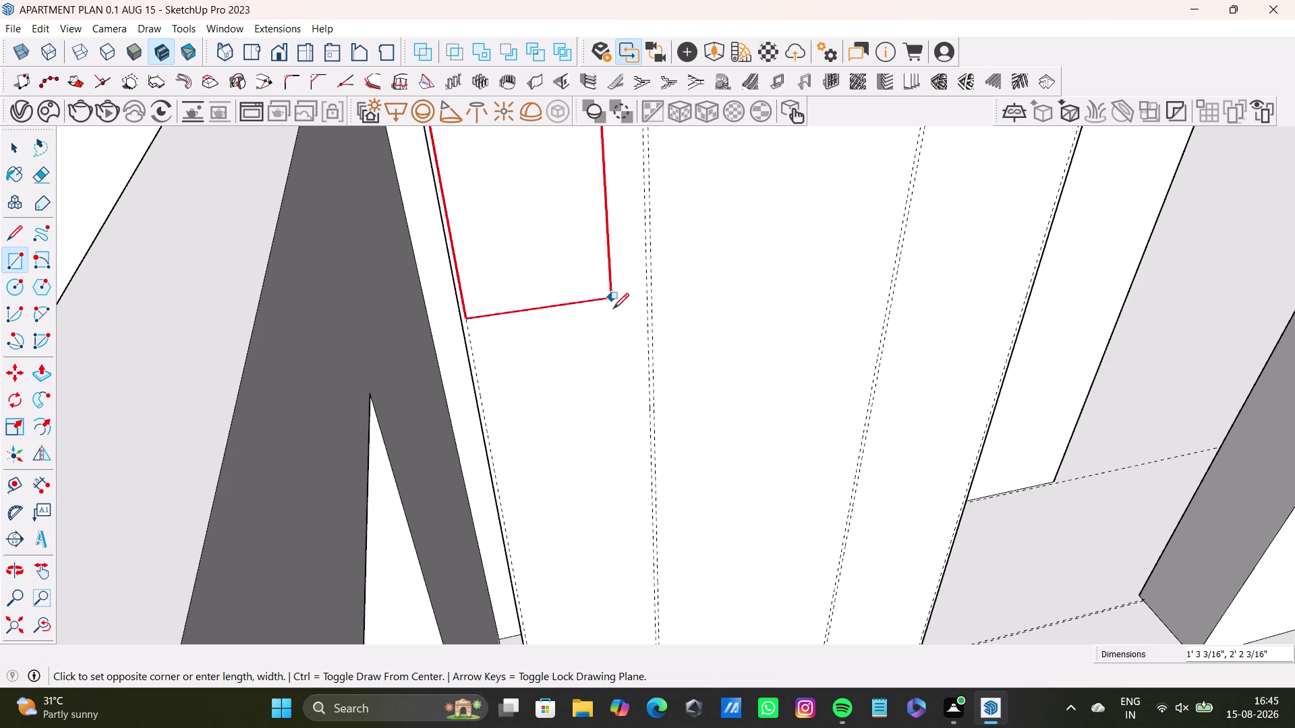
scroll(down, 3)
middle_drag(618, 362, 574, 154)
scroll(down, 3)
scroll(up, 3)
scroll(down, 3)
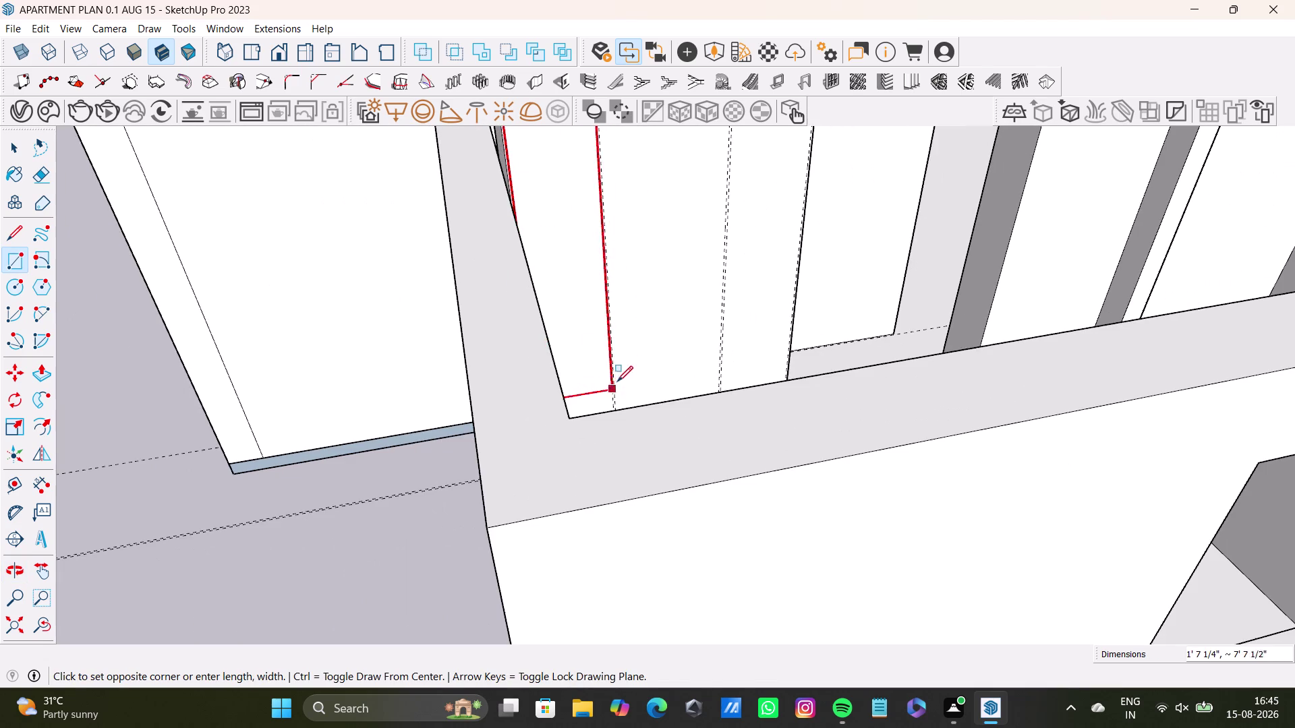
middle_drag(627, 398, 559, 473)
scroll(up, 3)
middle_drag(562, 469, 557, 339)
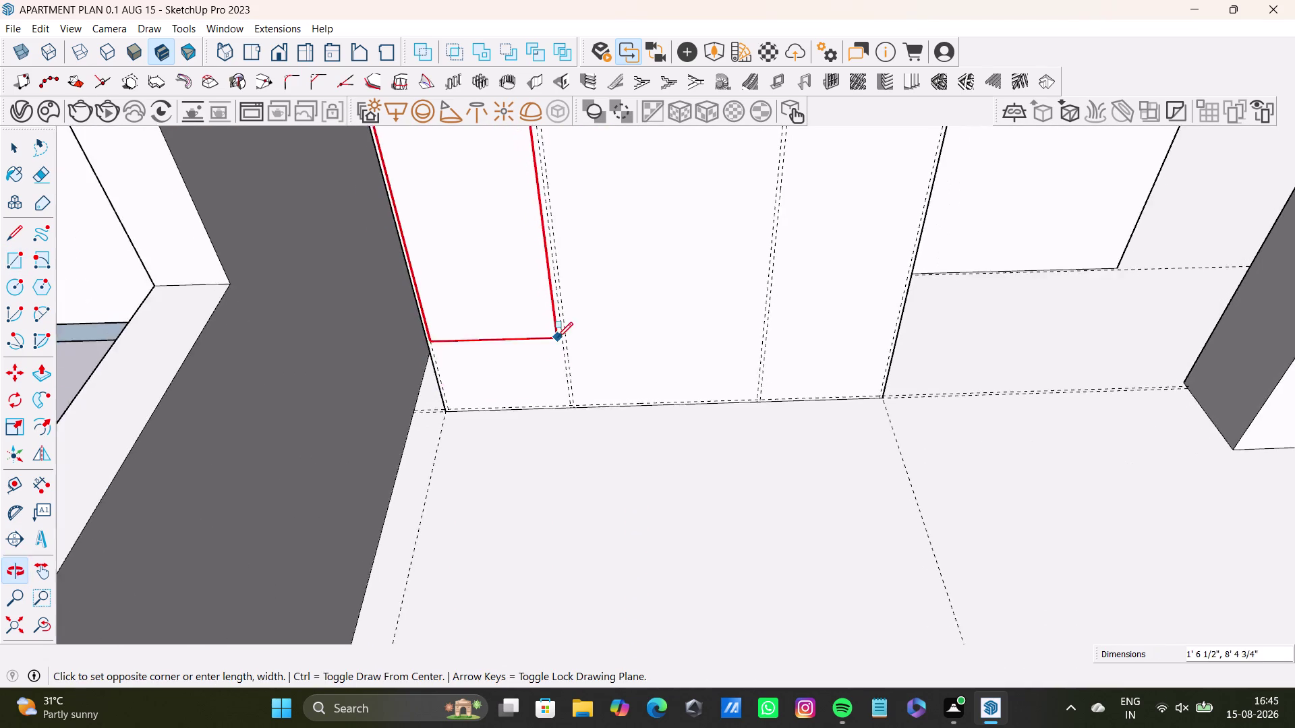
scroll(up, 3)
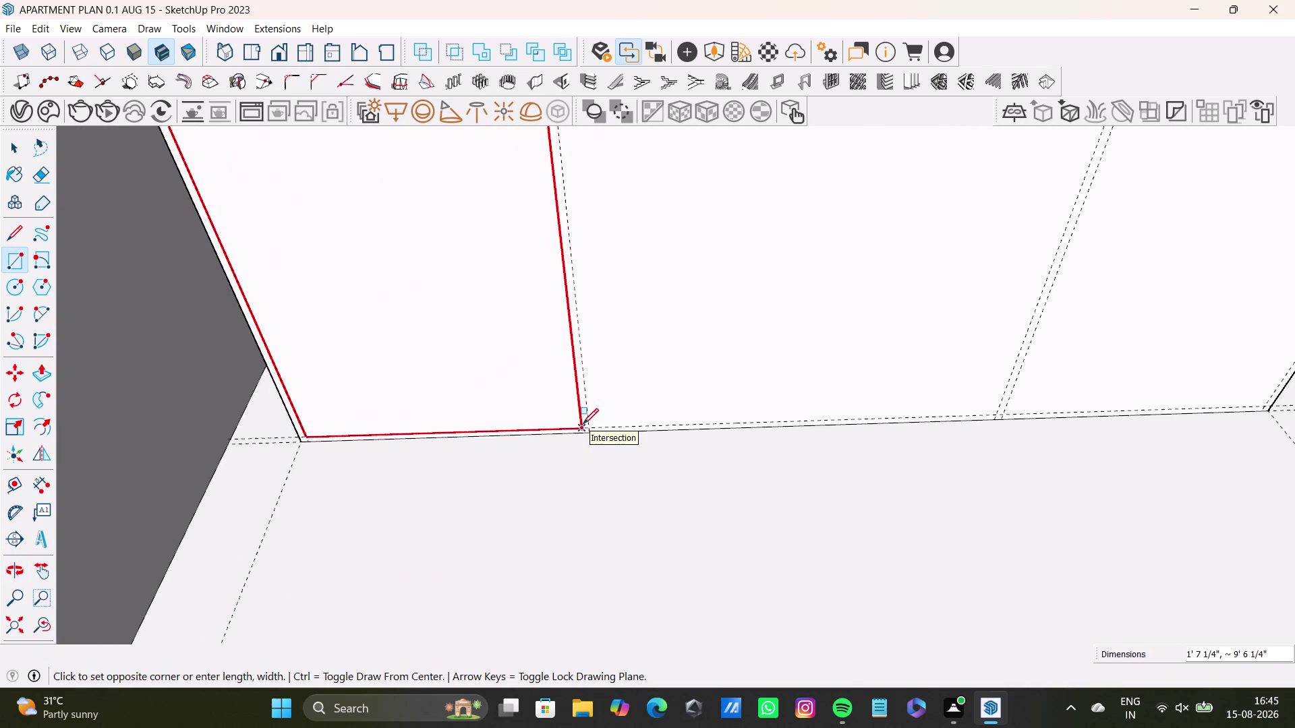
click(582, 424)
Return to the previous camera view and re-frame the top of the tall panel.
key(space)
scroll(down, 3)
middle_drag(578, 311, 572, 399)
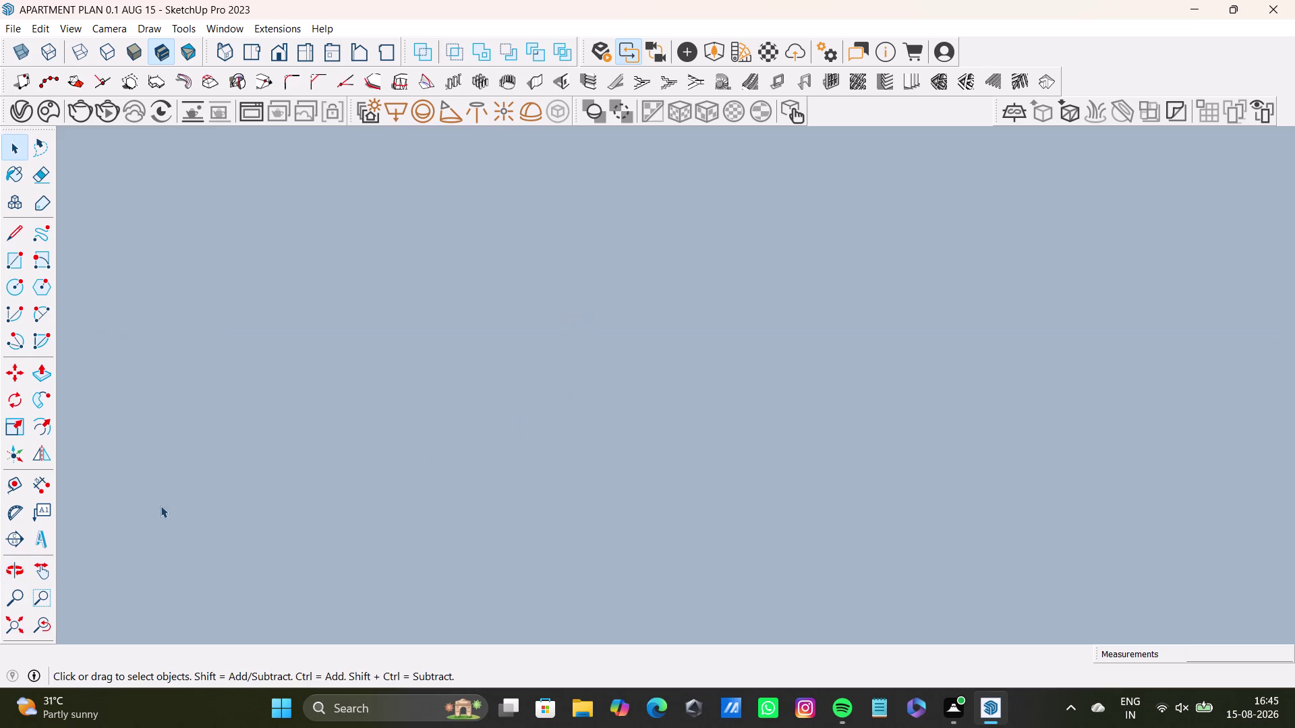
click(42, 621)
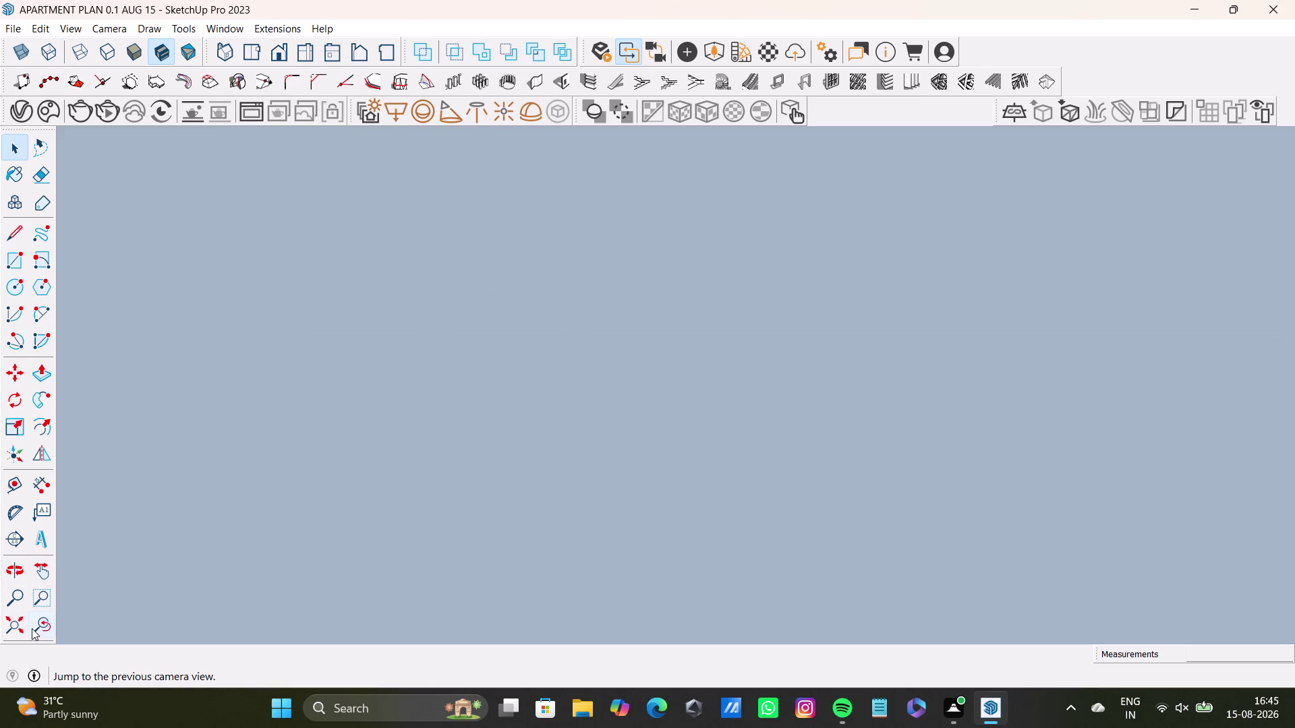
click(28, 625)
scroll(down, 3)
scroll(up, 3)
middle_drag(508, 363, 508, 599)
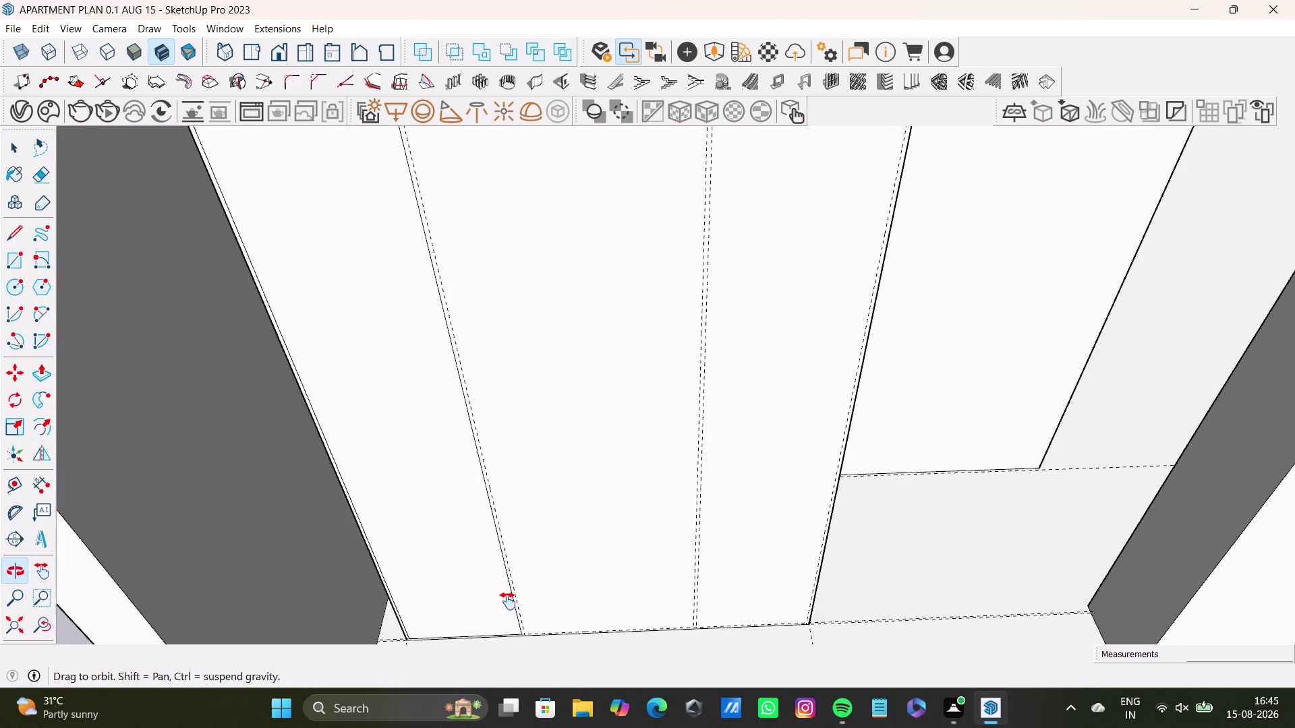
middle_drag(508, 599, 508, 605)
scroll(down, 3)
middle_drag(530, 416, 540, 599)
middle_drag(564, 529, 589, 468)
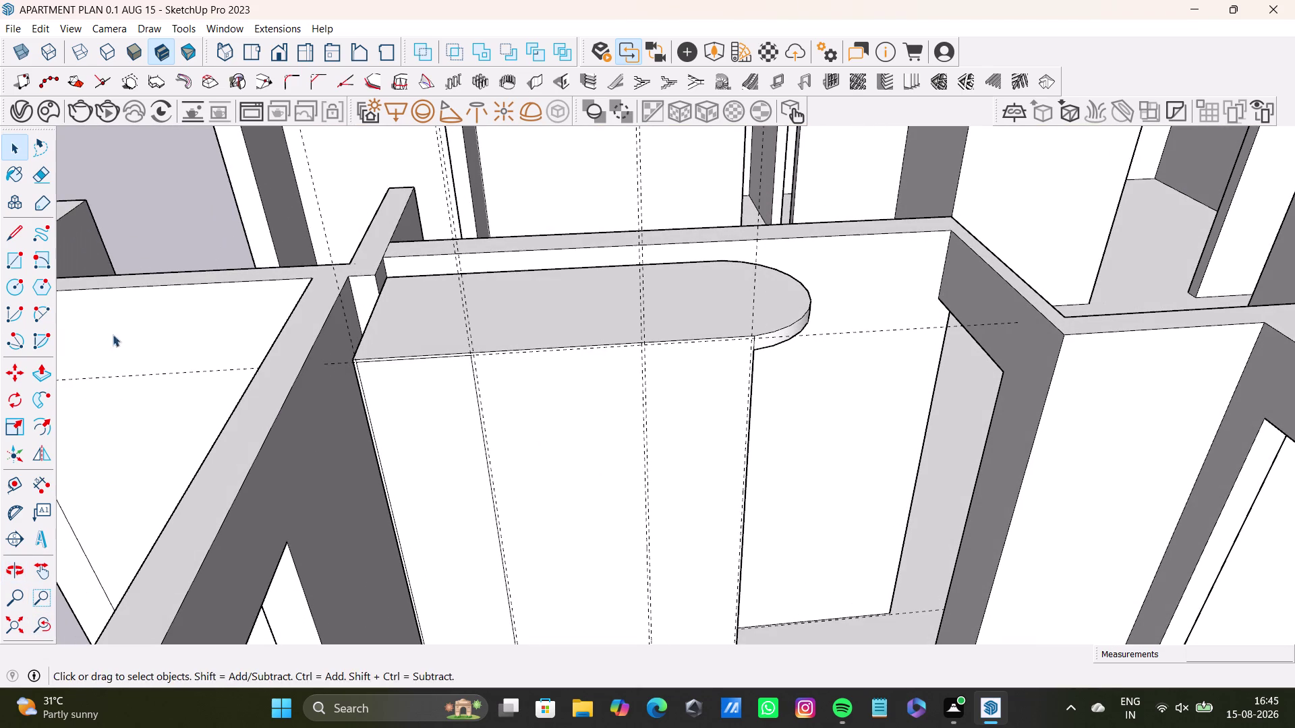
Start another rectangle at the top-left guide corner, survey the whole wardrobe, then cancel it.
click(8, 268)
scroll(up, 3)
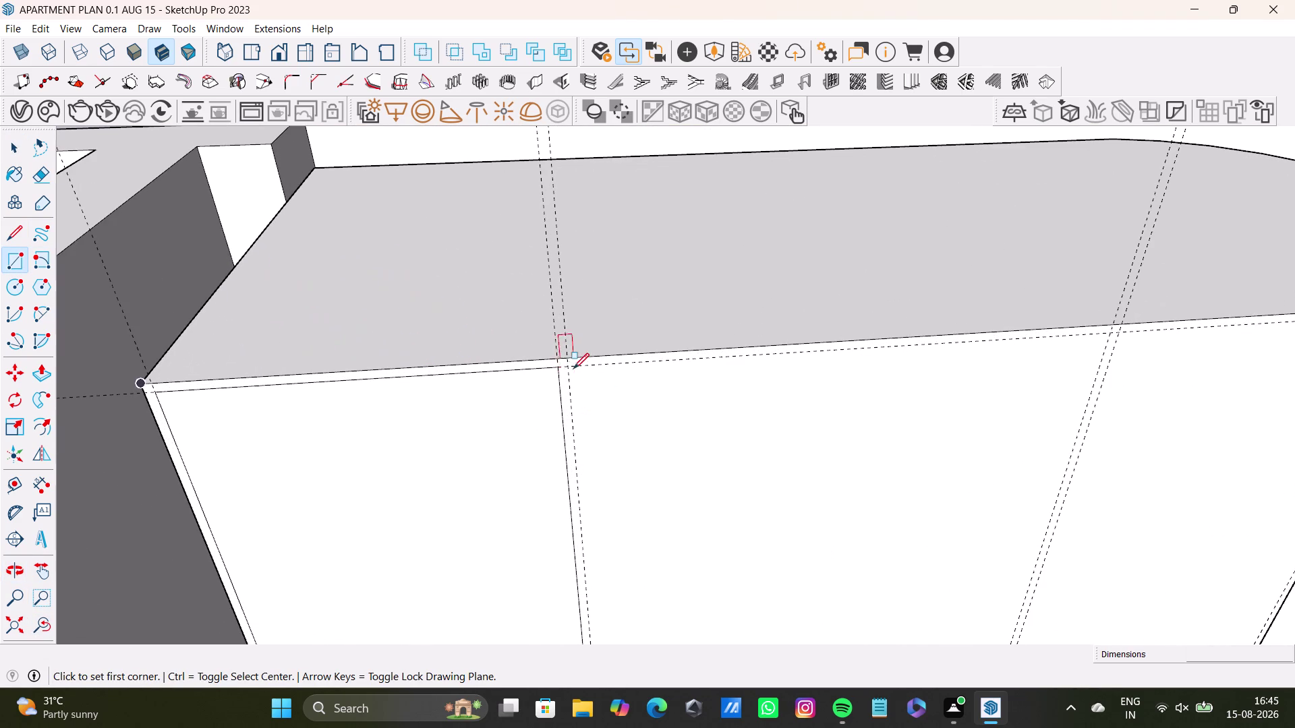
click(569, 366)
scroll(down, 3)
key(Right)
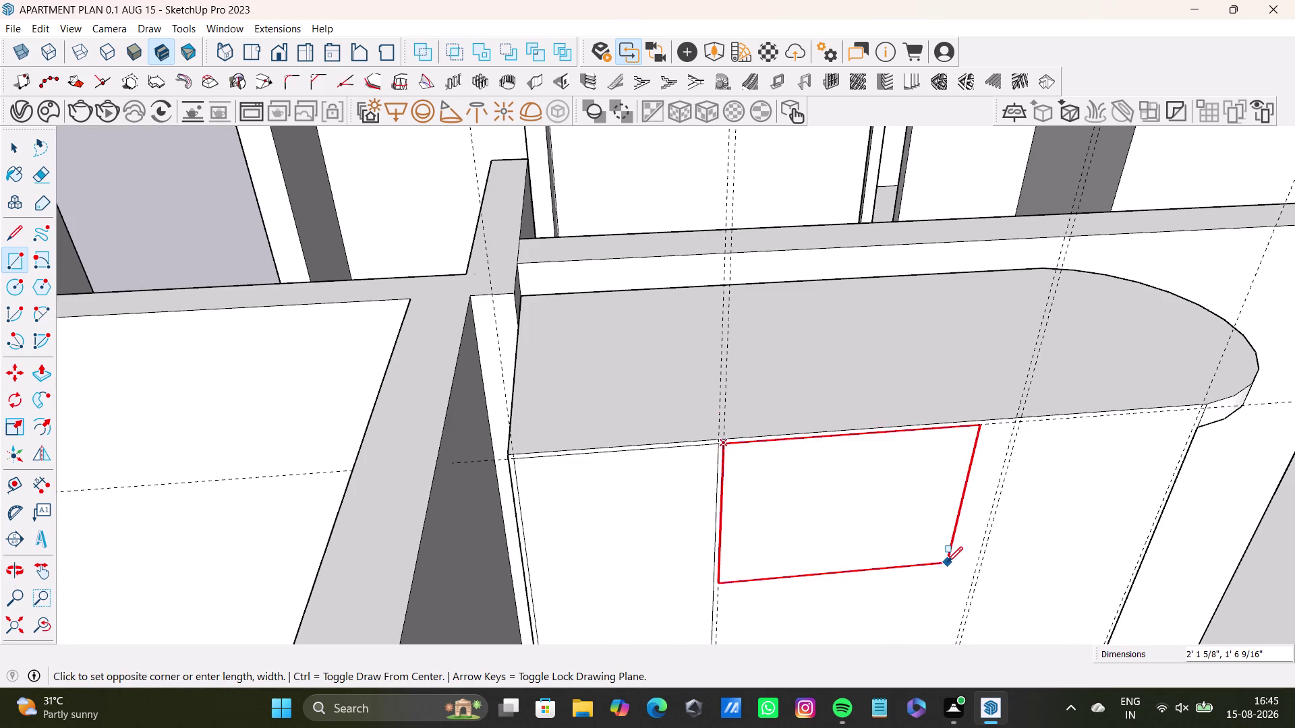
scroll(down, 3)
middle_drag(228, 551, 66, 378)
scroll(down, 3)
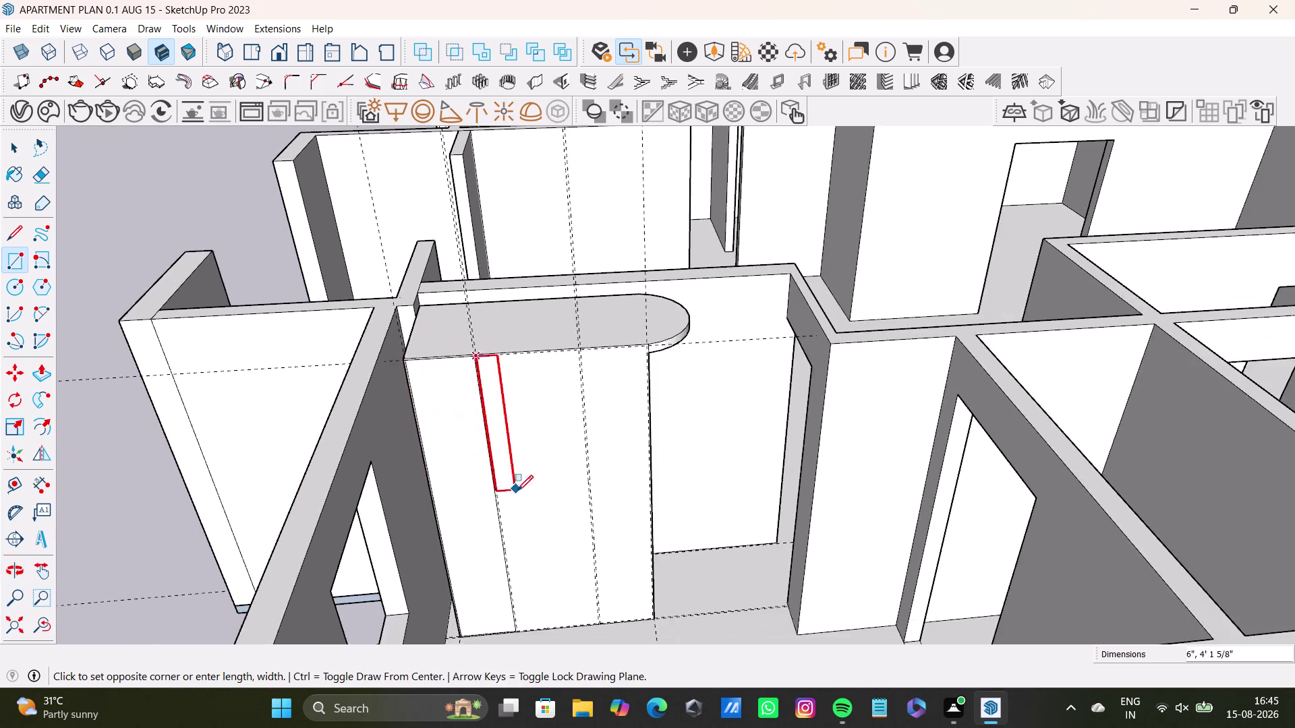
scroll(down, 3)
scroll(down, 3)
middle_drag(539, 557, 437, 434)
scroll(up, 3)
middle_drag(448, 412, 495, 620)
scroll(up, 3)
scroll(down, 3)
scroll(up, 3)
middle_drag(444, 435, 489, 535)
middle_drag(435, 502, 376, 363)
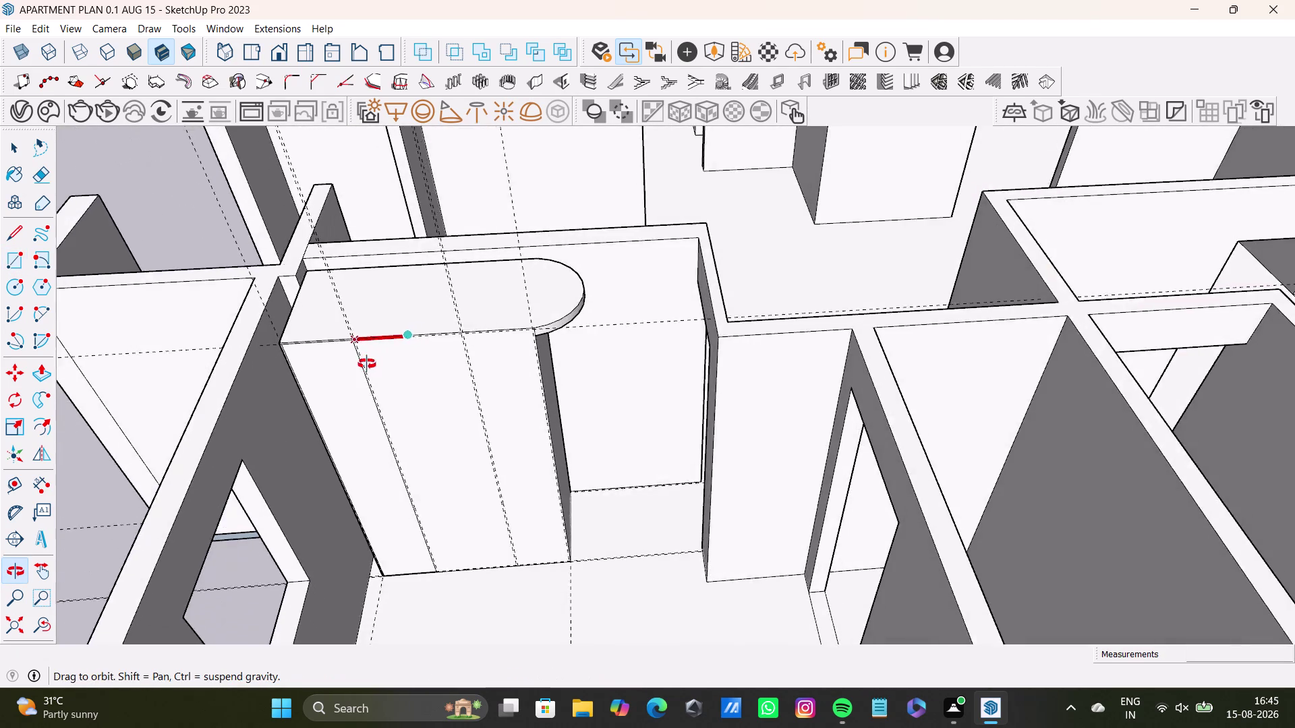
middle_drag(376, 363, 327, 329)
scroll(down, 3)
middle_click(467, 480)
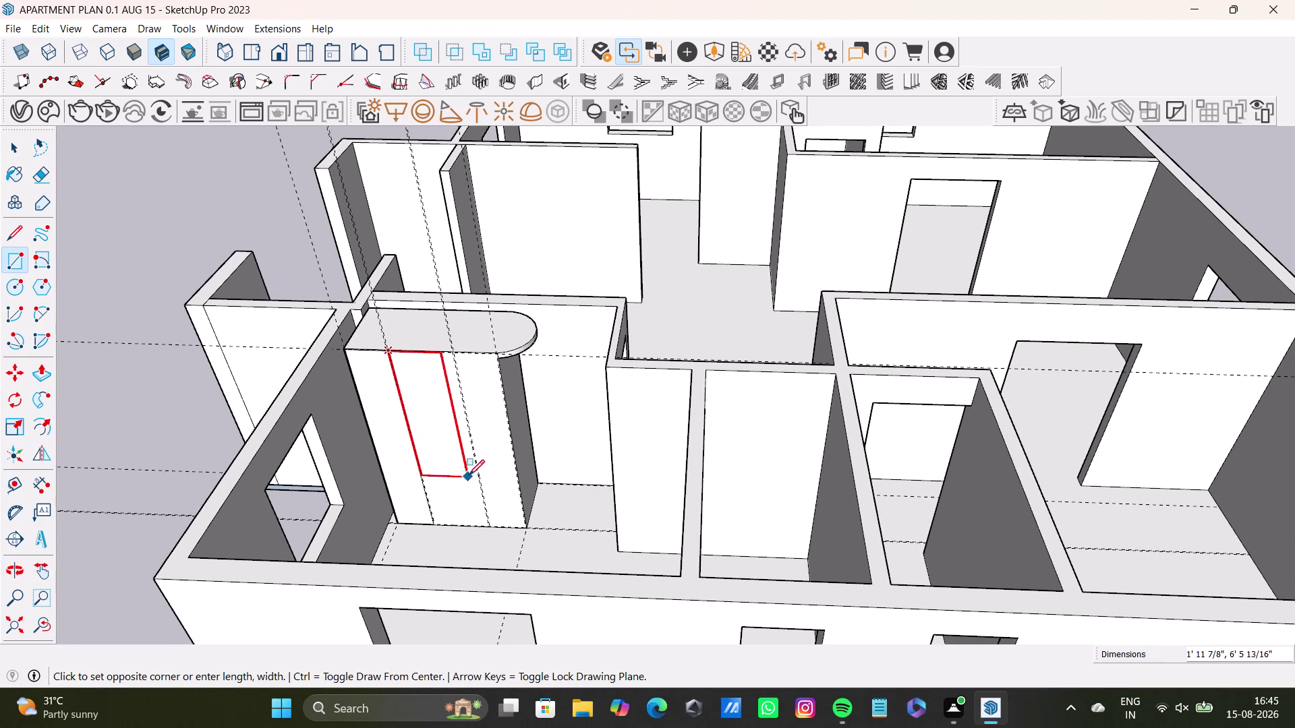
key(space)
Redraw the rectangle from the top guide corner down to the panel's bottom corner.
scroll(up, 3)
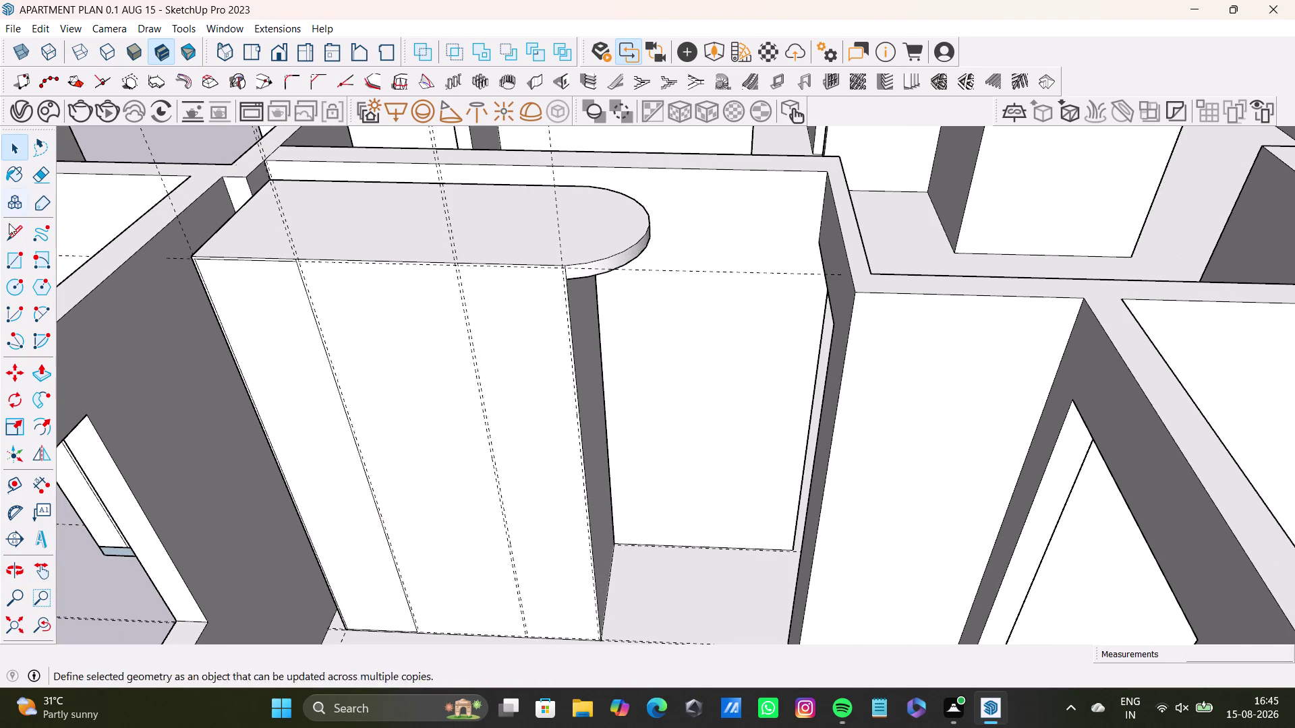
drag(15, 257, 26, 257)
scroll(up, 3)
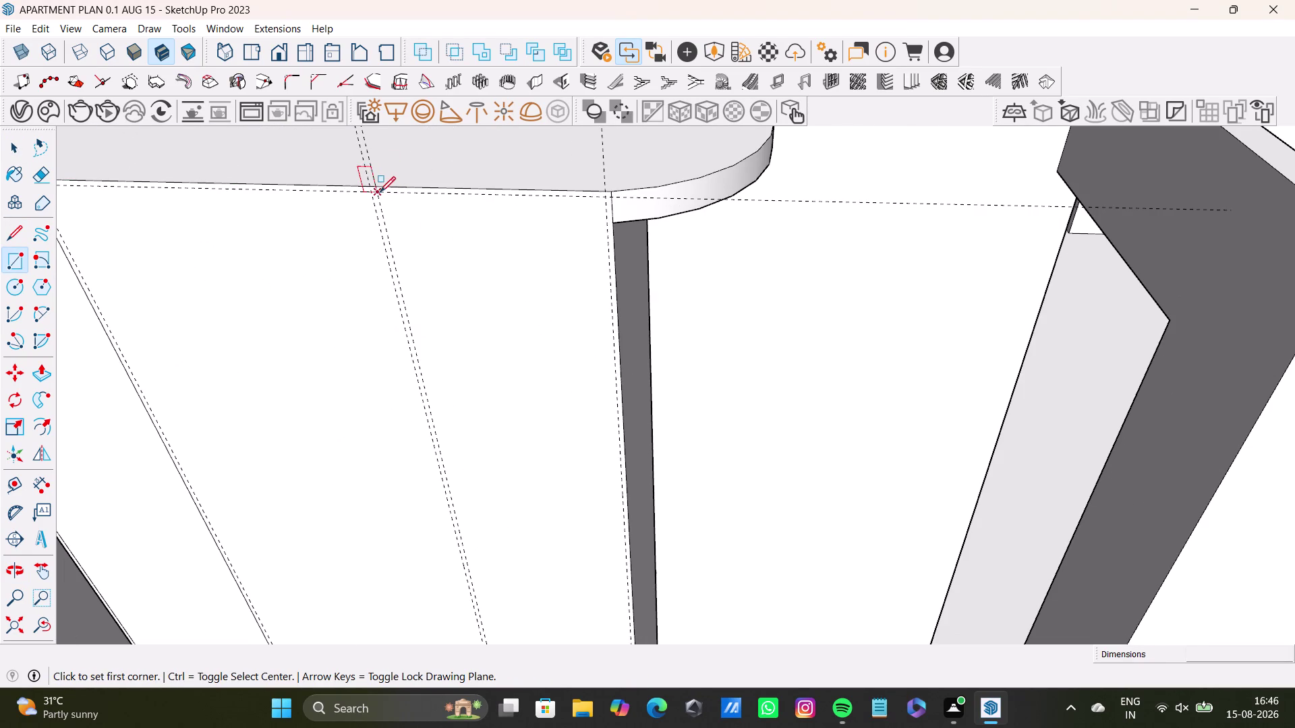
click(380, 193)
scroll(down, 3)
middle_drag(598, 398, 578, 288)
scroll(up, 3)
scroll(down, 3)
middle_drag(597, 447, 596, 443)
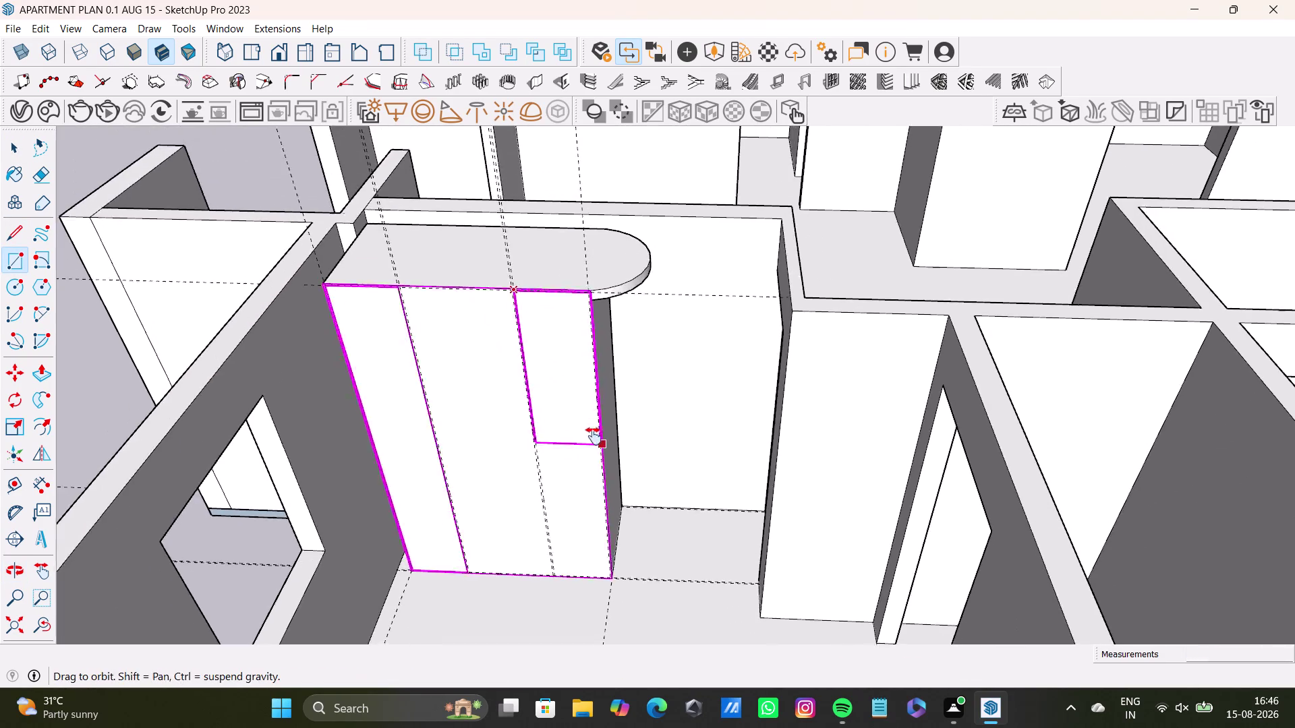
middle_drag(595, 442, 568, 303)
scroll(up, 3)
scroll(up, 3)
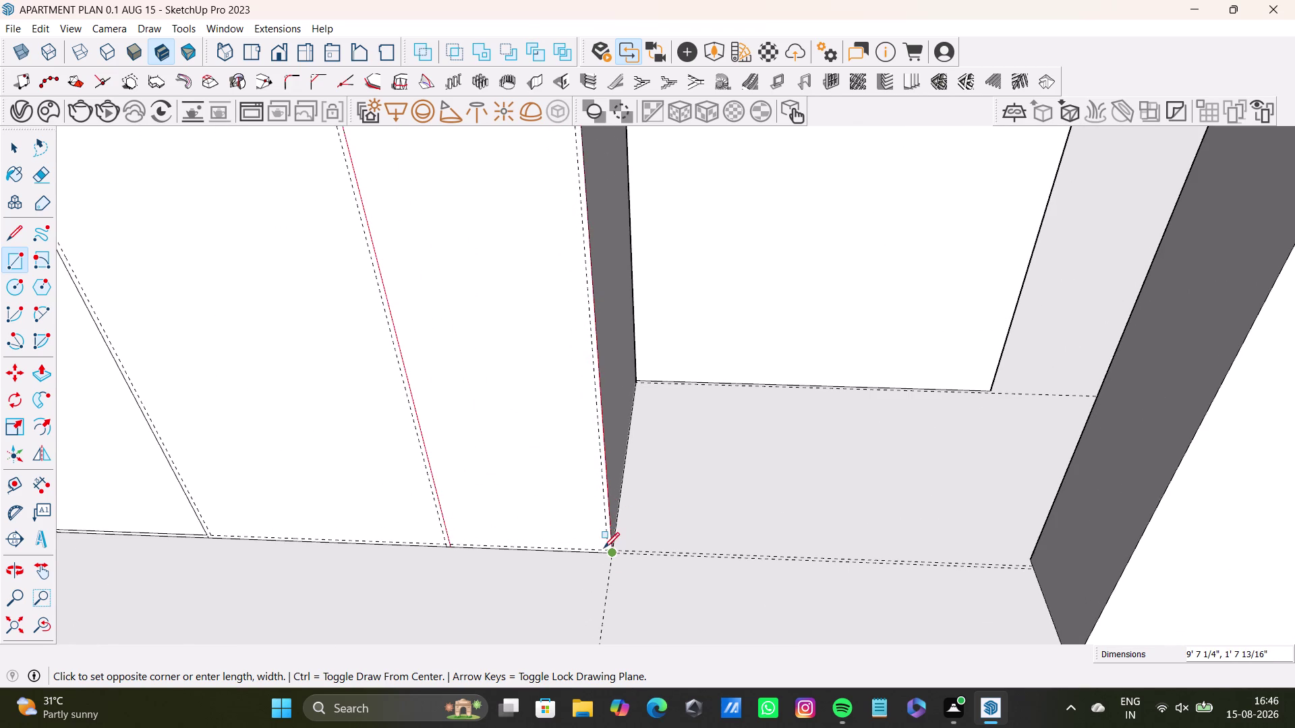
scroll(up, 3)
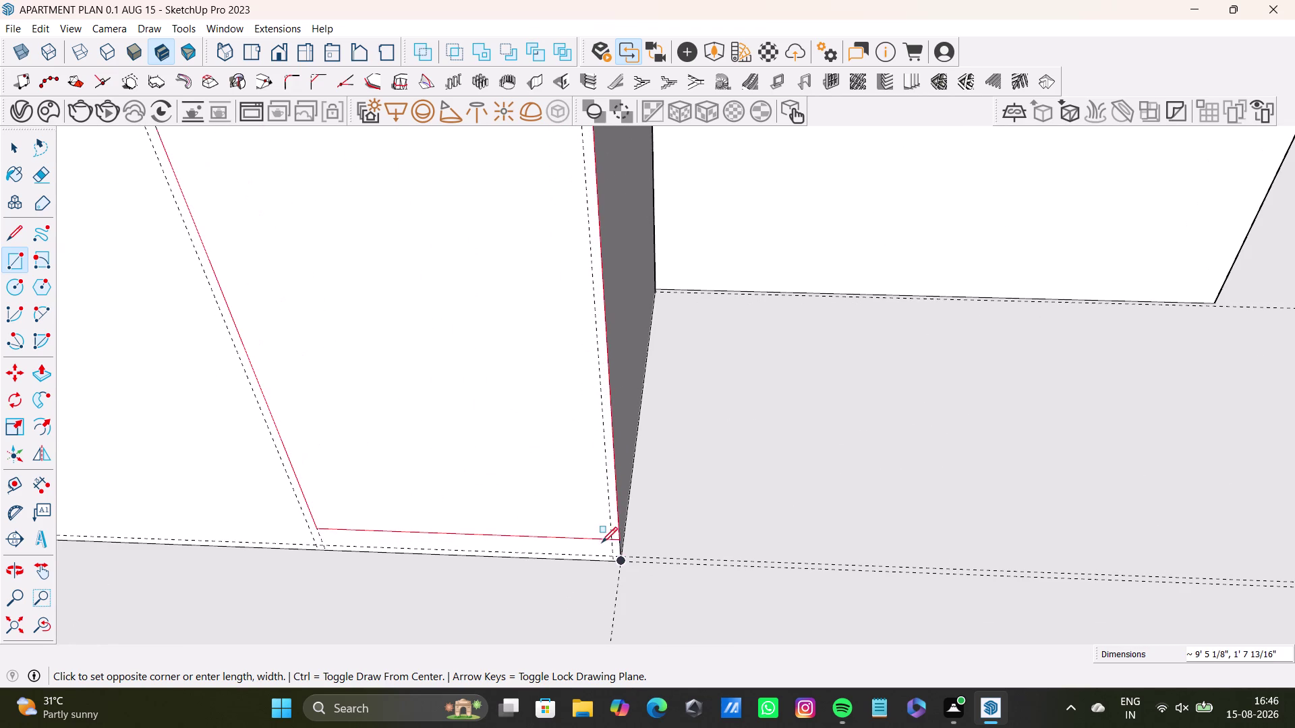
scroll(up, 3)
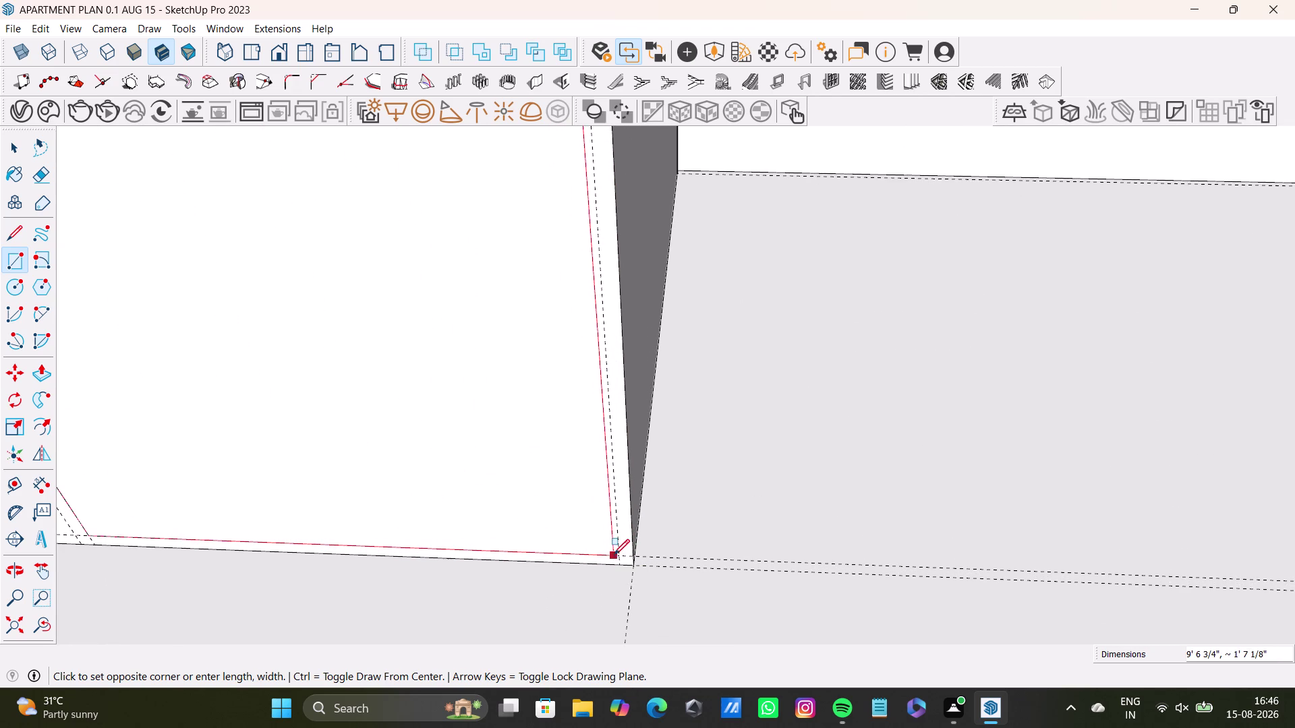
key(Right)
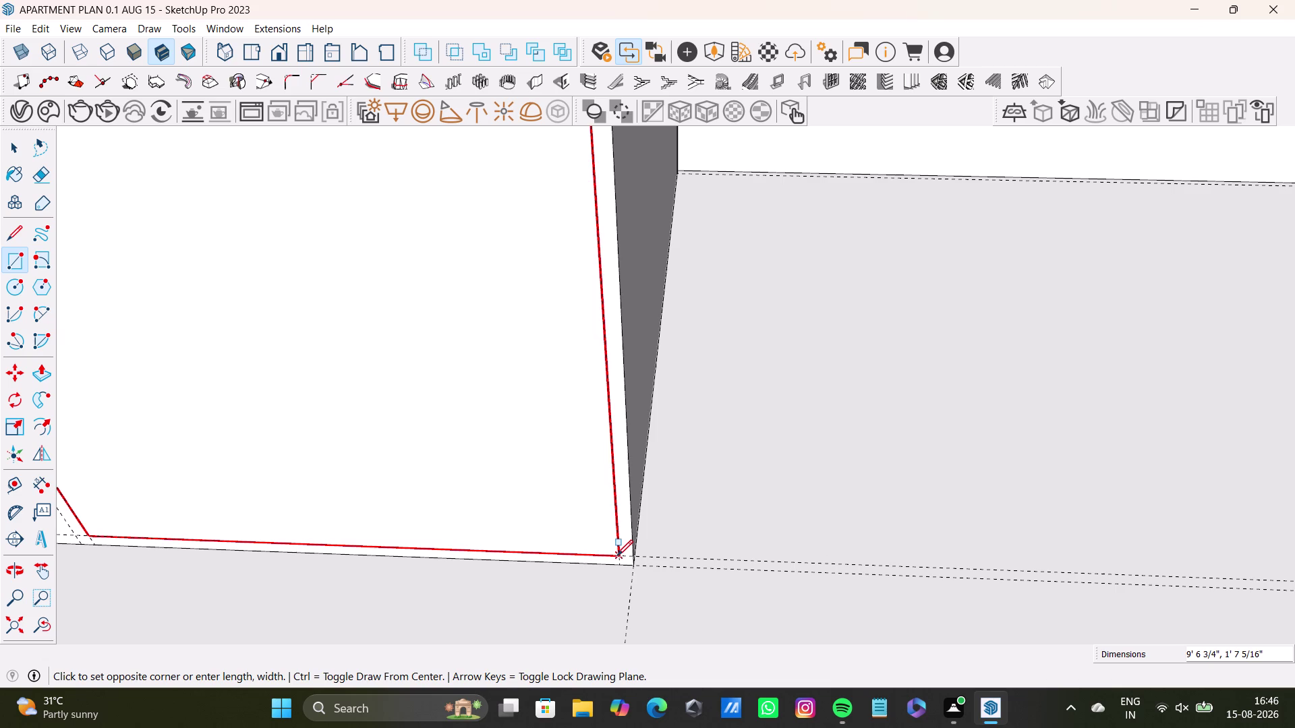
click(617, 555)
Orbit around the tall panel to inspect the new face rectangle, then return to Select.
scroll(down, 3)
middle_drag(95, 252, 329, 479)
scroll(down, 3)
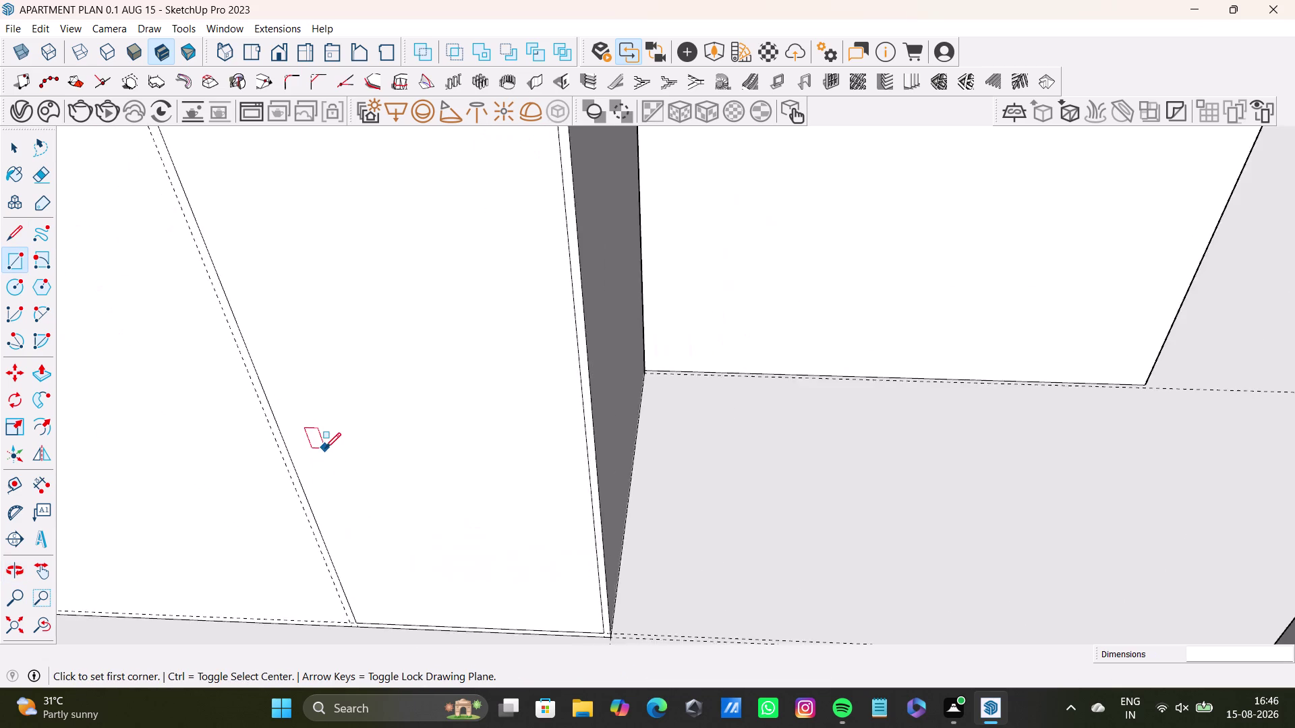
scroll(down, 3)
middle_drag(320, 447, 517, 499)
scroll(up, 3)
middle_drag(410, 340, 428, 468)
scroll(down, 3)
middle_drag(428, 459, 434, 417)
key(space)
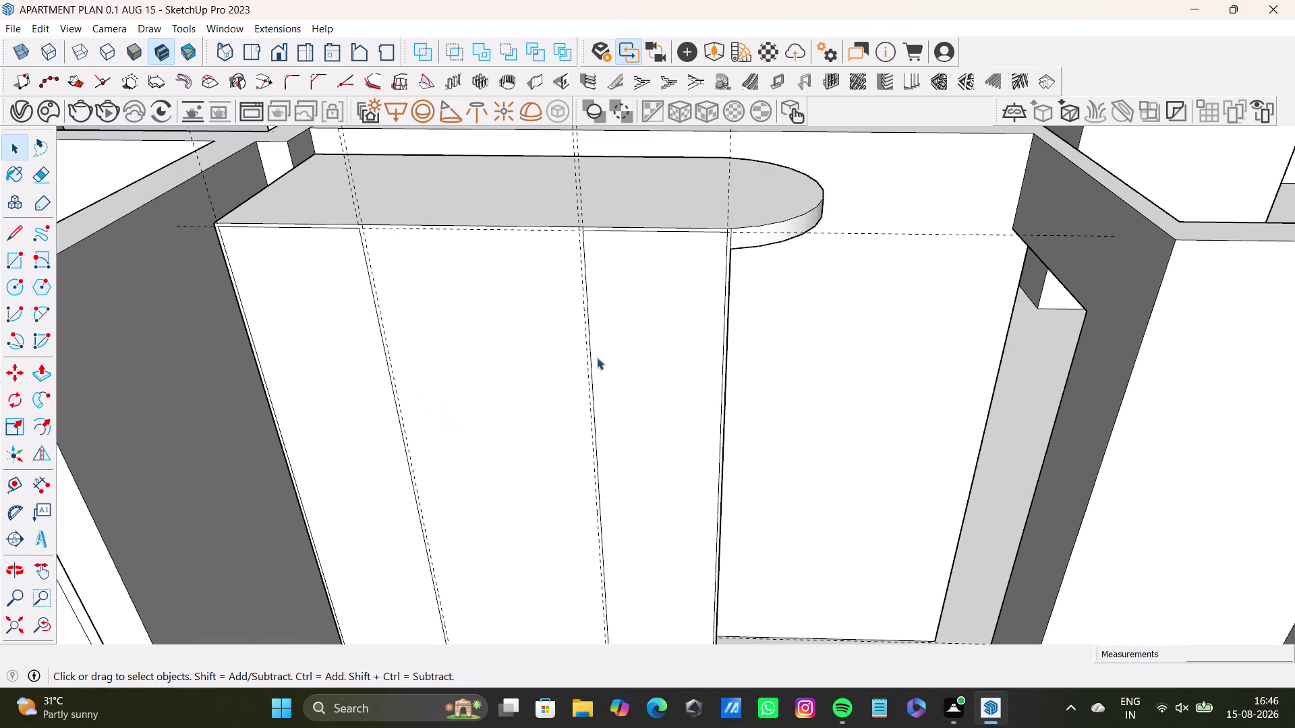
Select and delete the stray vertical edge below the rounded top, undoing each deletion.
scroll(up, 3)
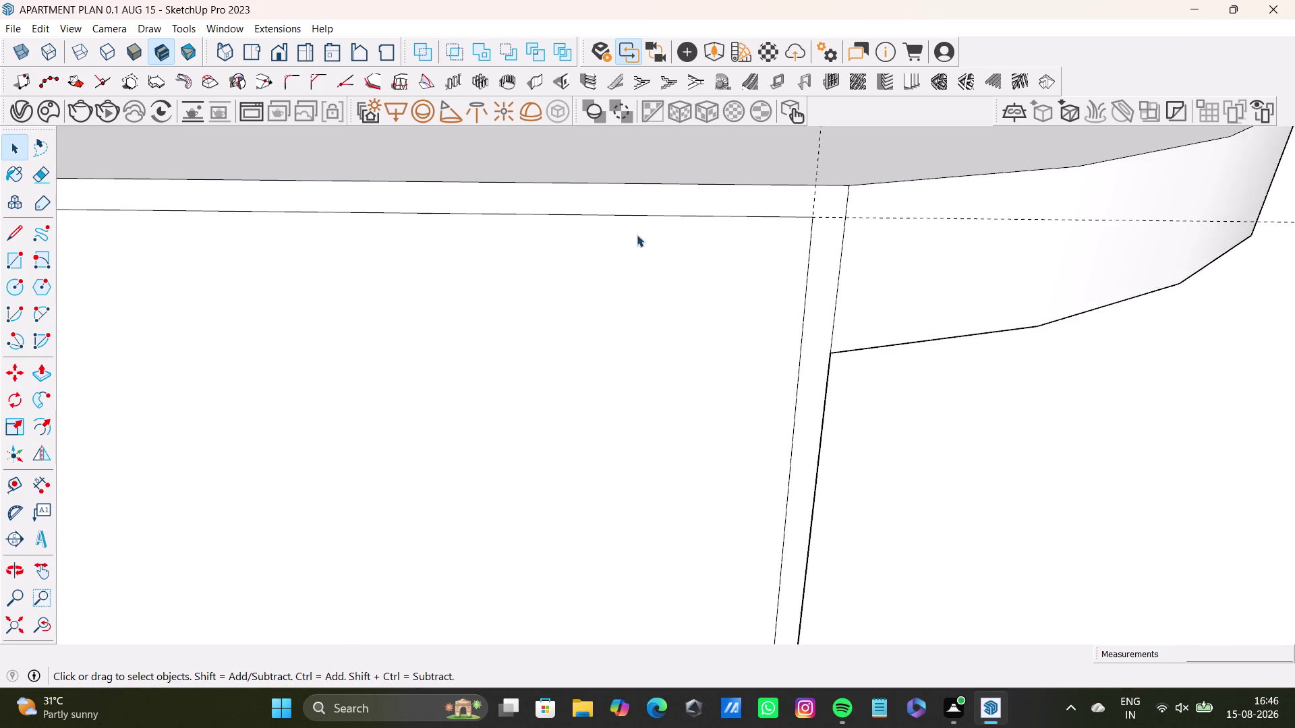
scroll(down, 3)
scroll(up, 3)
click(676, 260)
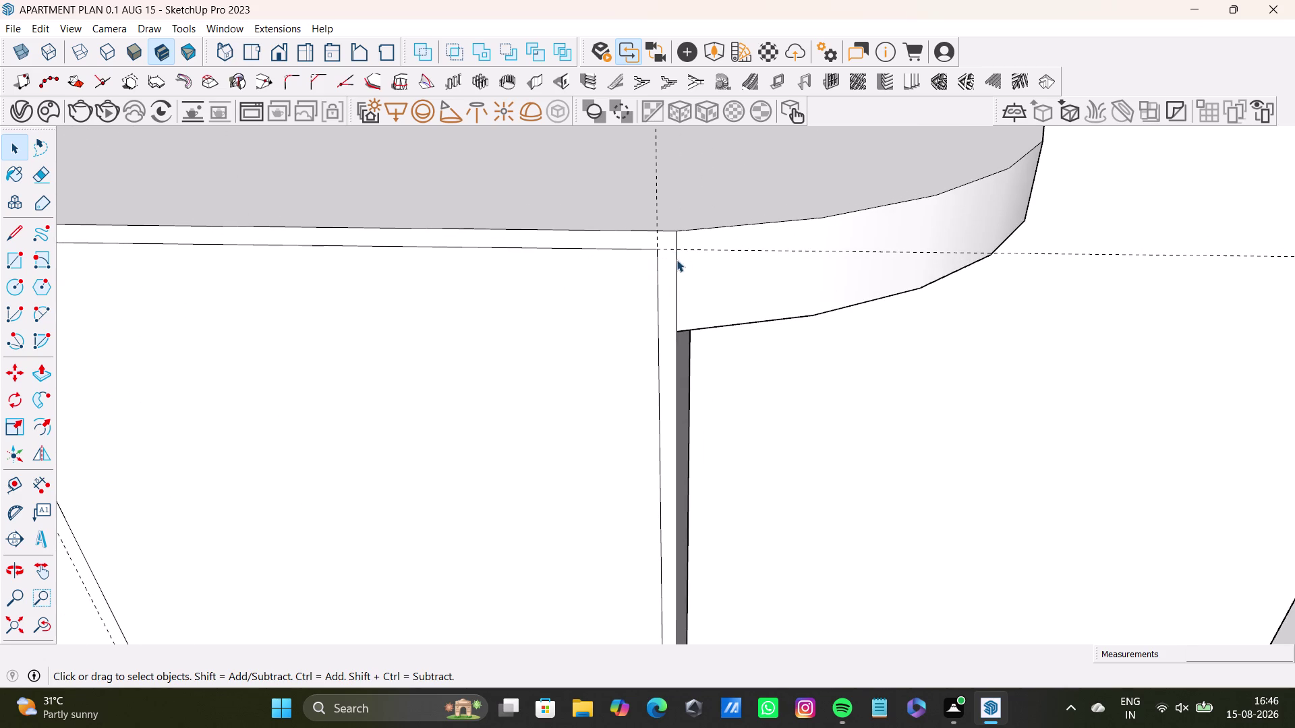
key(Delete)
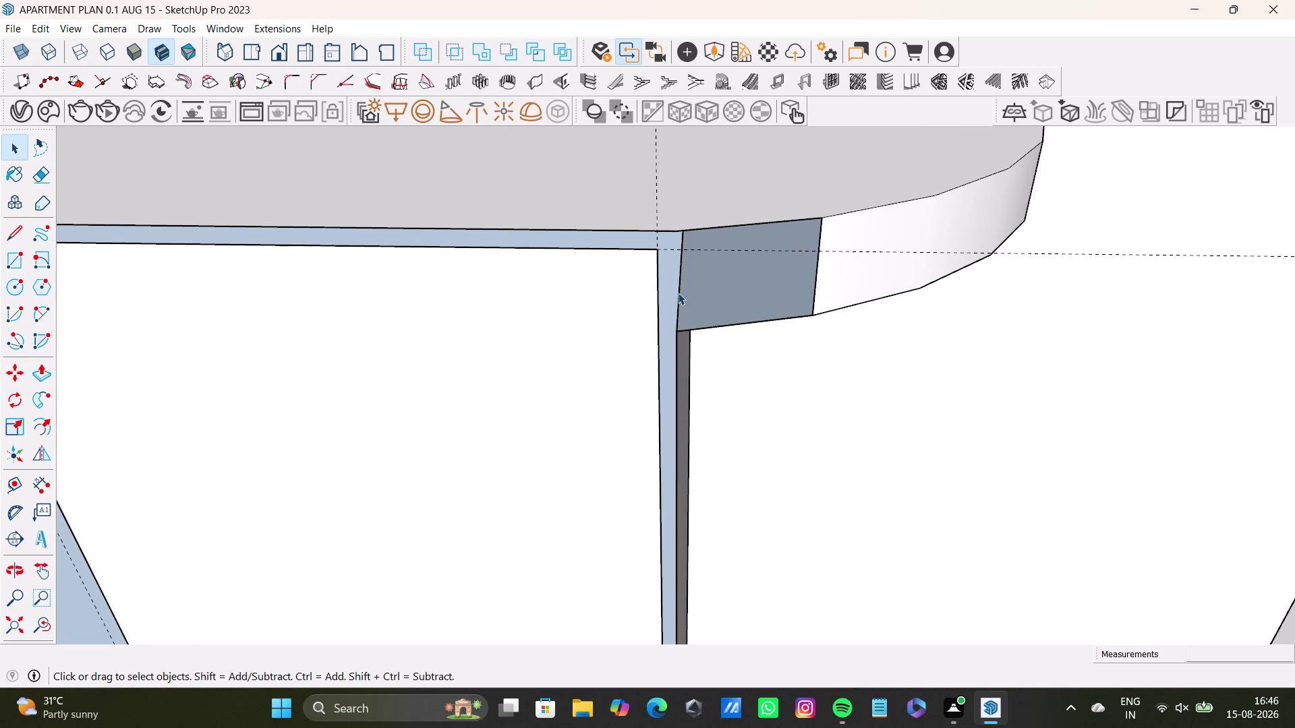
key(ctrl+z)
scroll(up, 3)
click(675, 285)
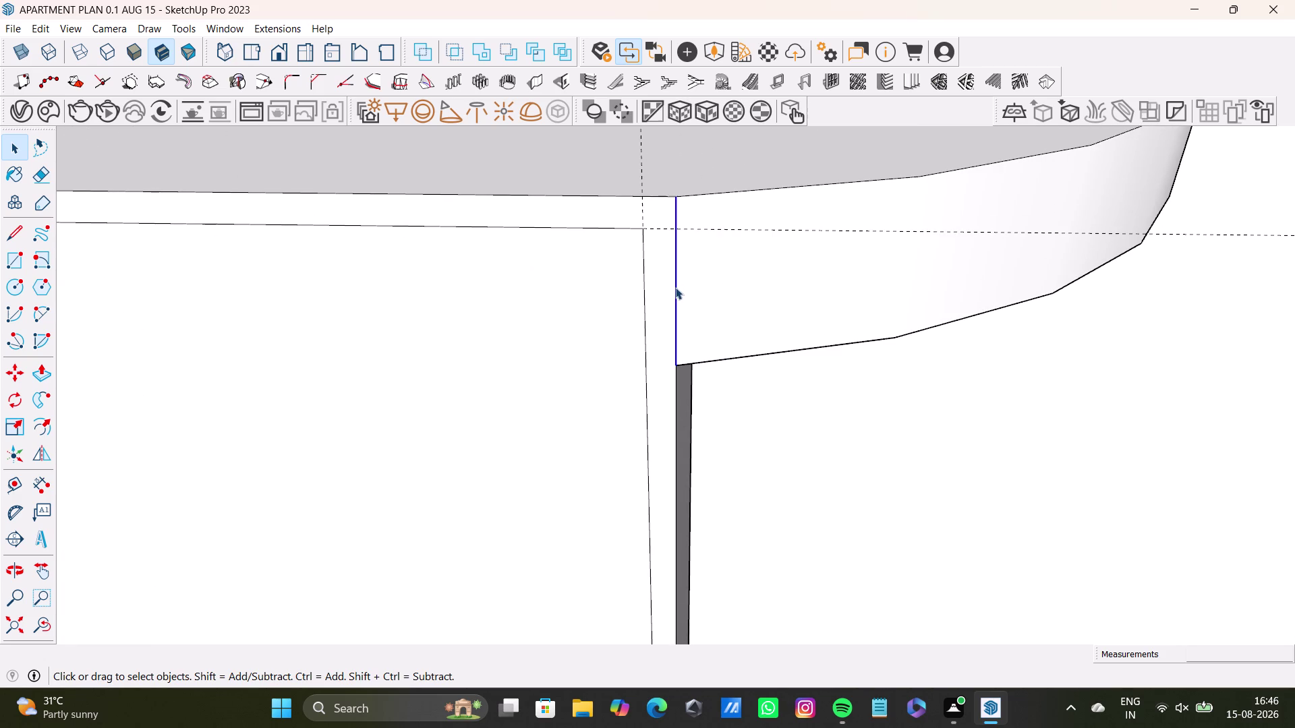
key(Delete)
middle_drag(684, 288, 536, 205)
key(ctrl+z)
Orbit around the panel corner to inspect the wardrobe's top and front.
middle_drag(583, 272, 770, 377)
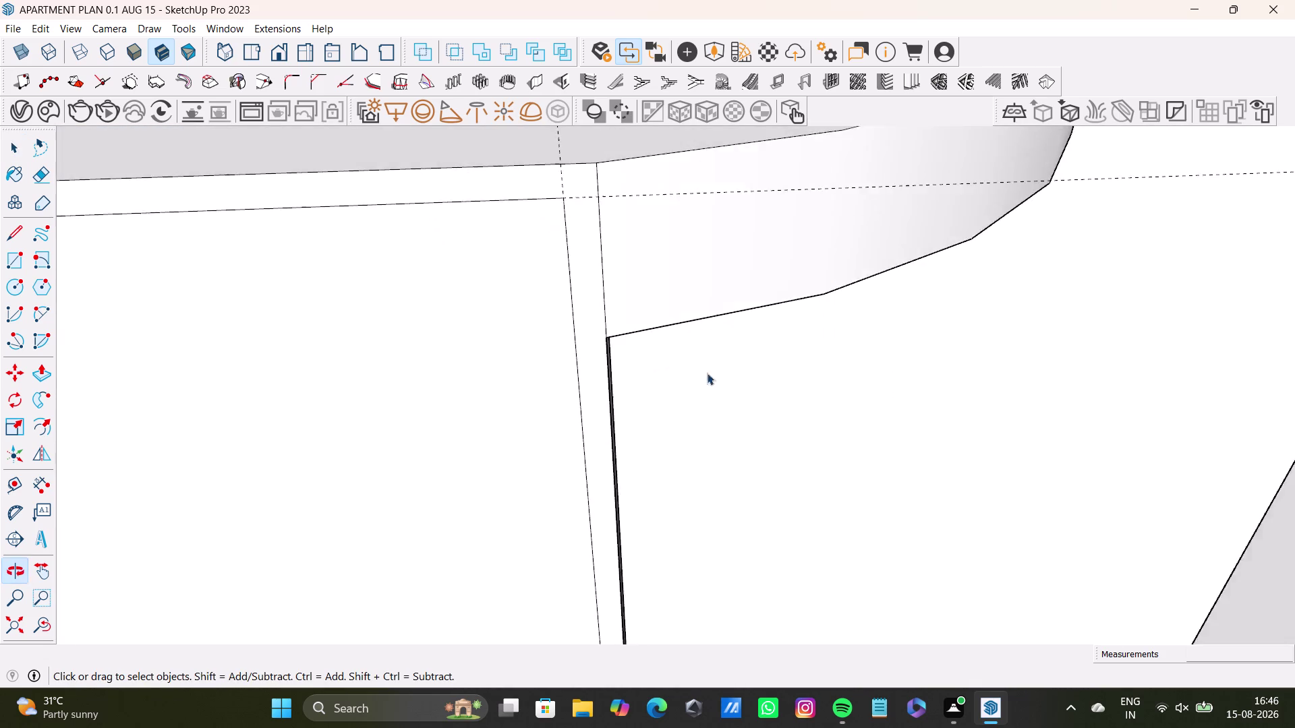
scroll(down, 3)
middle_drag(485, 406, 770, 275)
scroll(up, 3)
middle_drag(581, 340, 609, 255)
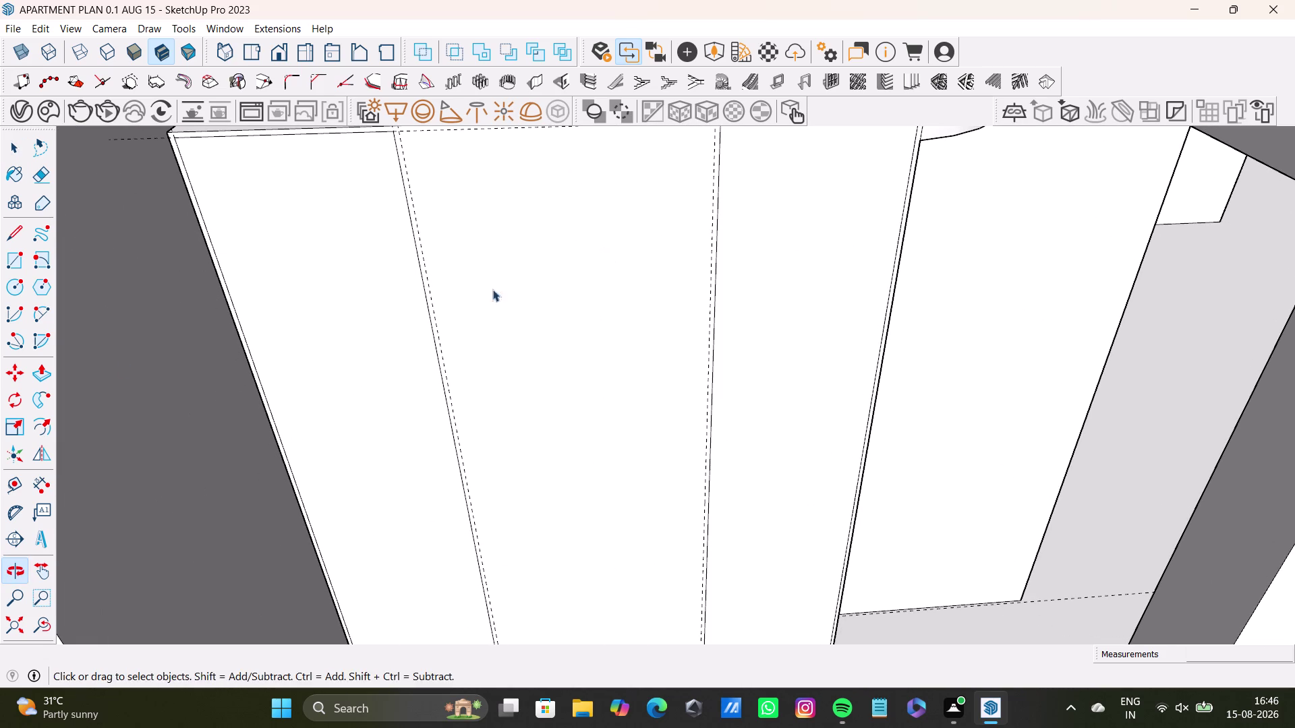
click(10, 491)
middle_drag(504, 430, 508, 588)
scroll(up, 3)
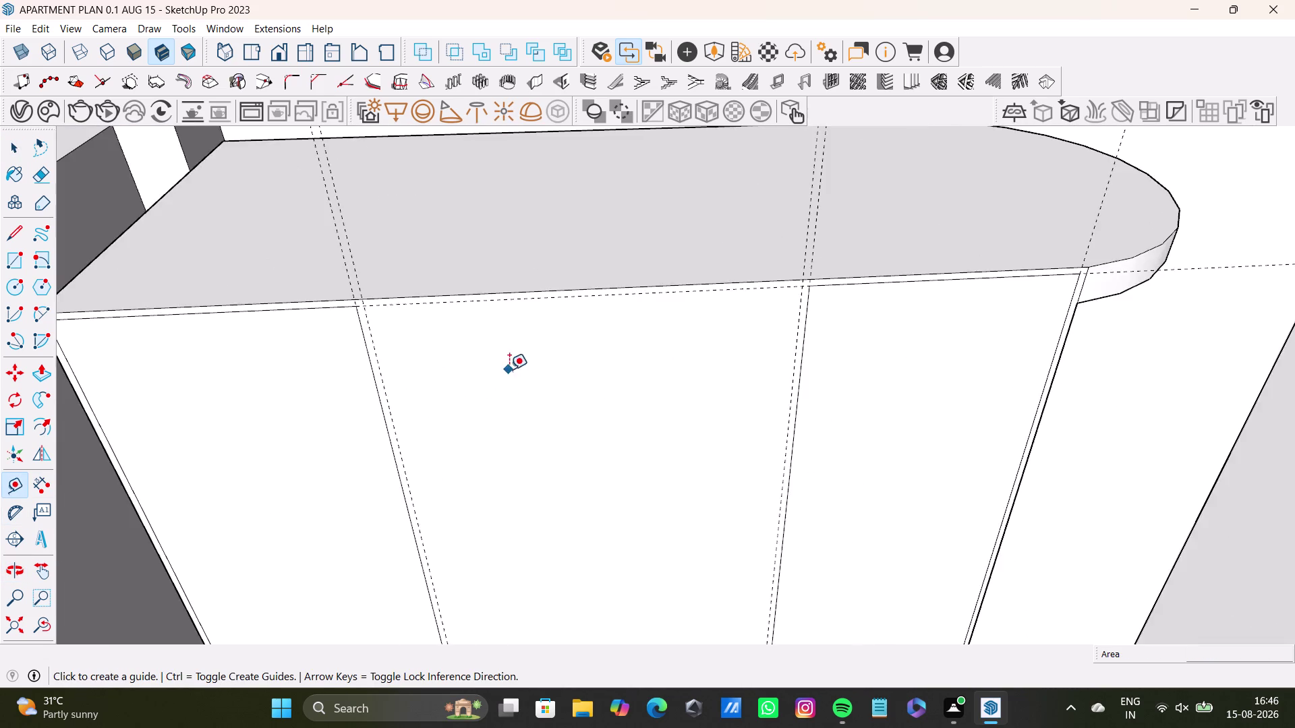
Try pulling horizontal guides down from the wardrobe's top edge, undoing the misplaced ones.
scroll(up, 3)
click(534, 291)
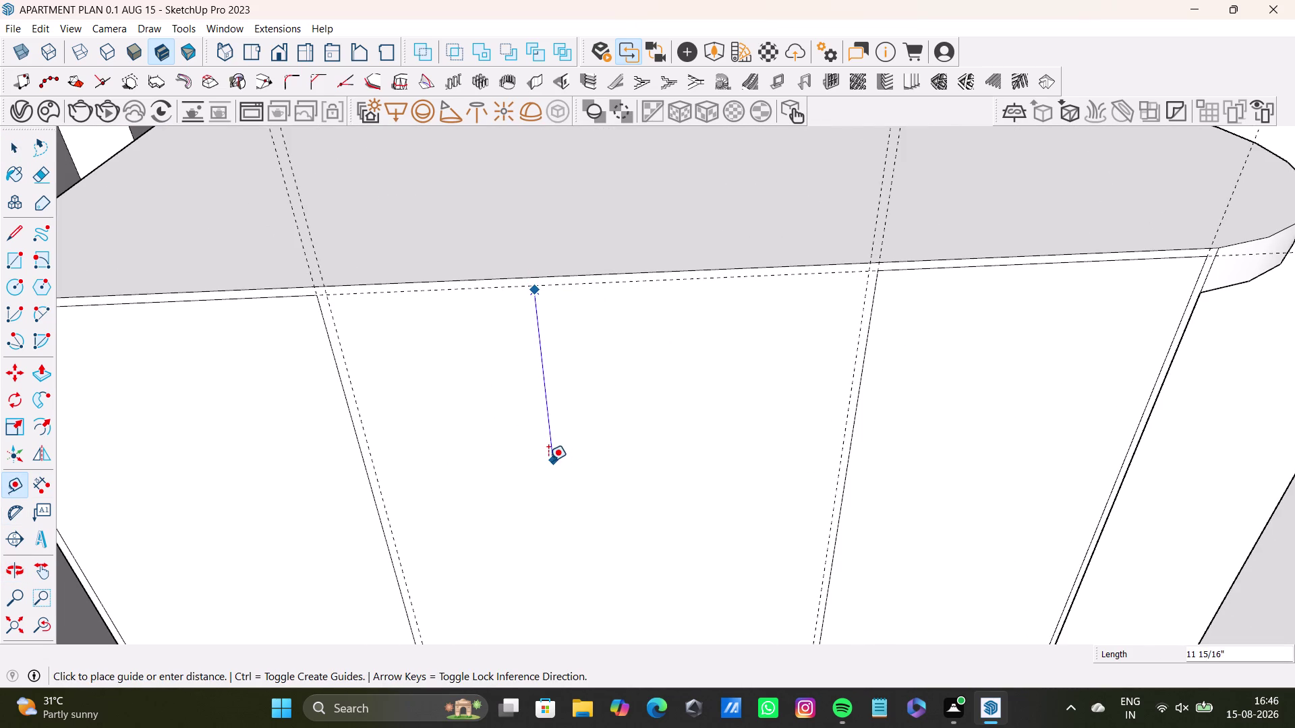
key(Up)
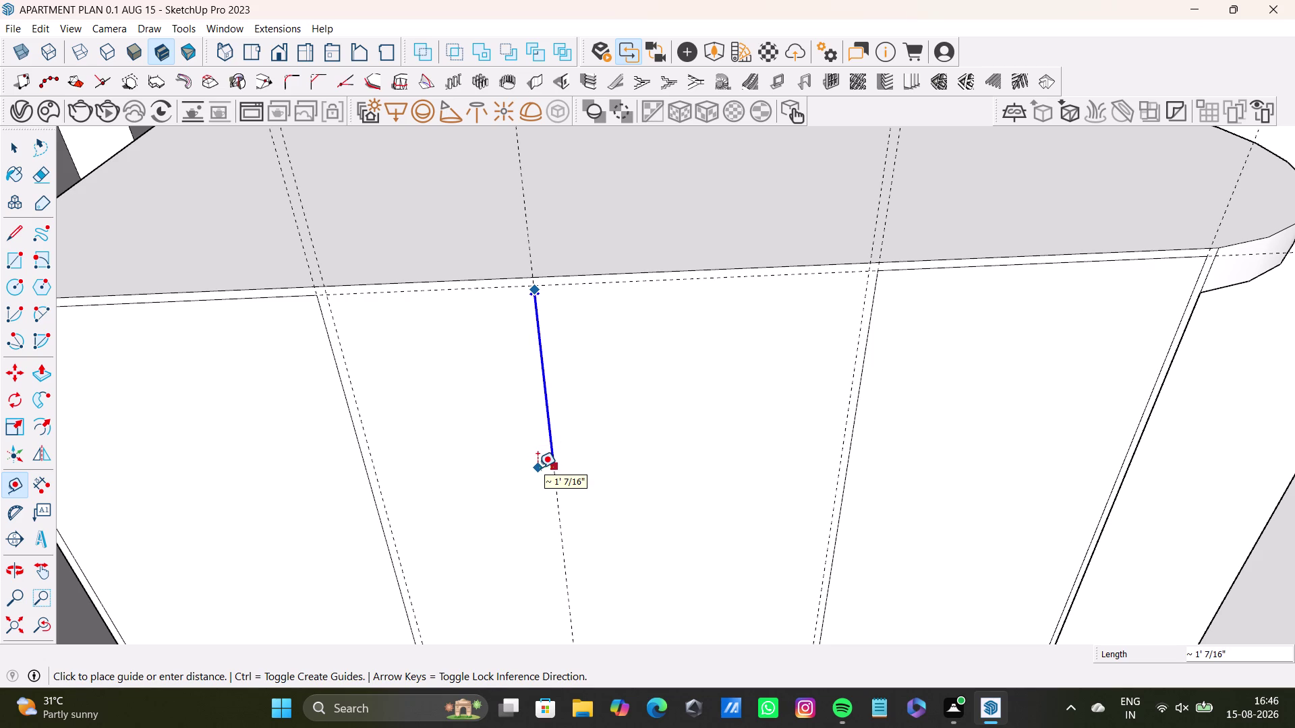
key(ctrl+z)
click(13, 483)
scroll(up, 3)
click(581, 278)
scroll(down, 3)
middle_drag(568, 467, 556, 288)
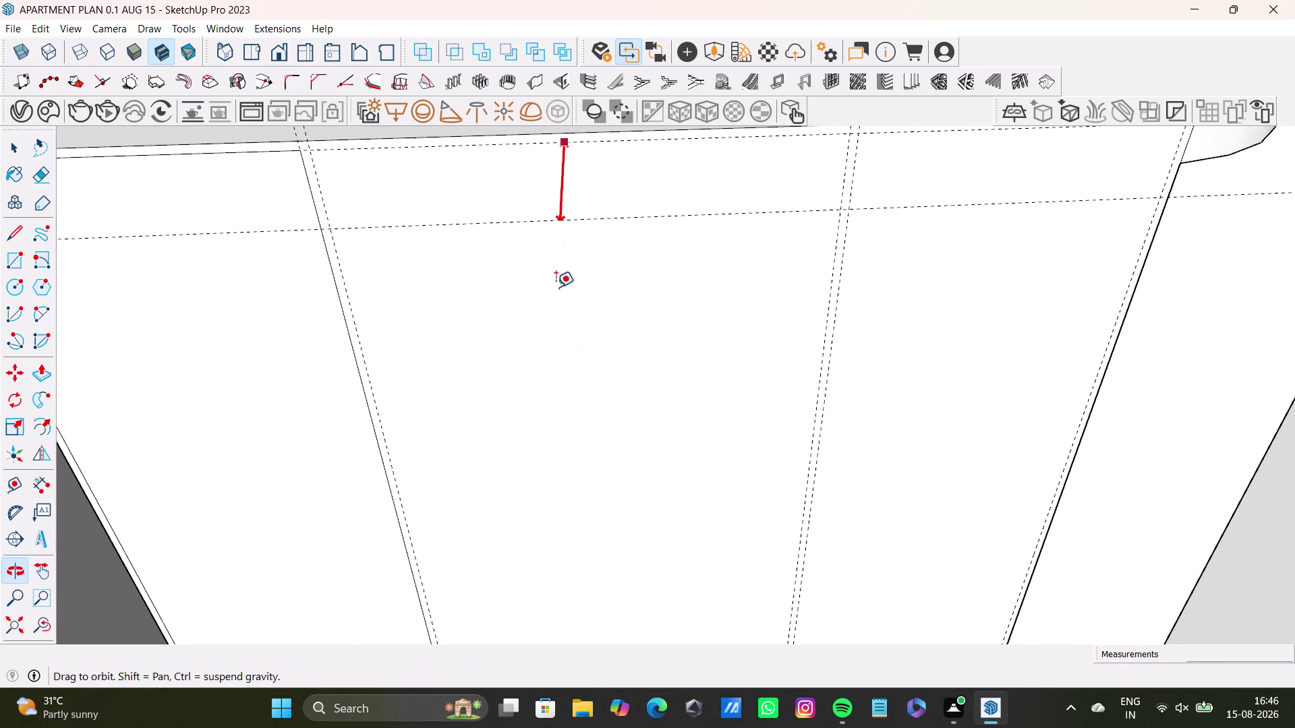
middle_drag(556, 288, 555, 287)
scroll(down, 3)
middle_drag(635, 440, 543, 231)
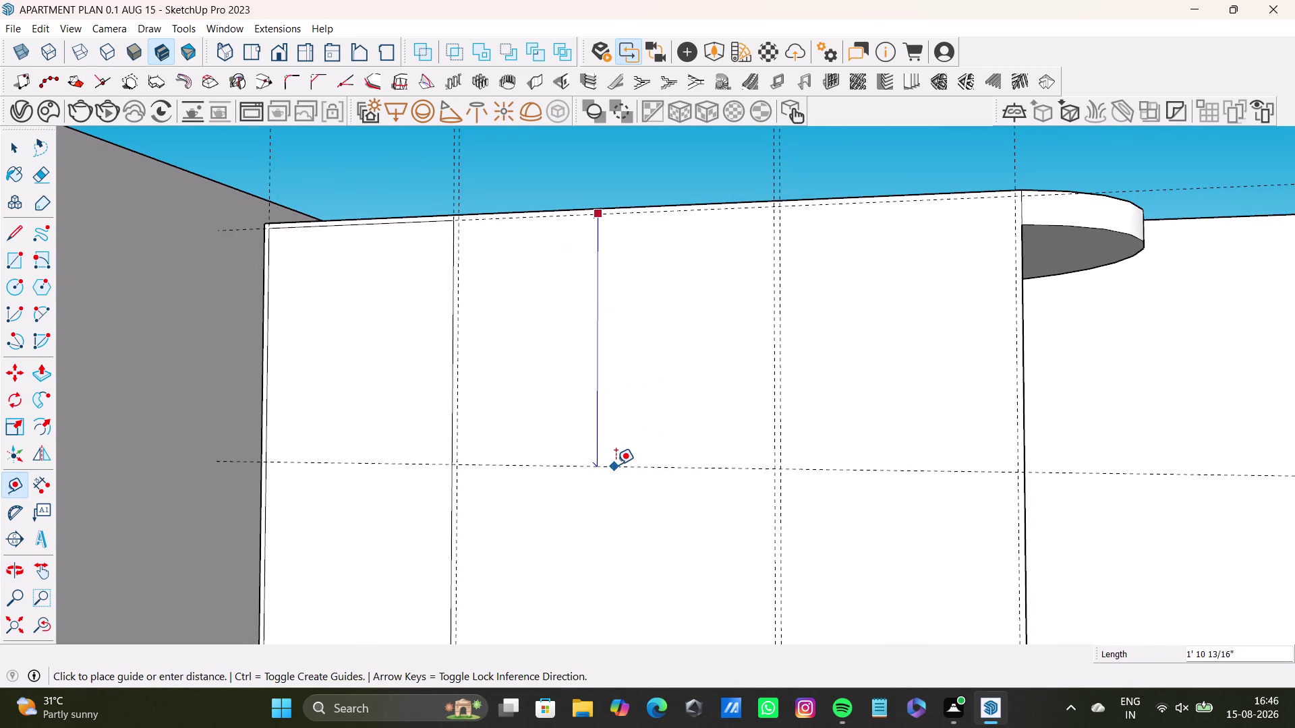
click(616, 464)
key(Up)
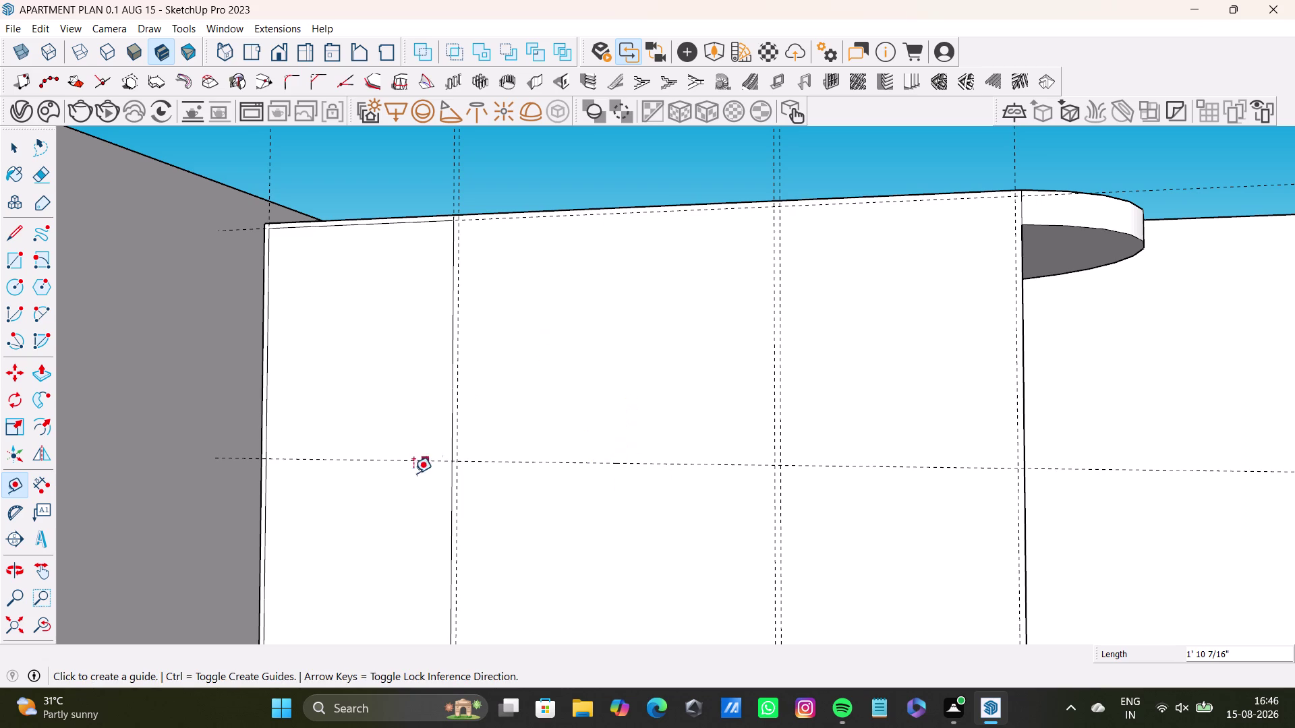
scroll(down, 3)
scroll(up, 3)
middle_drag(548, 467, 594, 579)
key(ctrl+z)
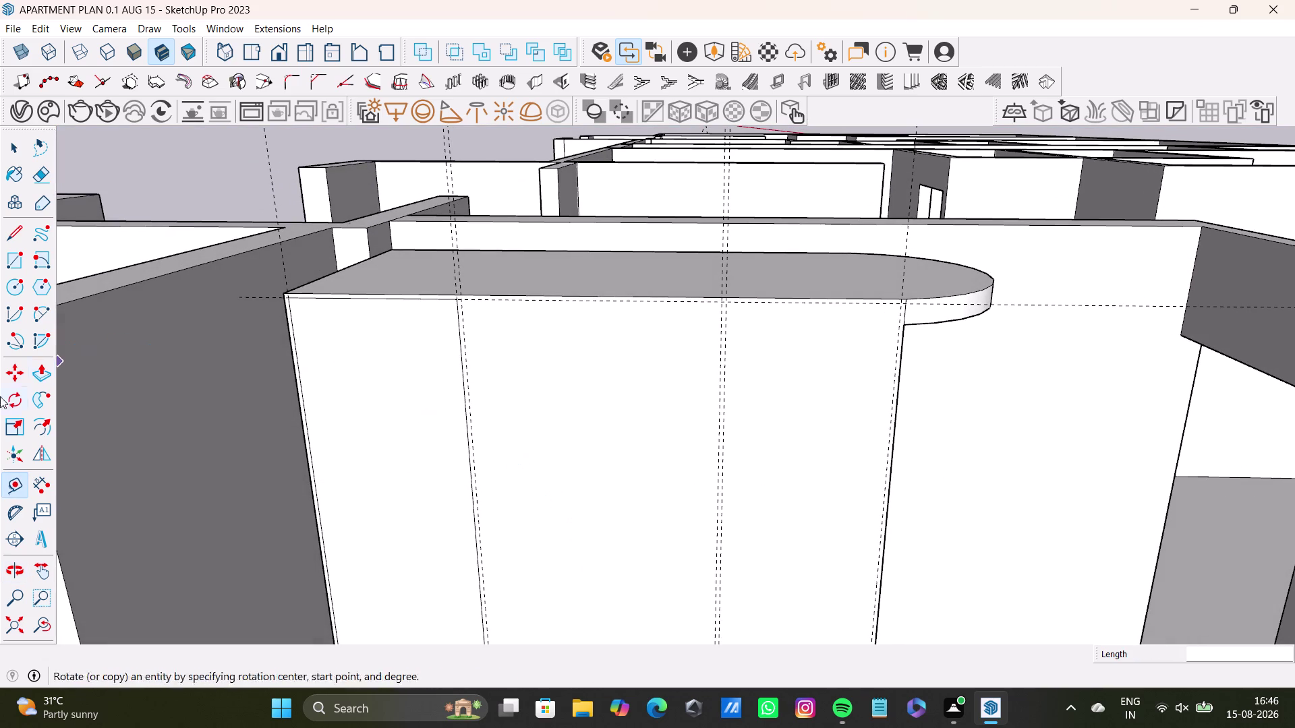
drag(9, 482, 16, 483)
scroll(up, 3)
Place a horizontal guide about two feet below the wardrobe top.
click(609, 270)
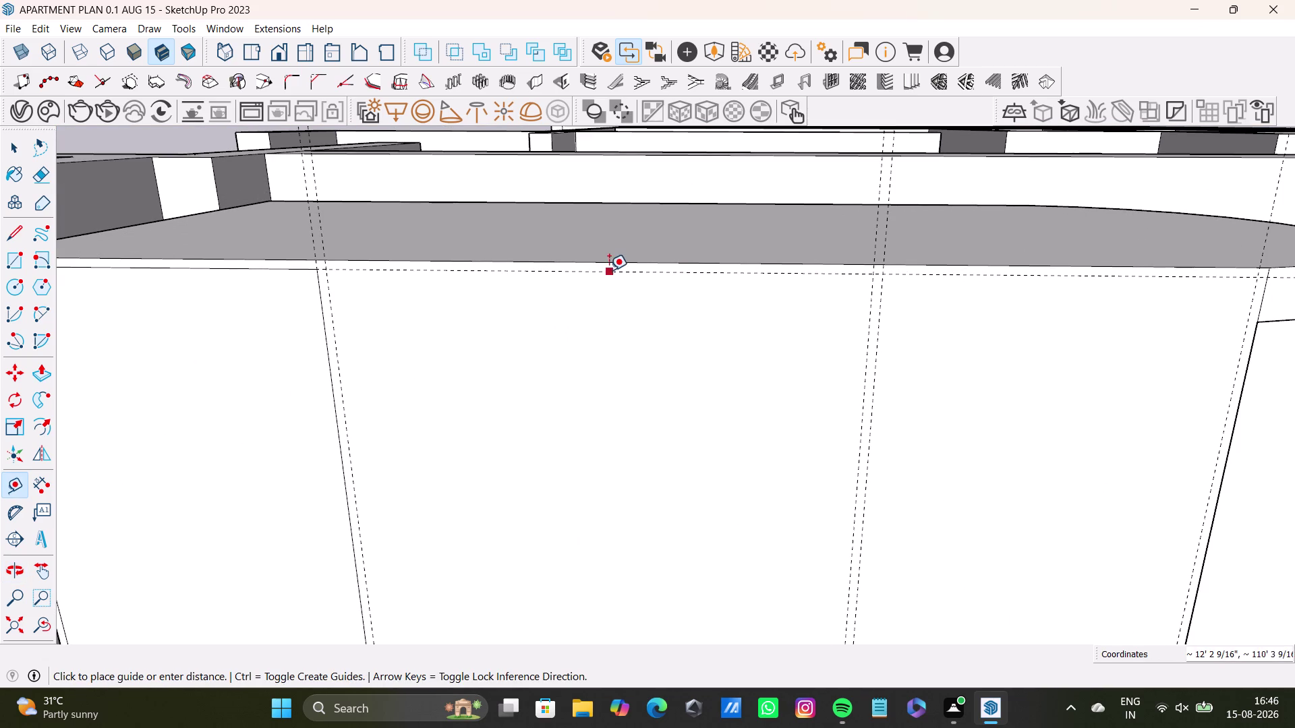
scroll(down, 3)
middle_drag(621, 512, 480, 393)
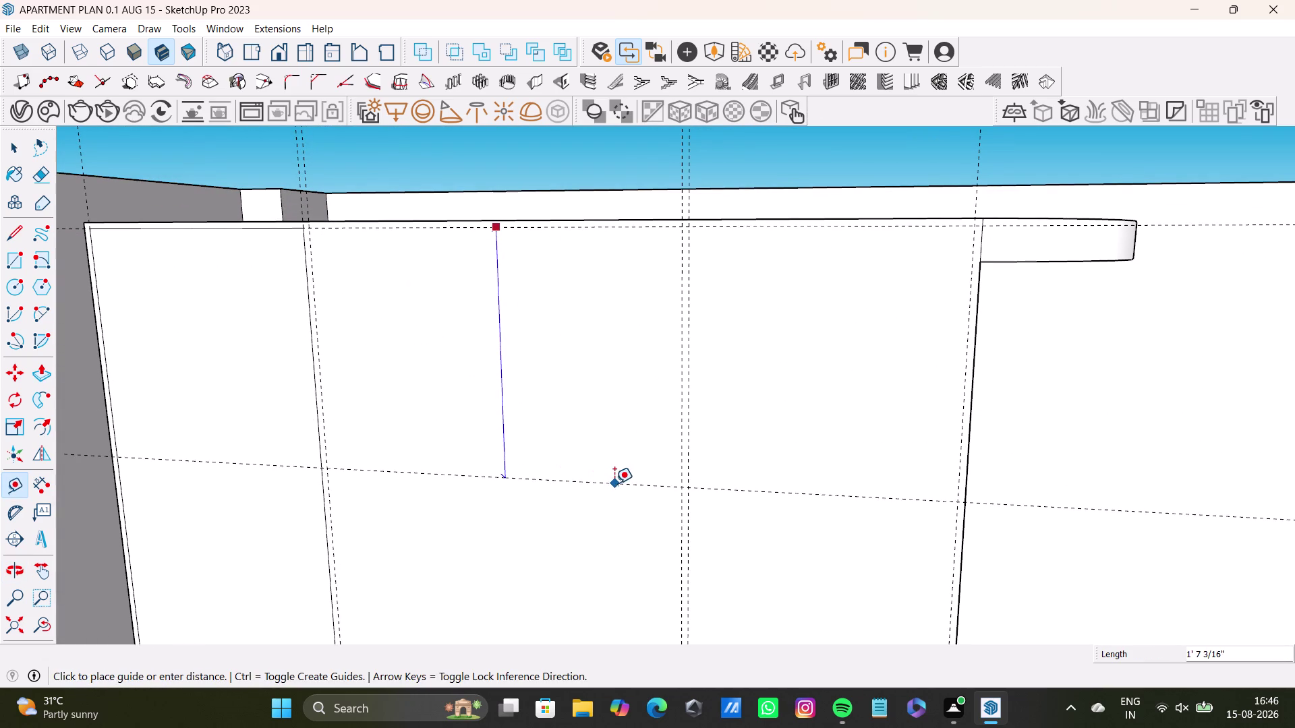
key(Up)
scroll(down, 3)
middle_drag(607, 503, 690, 441)
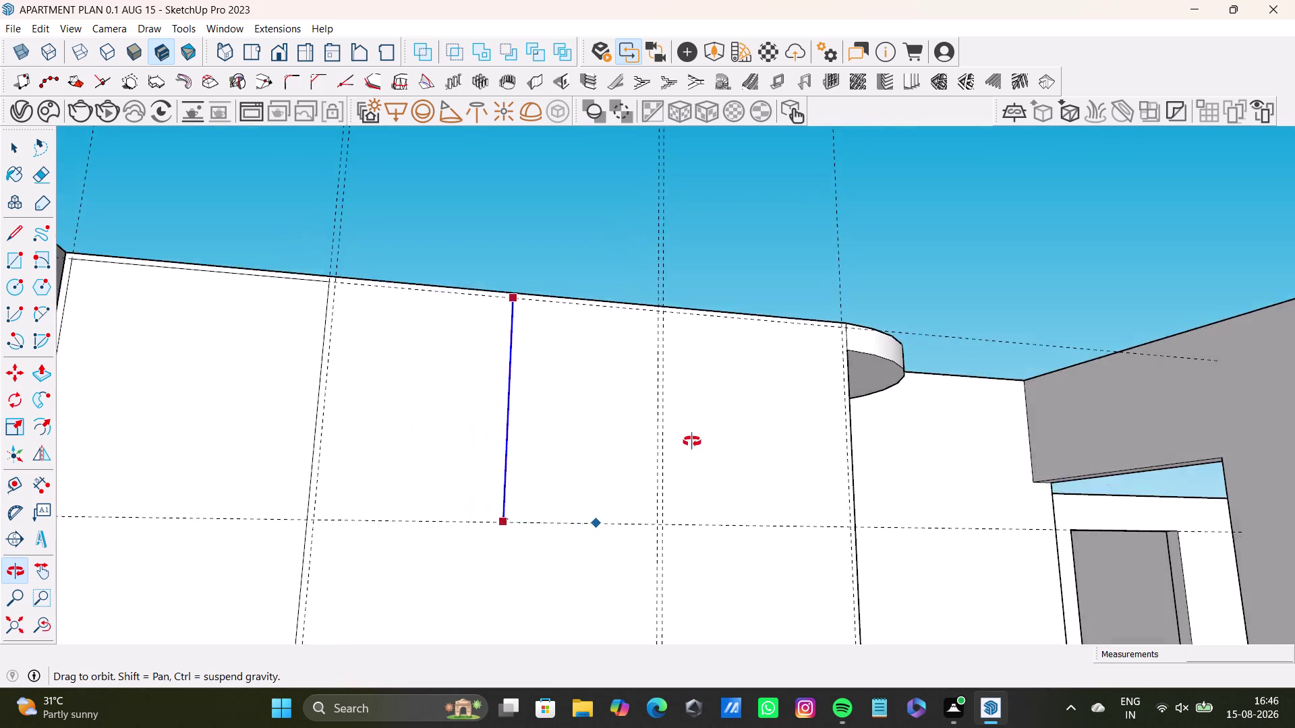
middle_drag(690, 441, 549, 397)
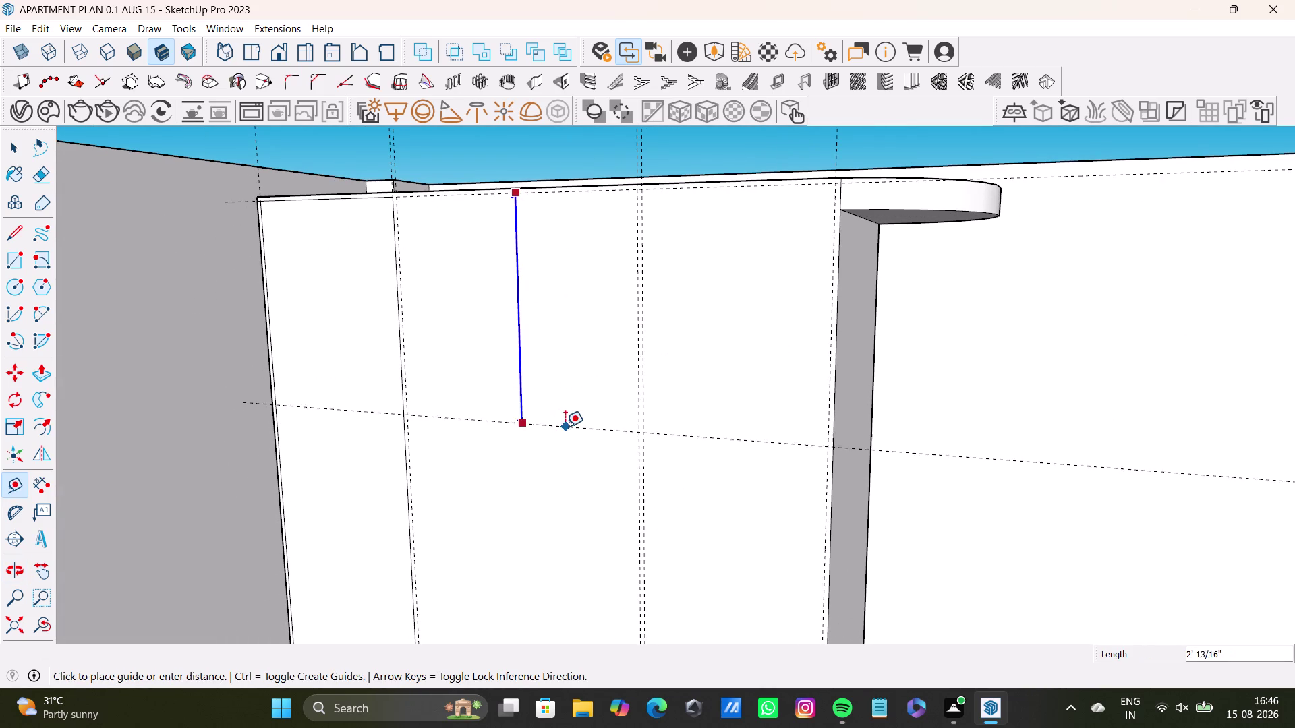
click(587, 436)
Offset a new guide 0.5" from the lower horizontal guide.
click(580, 434)
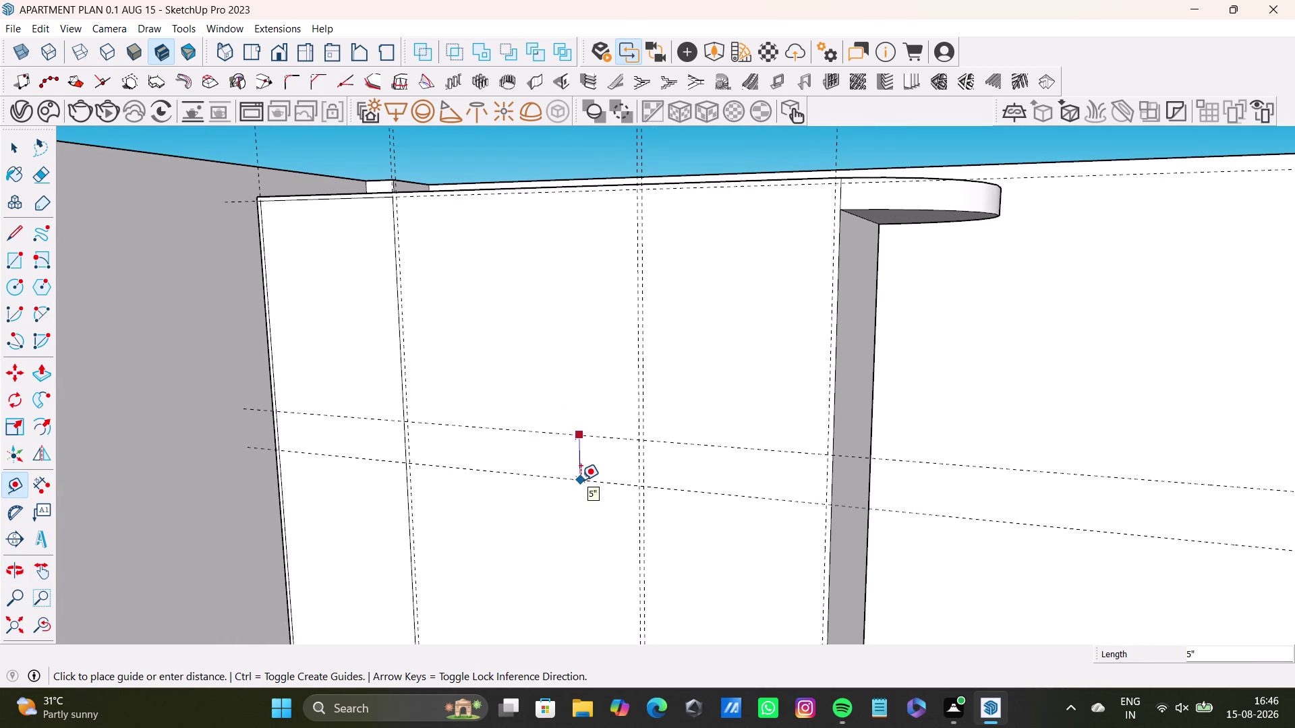
key(Up)
text(0.)
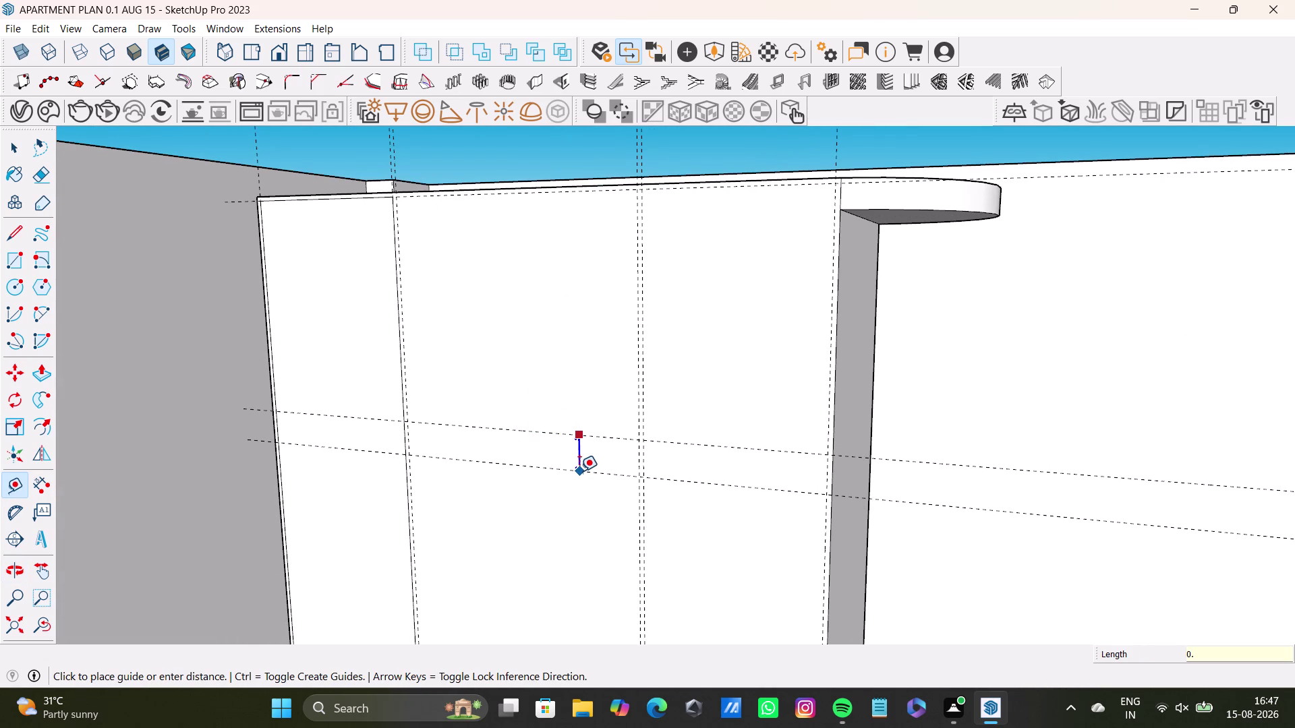
text(5)
key(shift+quotedbl)
key(Return)
Orbit around the room to check the guide spacing on the front.
scroll(up, 3)
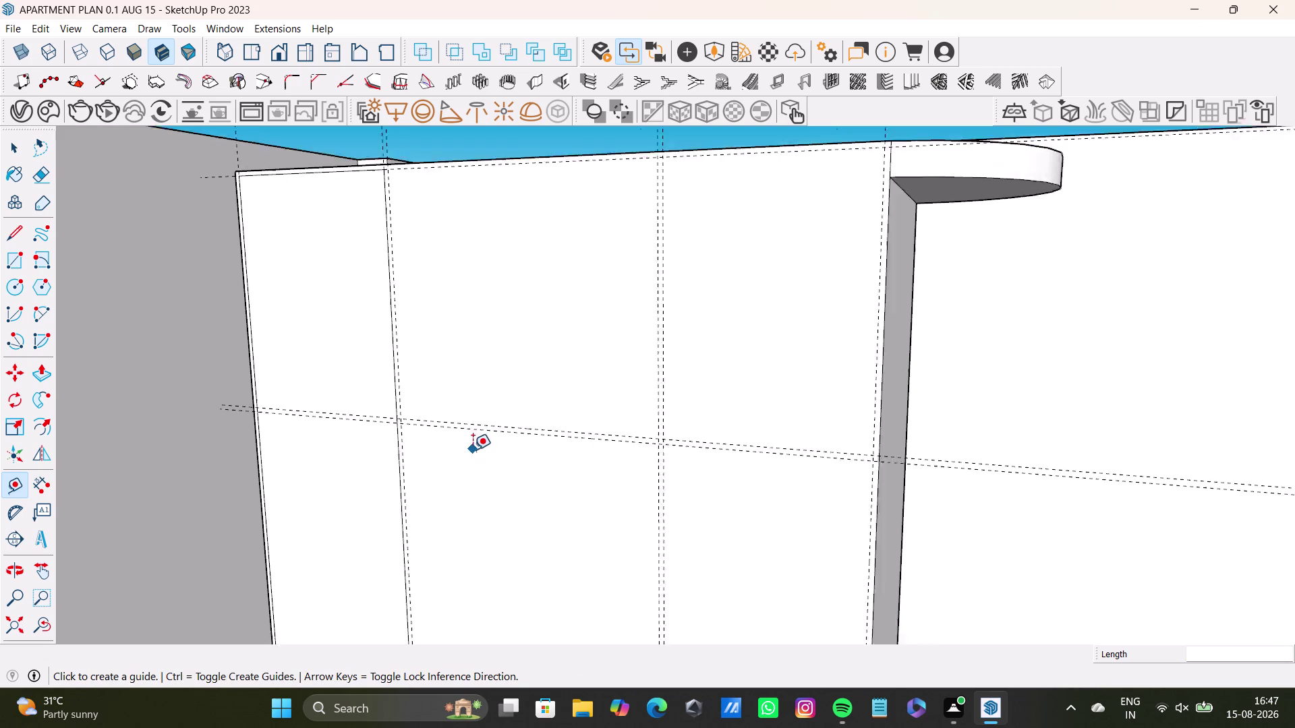
scroll(up, 3)
middle_drag(501, 498, 541, 312)
scroll(down, 3)
scroll(down, 3)
middle_drag(546, 353, 612, 398)
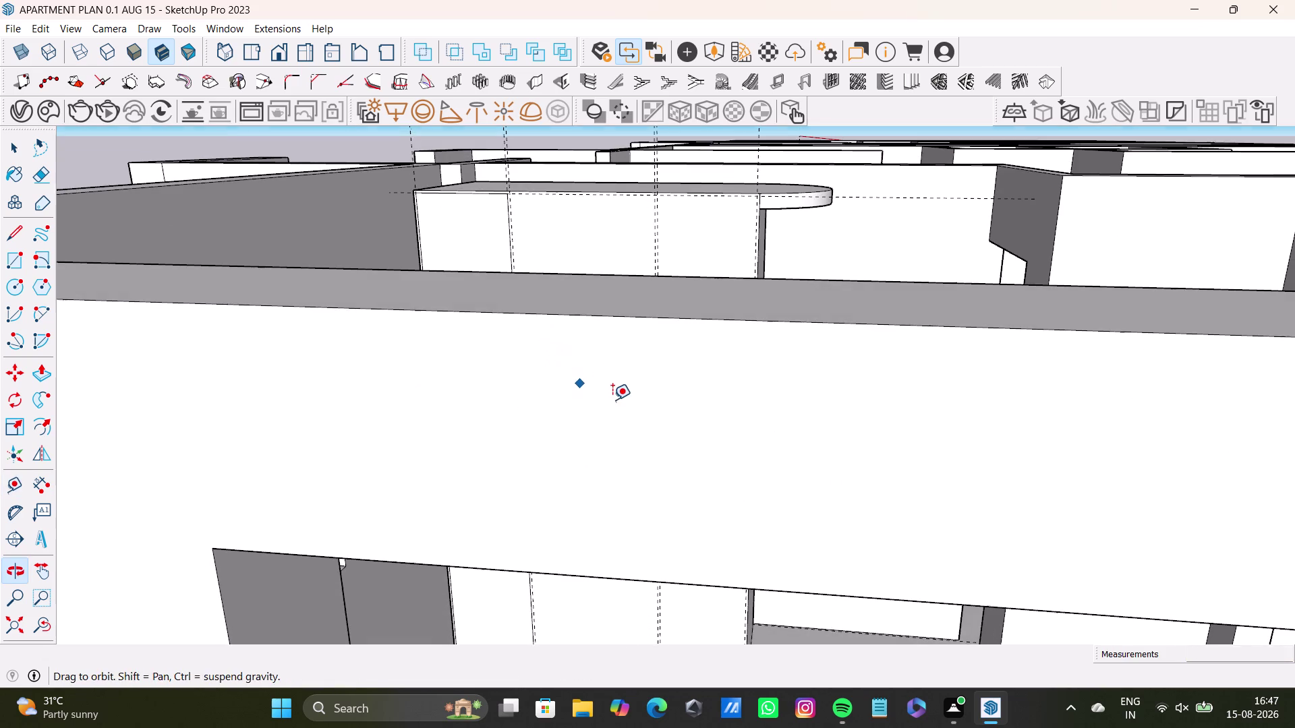
middle_drag(613, 398, 613, 400)
scroll(down, 3)
middle_drag(590, 530, 587, 575)
middle_drag(577, 317, 577, 486)
middle_drag(623, 222, 590, 547)
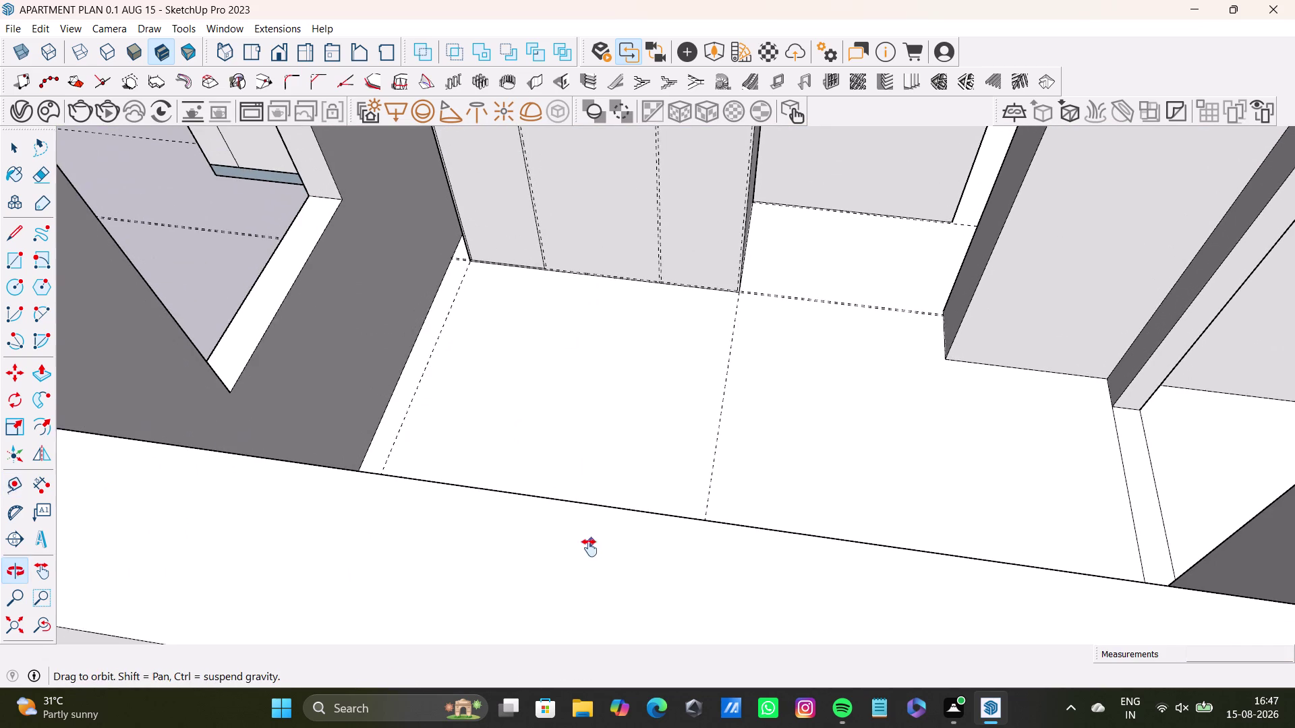
middle_drag(590, 546, 589, 548)
click(21, 629)
Pull a horizontal guide about two feet four inches below the top across the front.
scroll(up, 3)
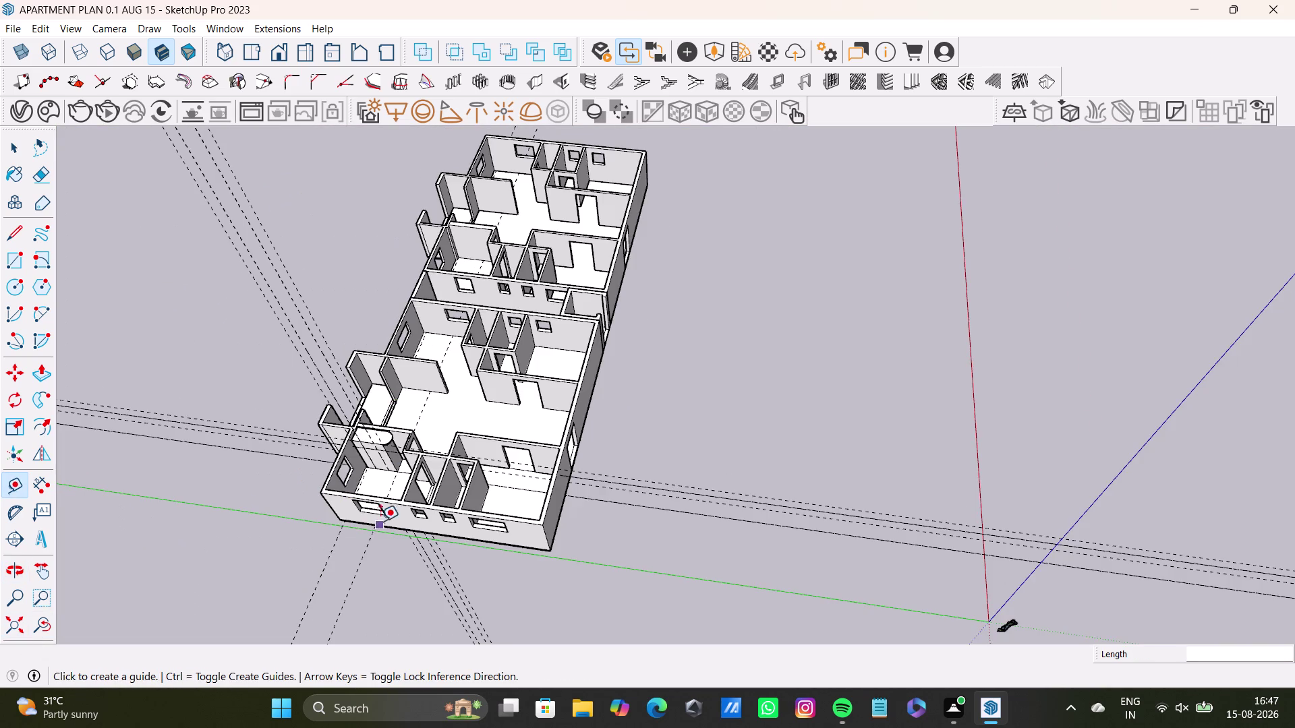
scroll(up, 3)
middle_drag(369, 408, 463, 262)
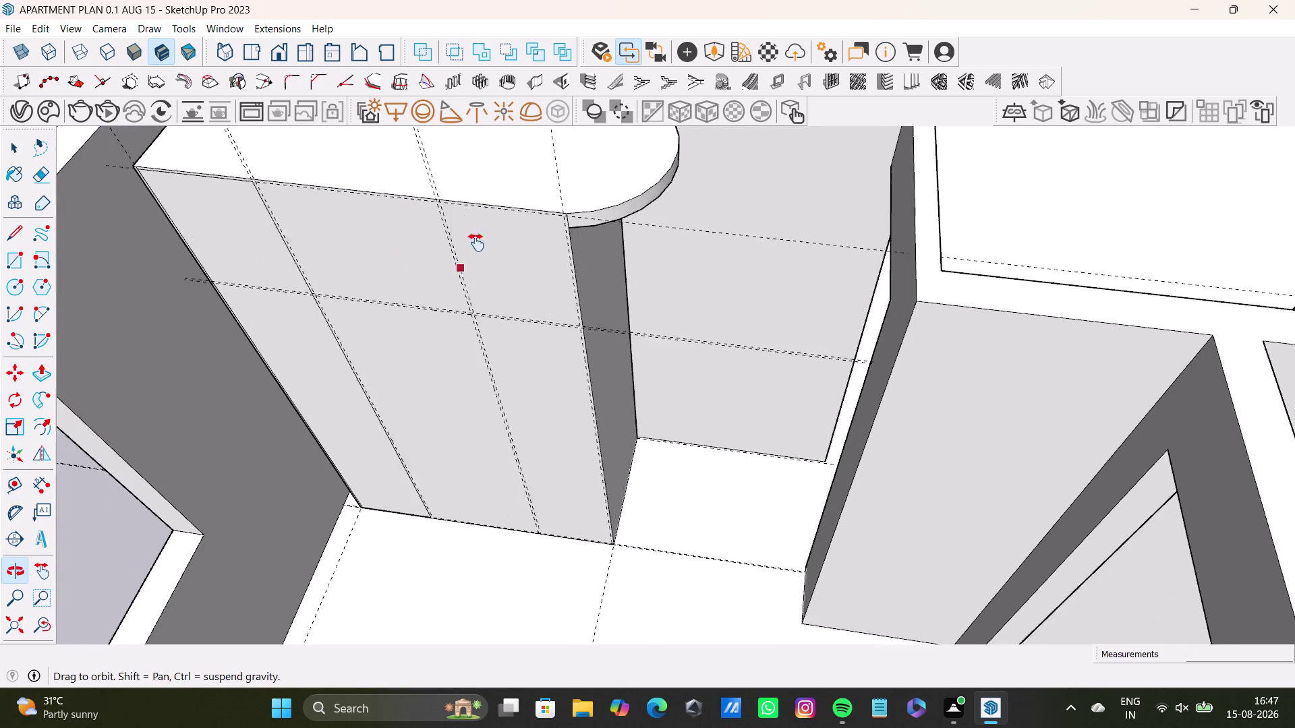
middle_drag(463, 262, 485, 223)
scroll(up, 3)
middle_drag(455, 293, 509, 385)
middle_drag(508, 366, 495, 284)
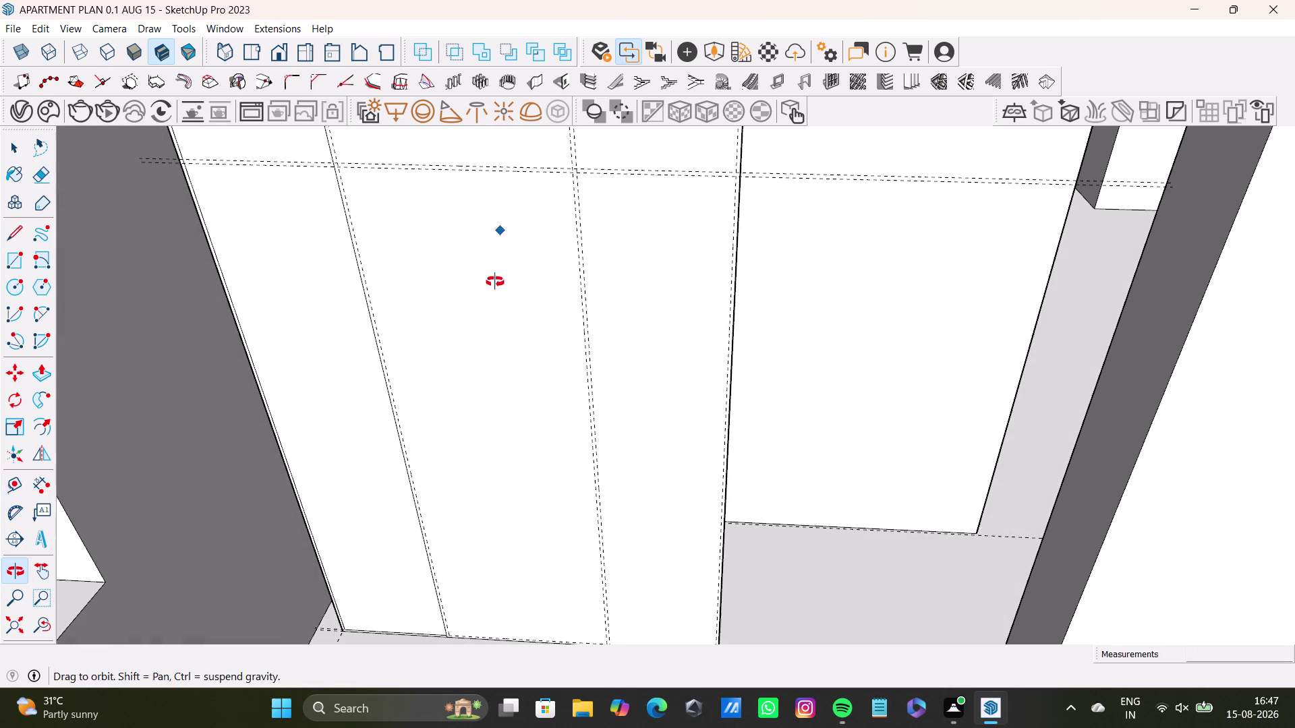
middle_drag(496, 284, 494, 282)
drag(523, 173, 527, 189)
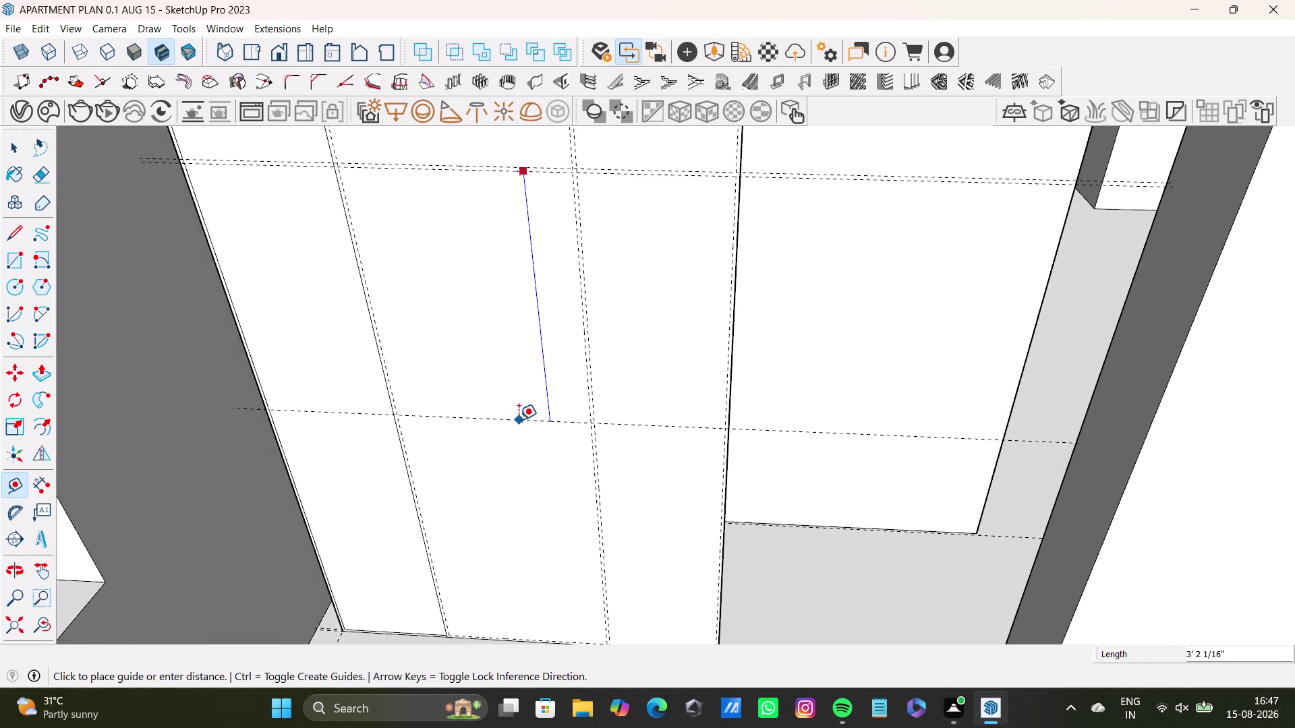
key(Up)
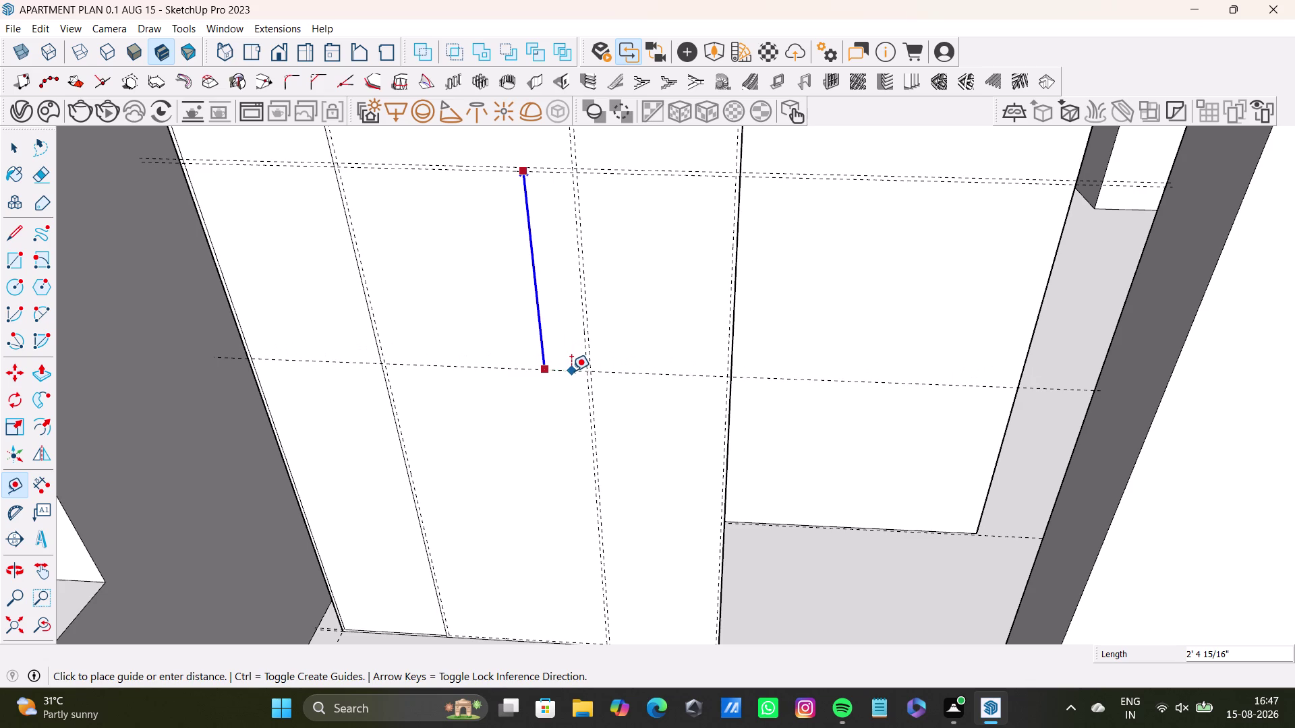
scroll(down, 3)
middle_drag(572, 367, 592, 396)
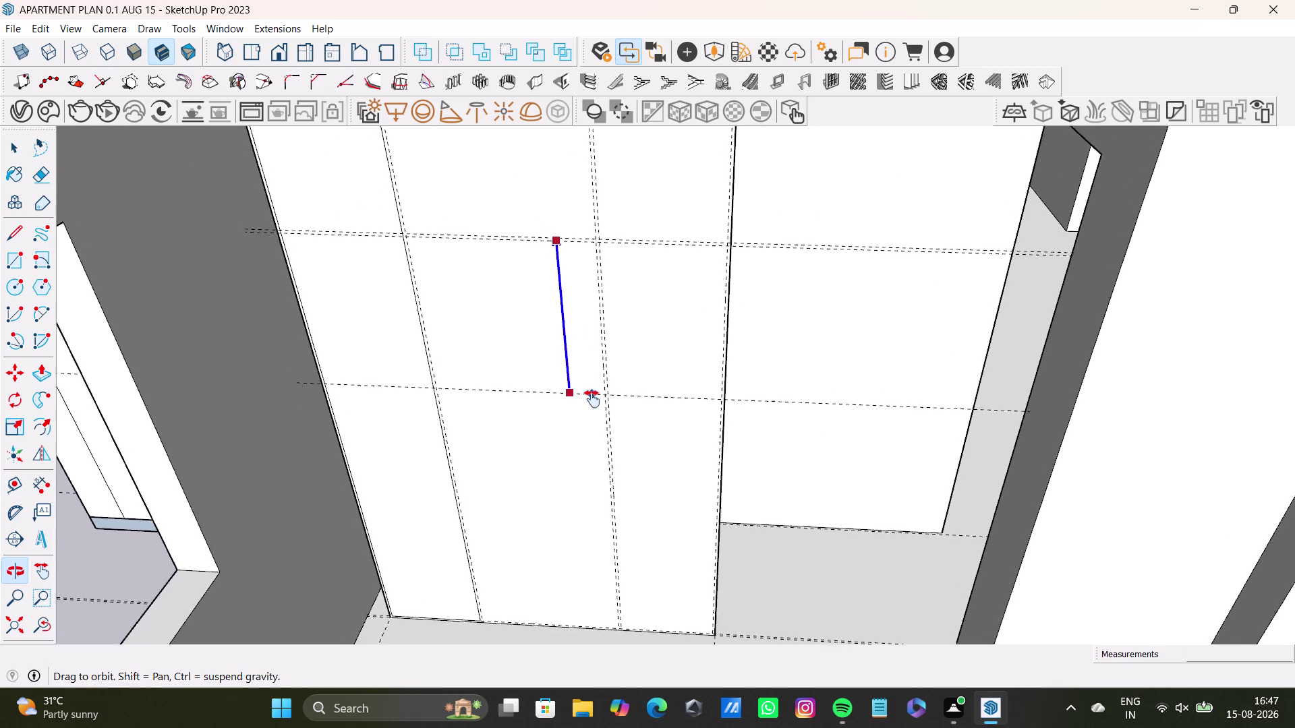
middle_drag(592, 397, 637, 466)
middle_drag(636, 466, 646, 403)
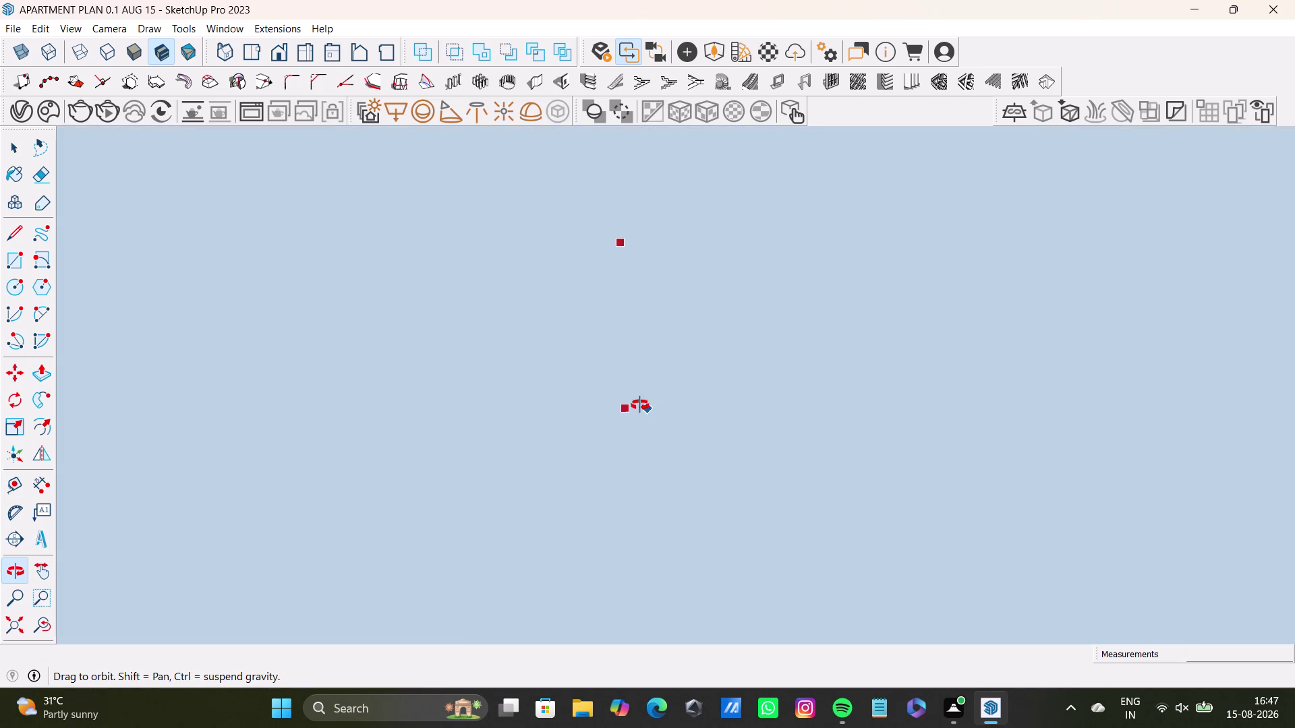
middle_drag(645, 402, 633, 488)
scroll(down, 3)
scroll(down, 3)
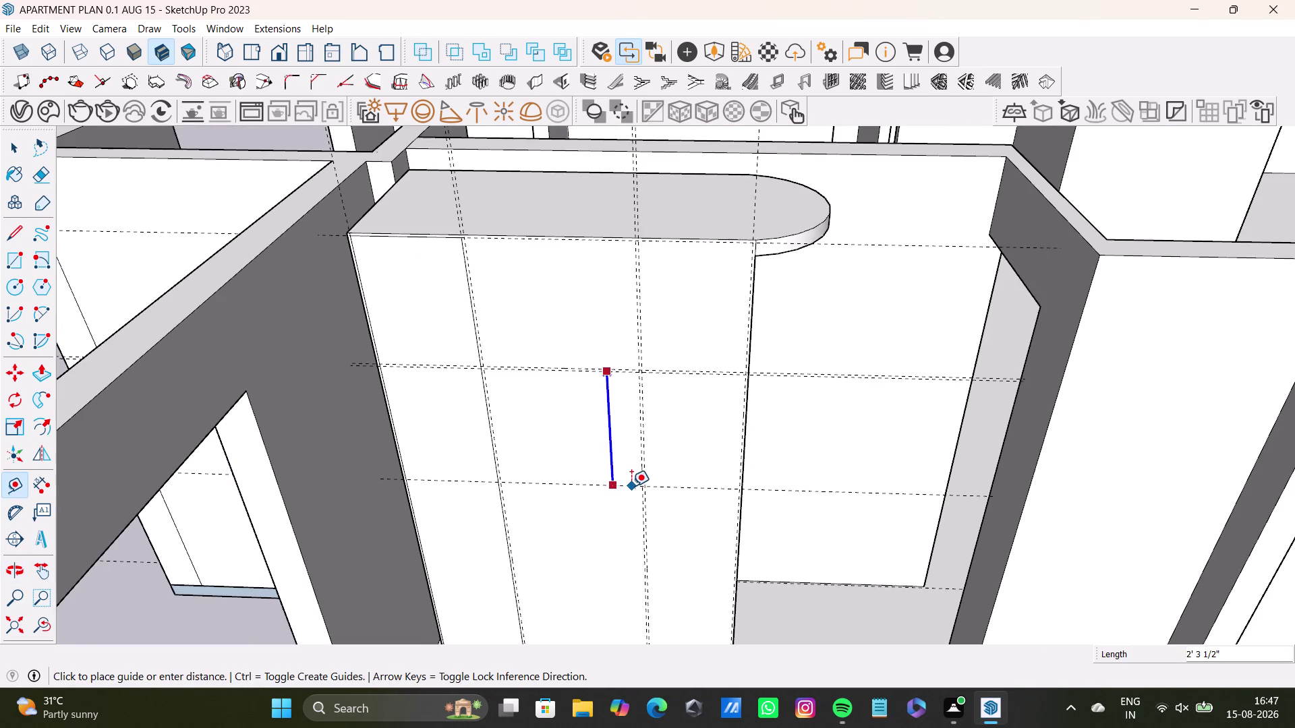
middle_drag(631, 486, 625, 416)
scroll(down, 3)
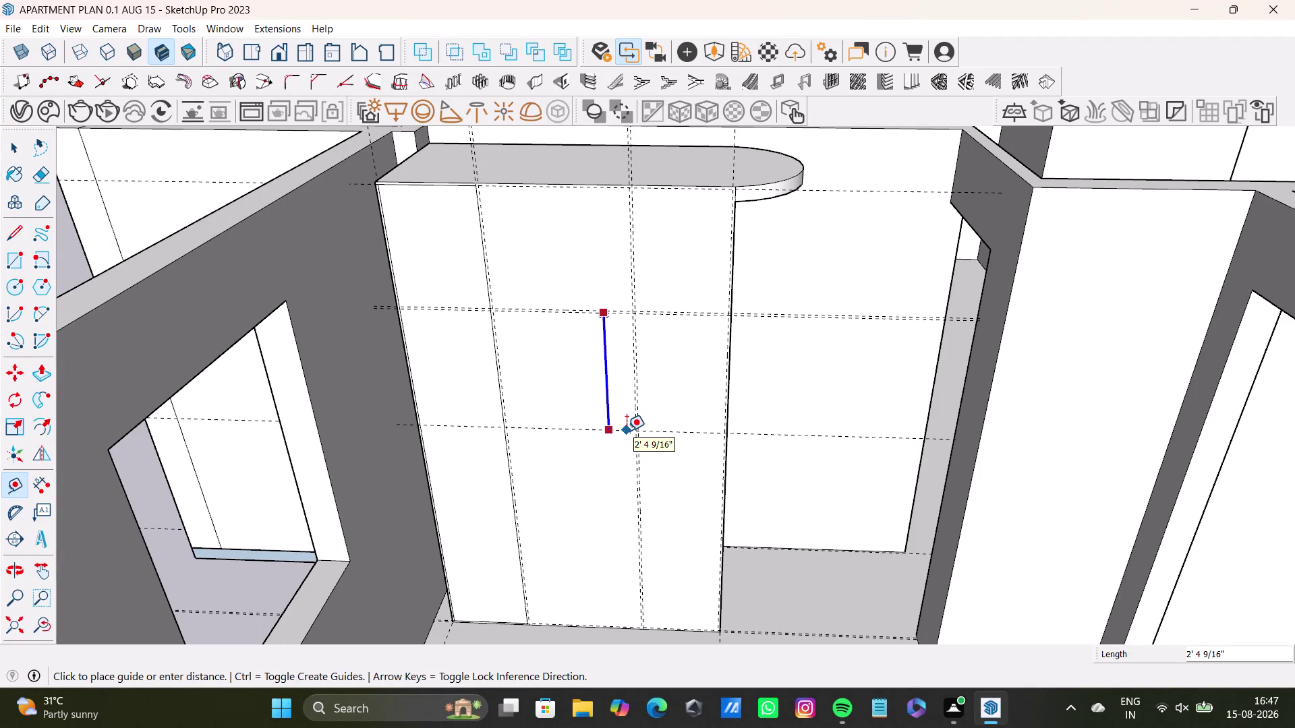
click(627, 431)
key(space)
Add a guide 0.5" away from the existing horizontal guide.
click(616, 428)
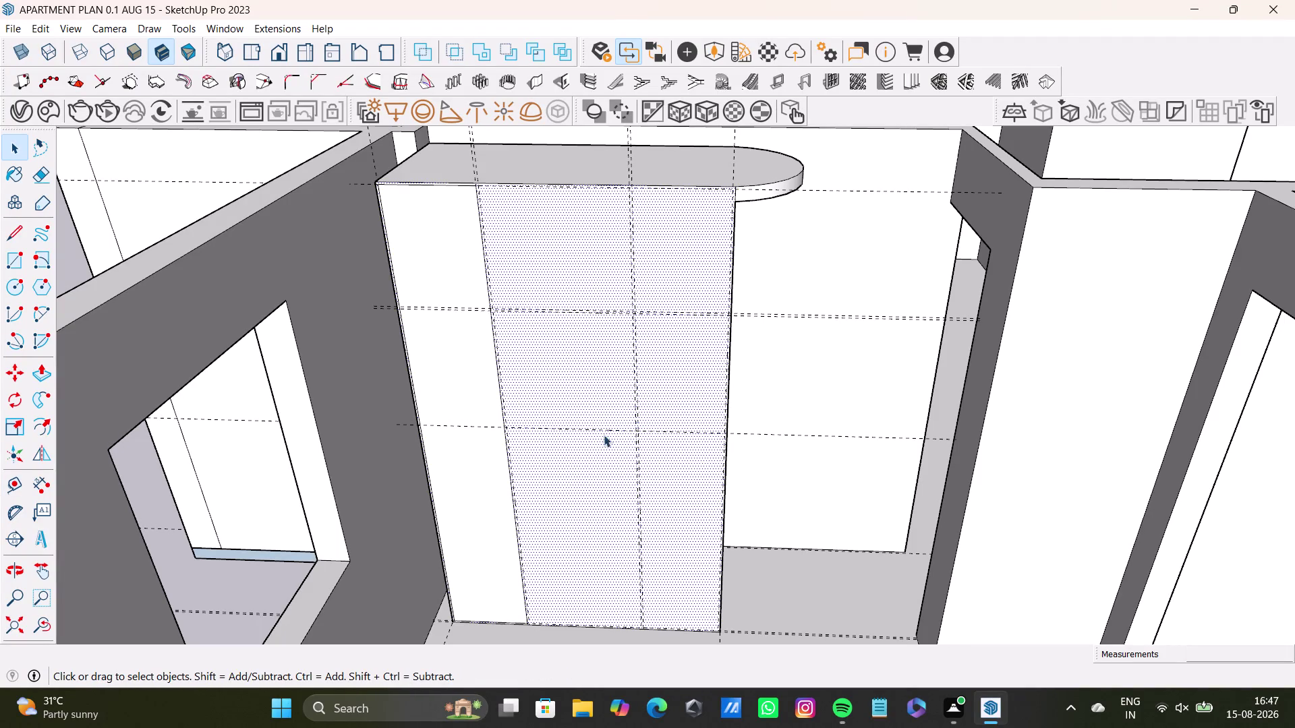
key(space)
click(76, 259)
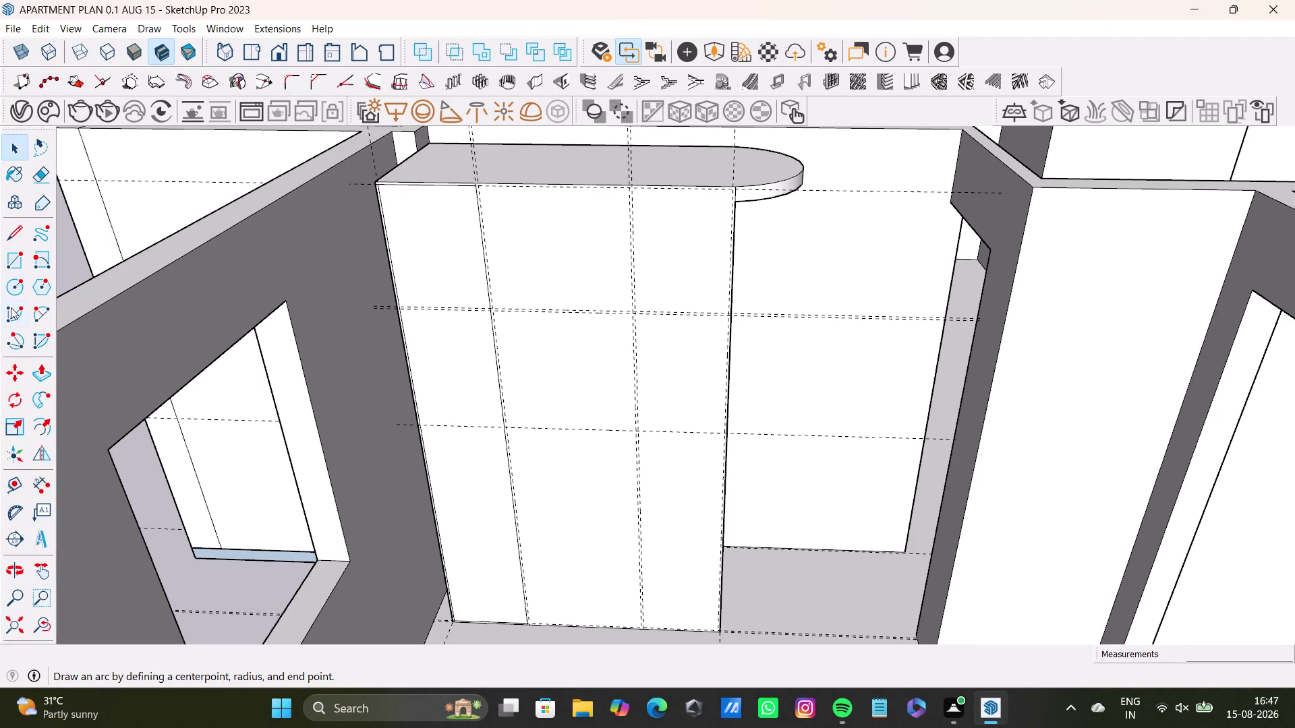
key(t)
scroll(up, 3)
click(596, 429)
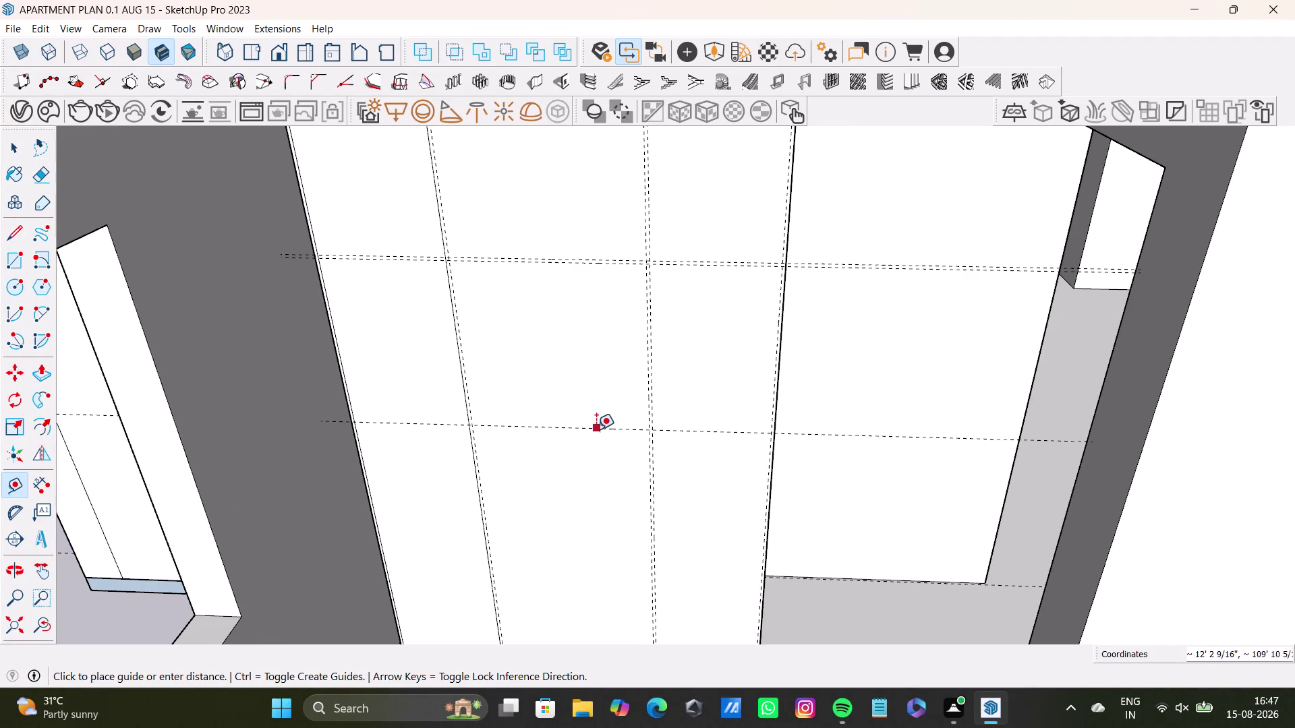
text(0.5)
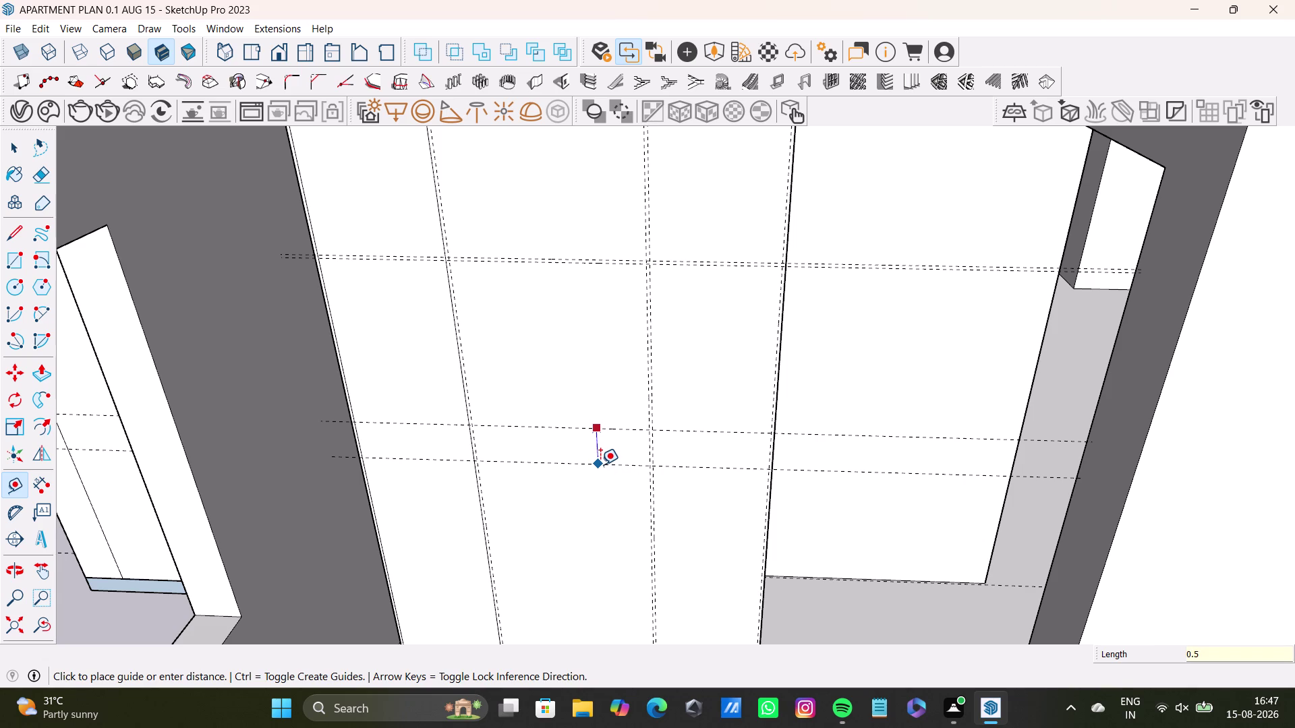
text(")
key(Return)
Reframe the lower guides and start a guide at the guide intersection.
scroll(down, 3)
middle_drag(602, 454, 600, 415)
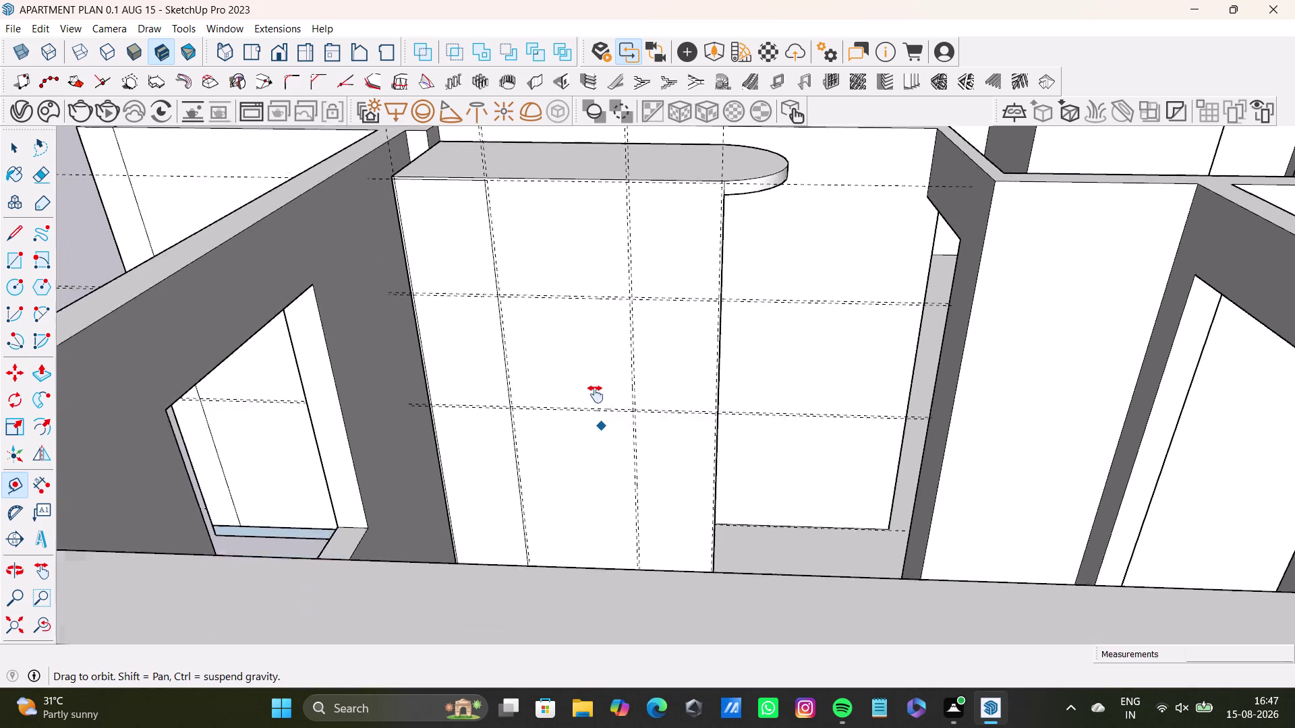
middle_drag(600, 416, 588, 346)
scroll(up, 3)
middle_drag(600, 375, 591, 448)
middle_drag(622, 262, 622, 455)
scroll(up, 3)
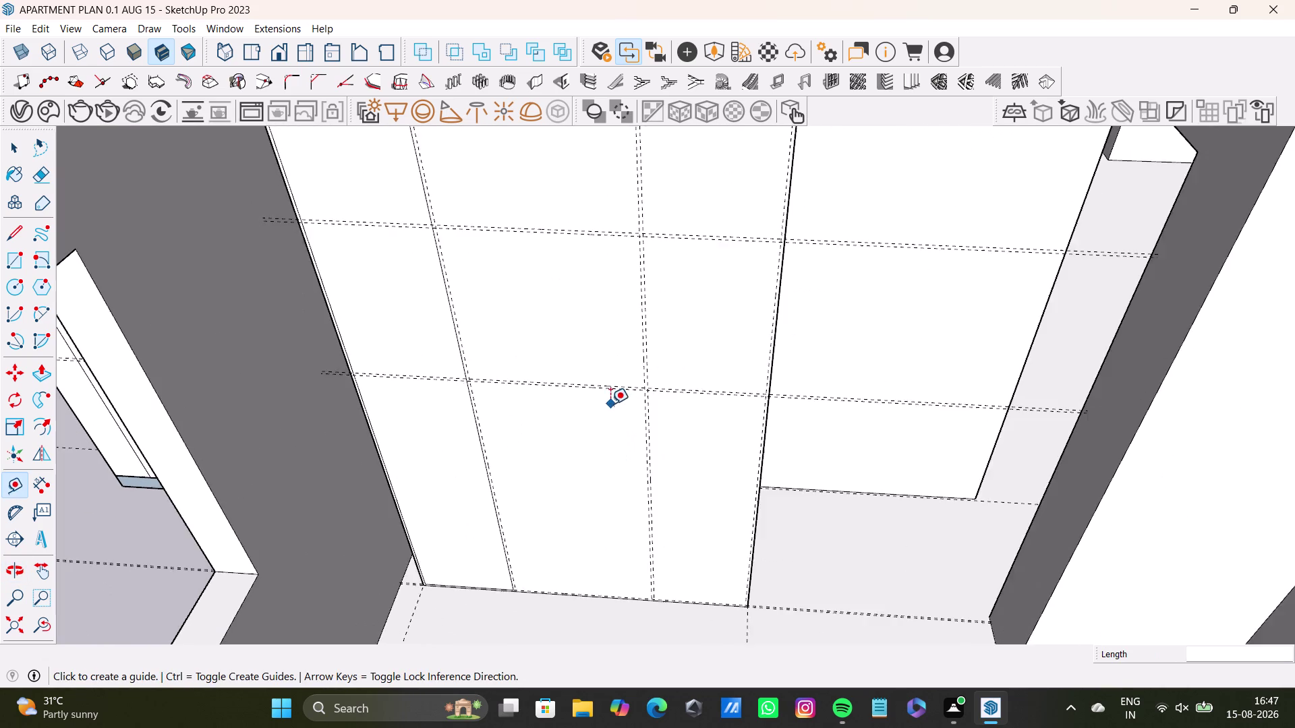
scroll(up, 3)
click(622, 386)
key(space)
scroll(up, 3)
key(t)
scroll(up, 3)
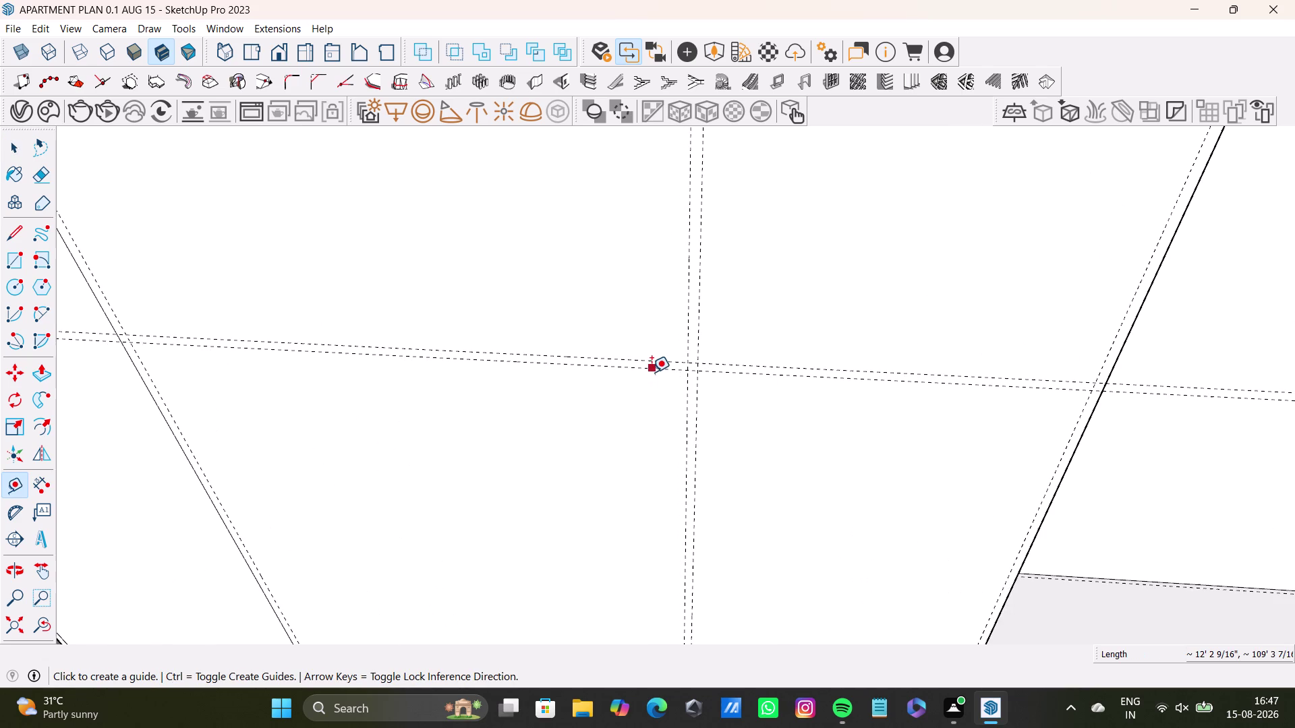
click(655, 370)
scroll(down, 3)
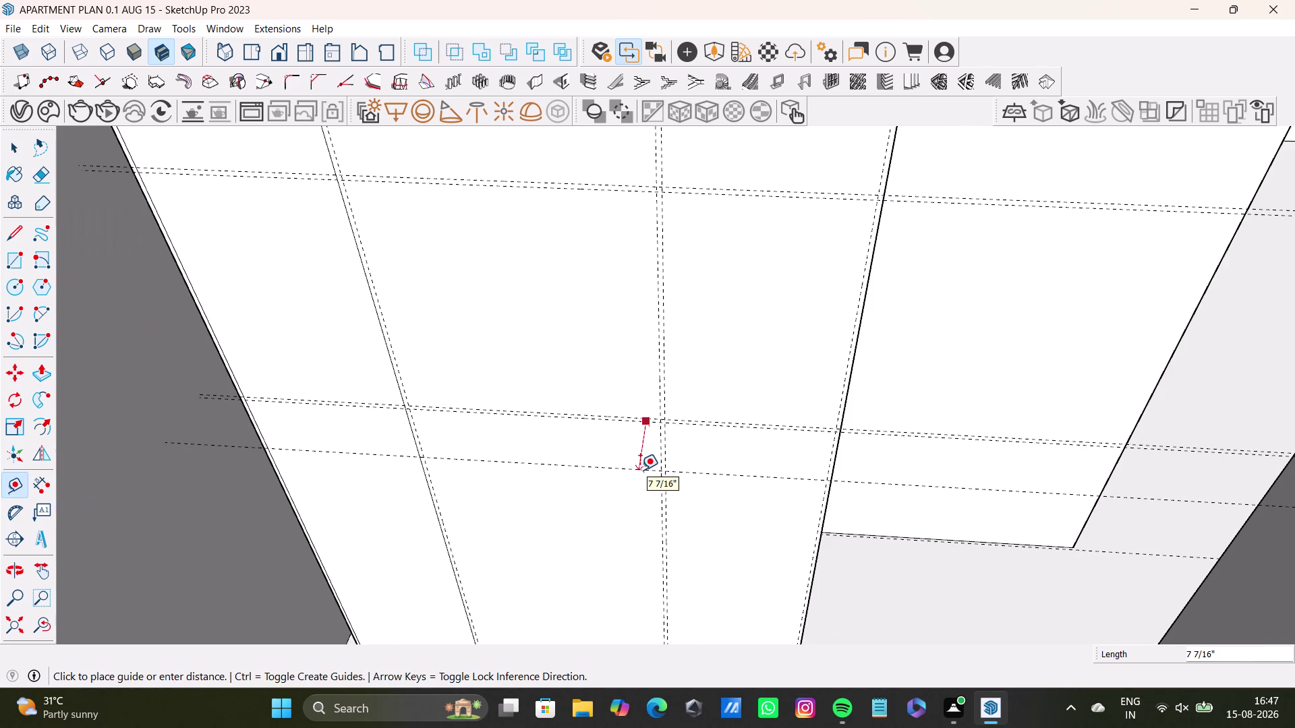
key(Up)
Offset a second 0.5" guide from the lower horizontal guide.
scroll(down, 3)
middle_drag(639, 488, 627, 302)
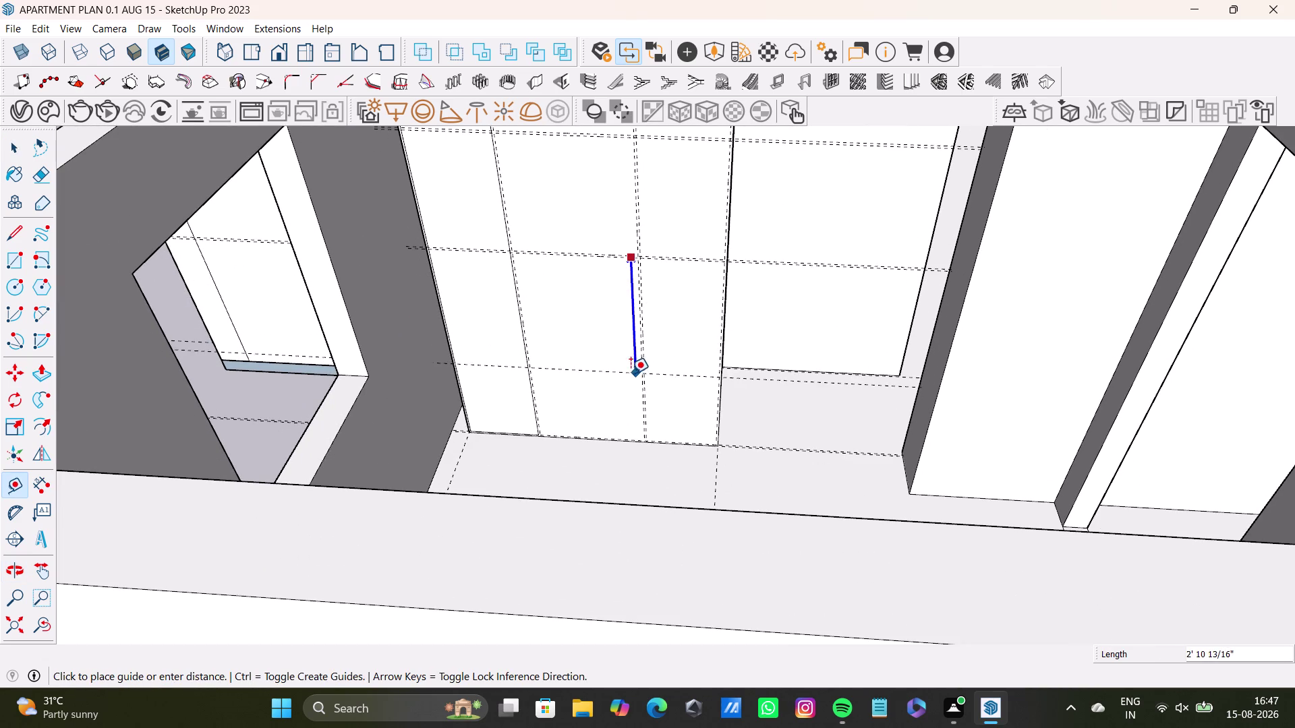
middle_drag(628, 344, 726, 476)
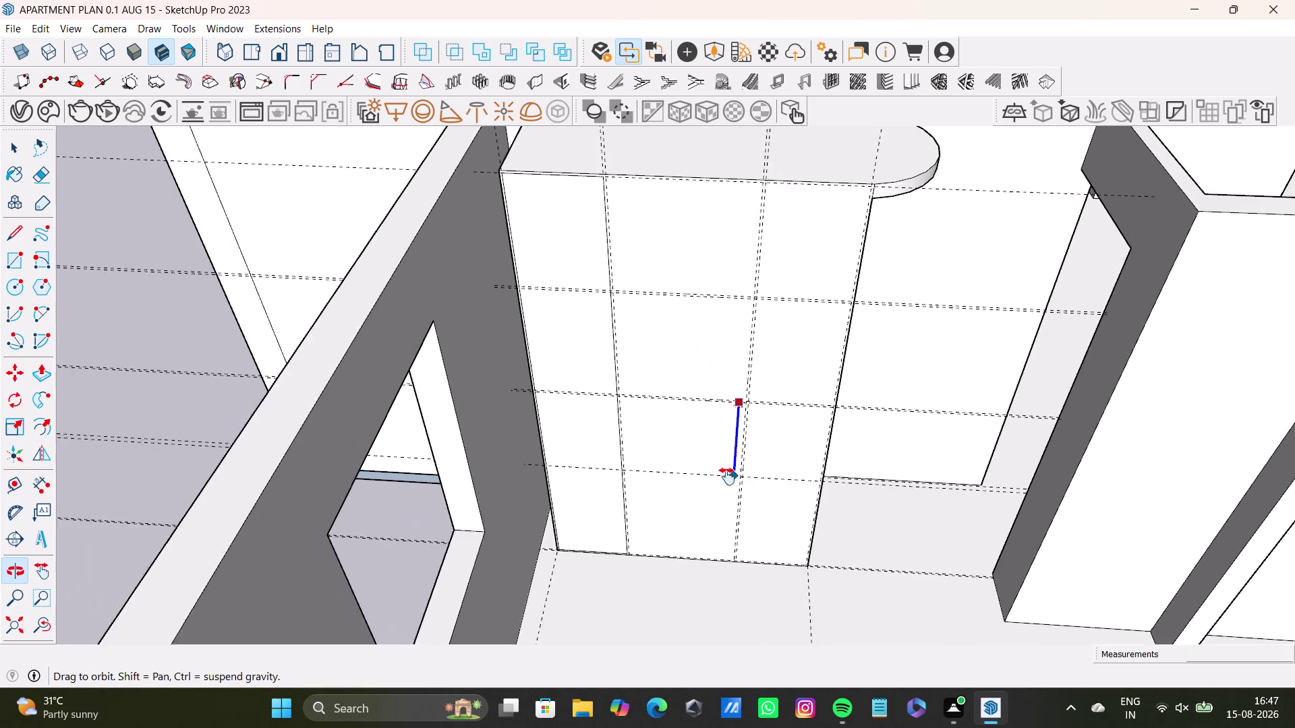
middle_drag(726, 476, 649, 455)
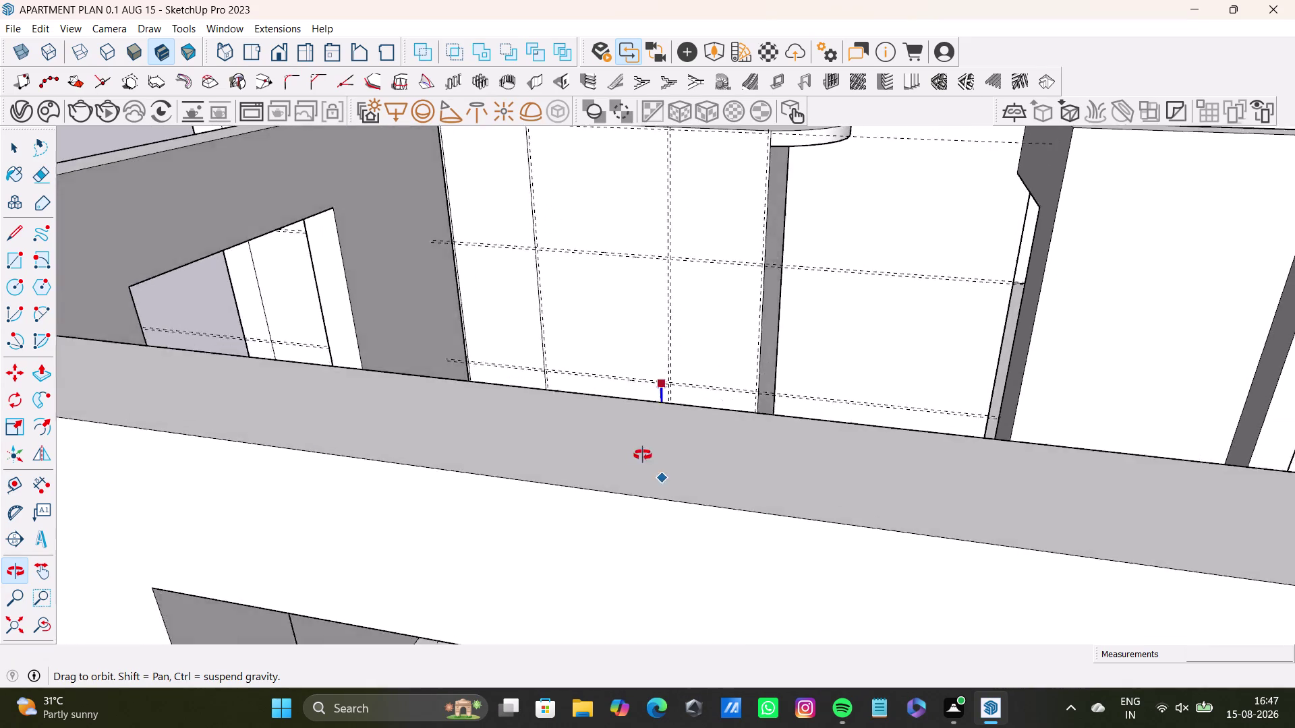
middle_drag(649, 455, 553, 485)
scroll(up, 3)
middle_drag(566, 467, 660, 396)
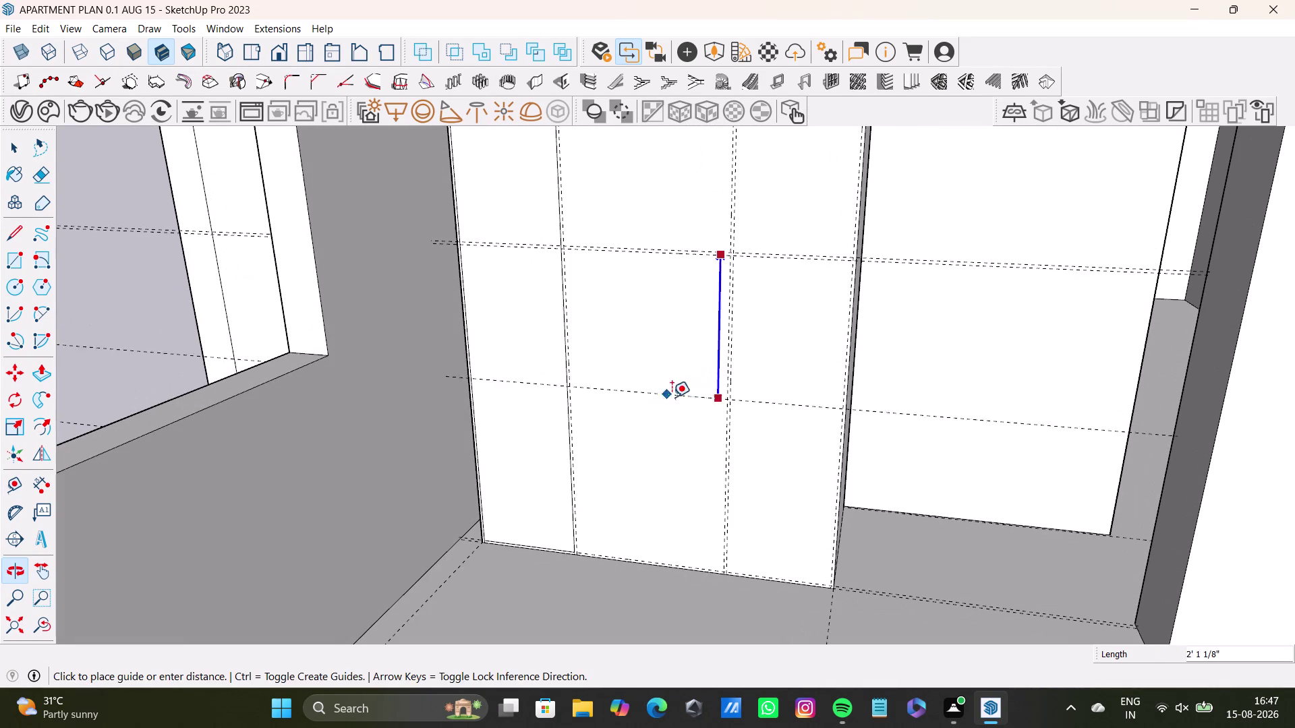
click(719, 426)
click(707, 424)
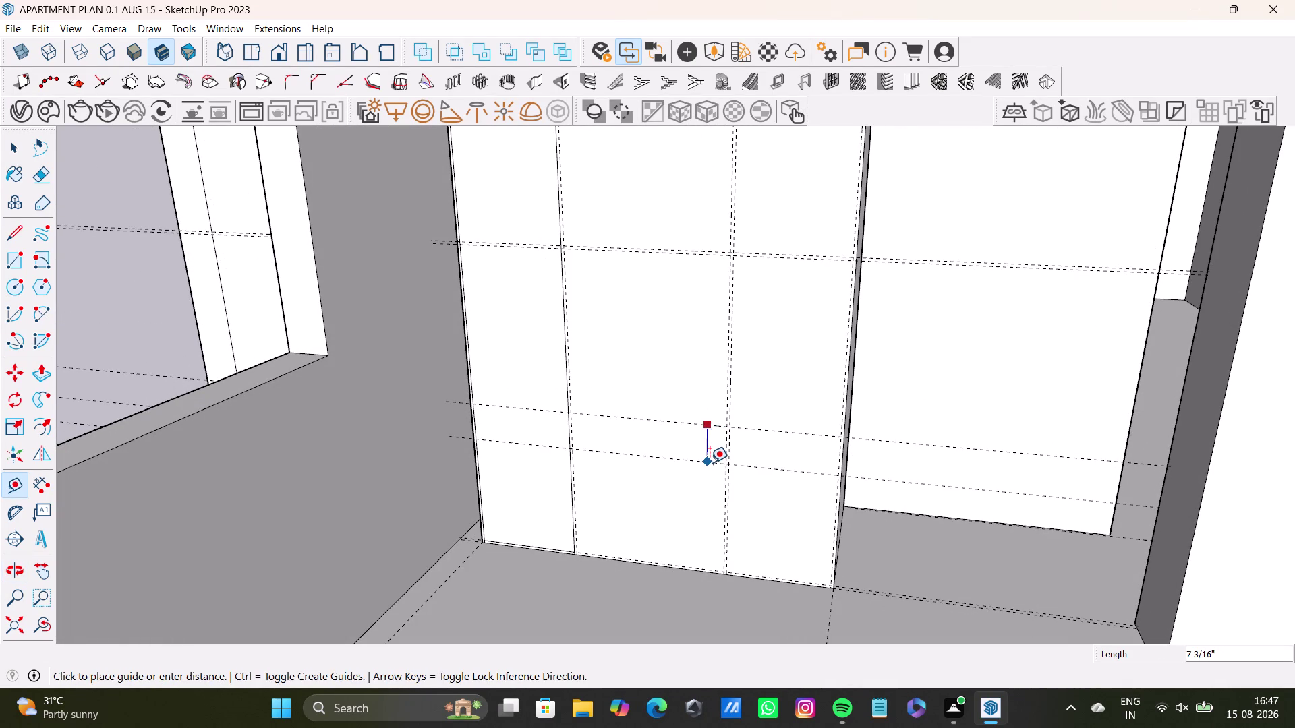
key(Up)
text(0)
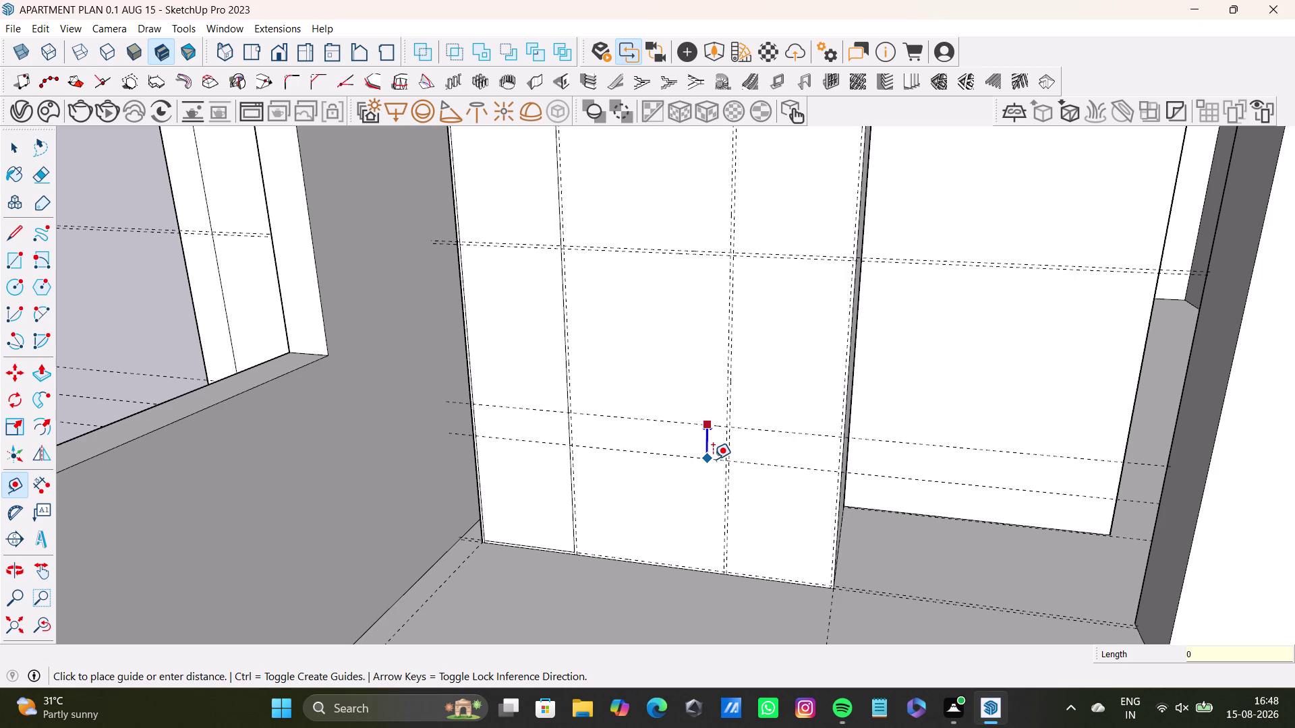
text(.5")
key(Return)
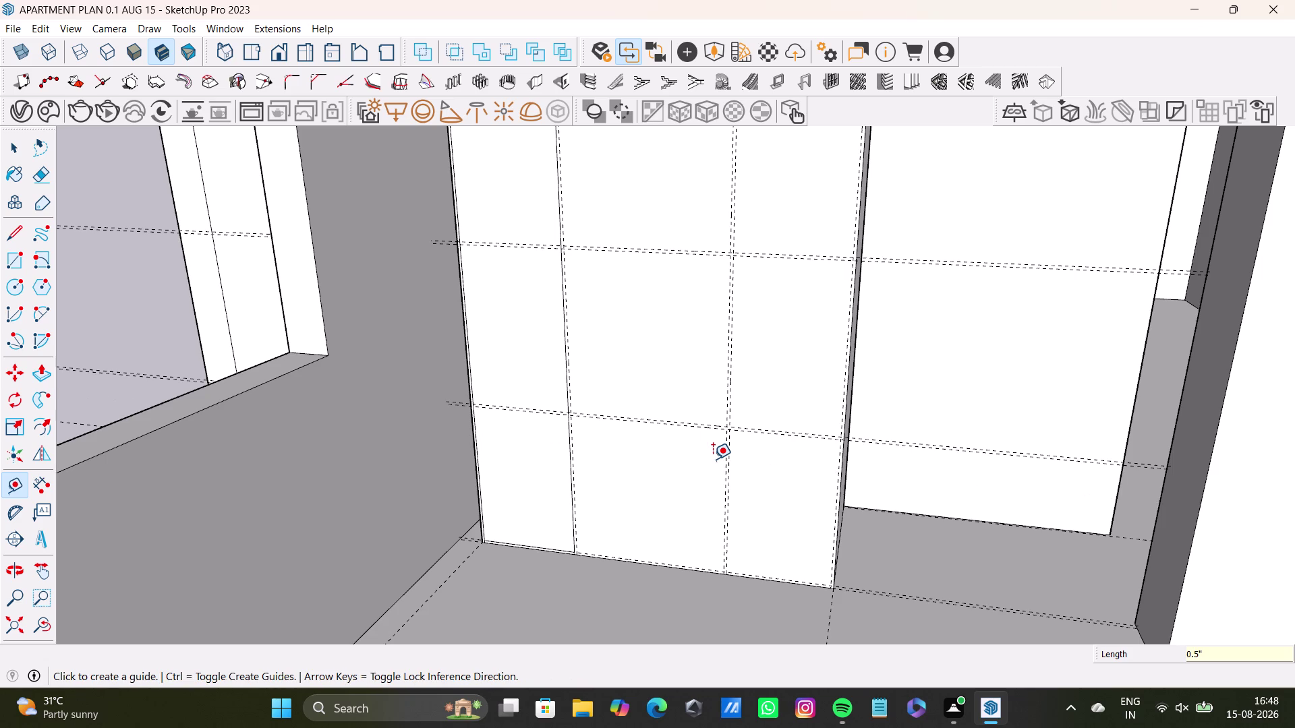
key(space)
scroll(down, 3)
middle_drag(603, 304, 613, 327)
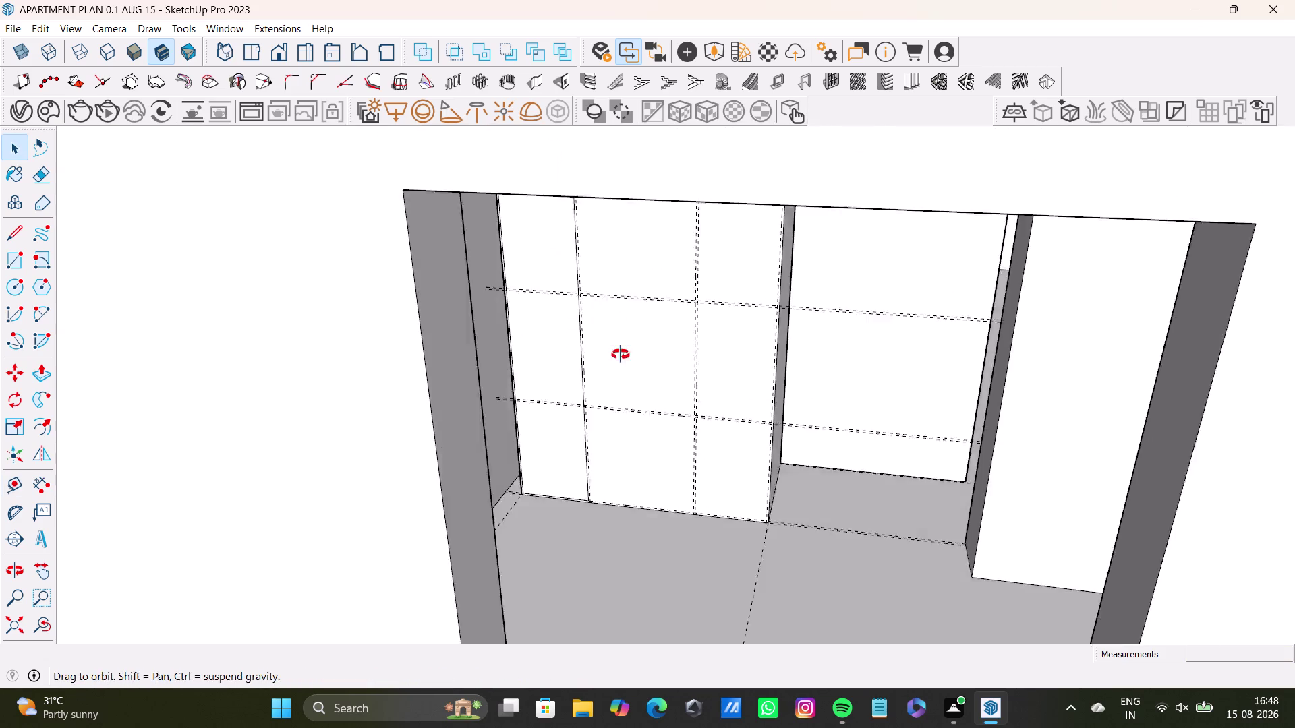
middle_drag(613, 327, 611, 496)
scroll(up, 3)
middle_drag(582, 273, 572, 427)
middle_drag(594, 427, 649, 461)
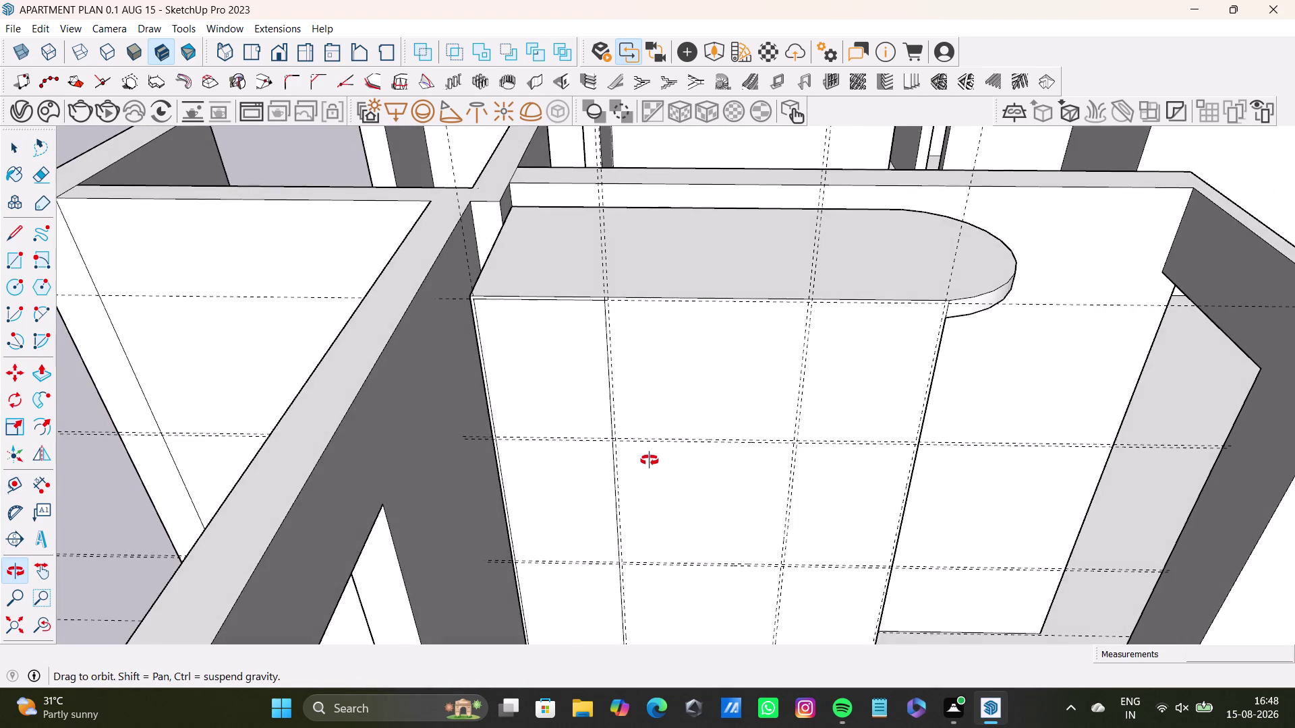
middle_drag(649, 460, 605, 457)
scroll(up, 3)
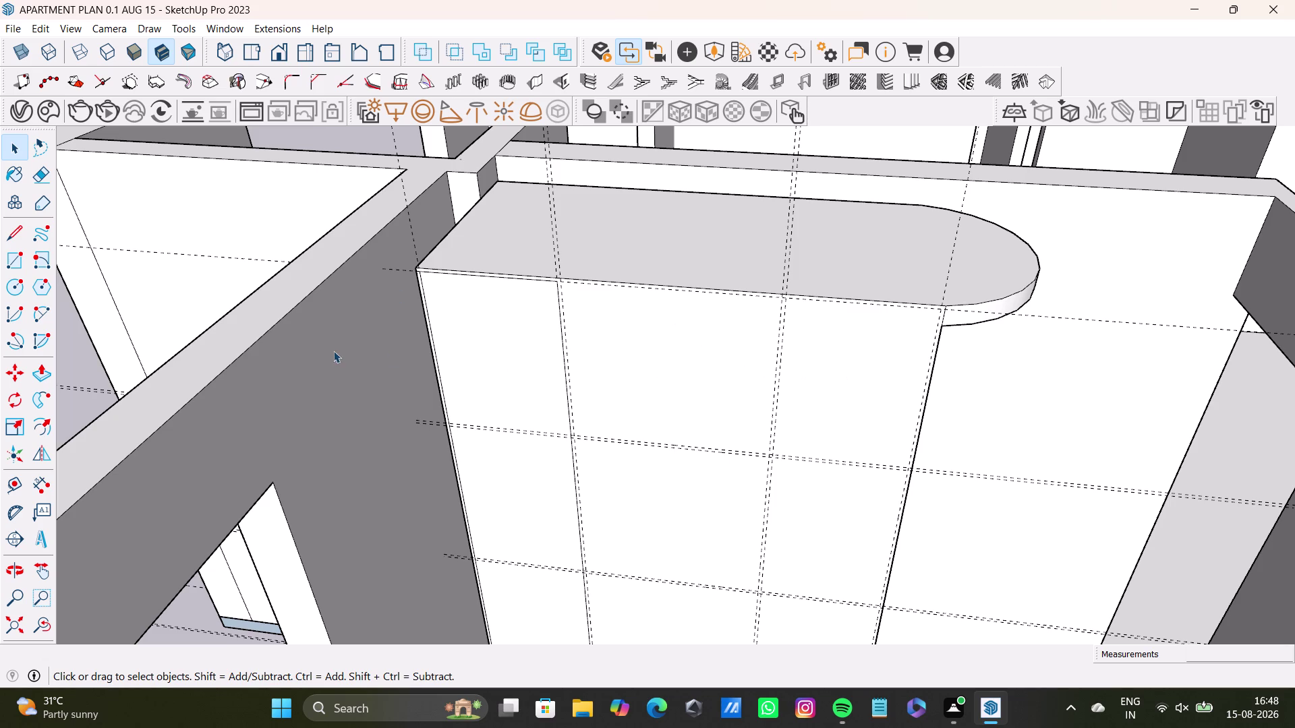
click(9, 257)
scroll(up, 3)
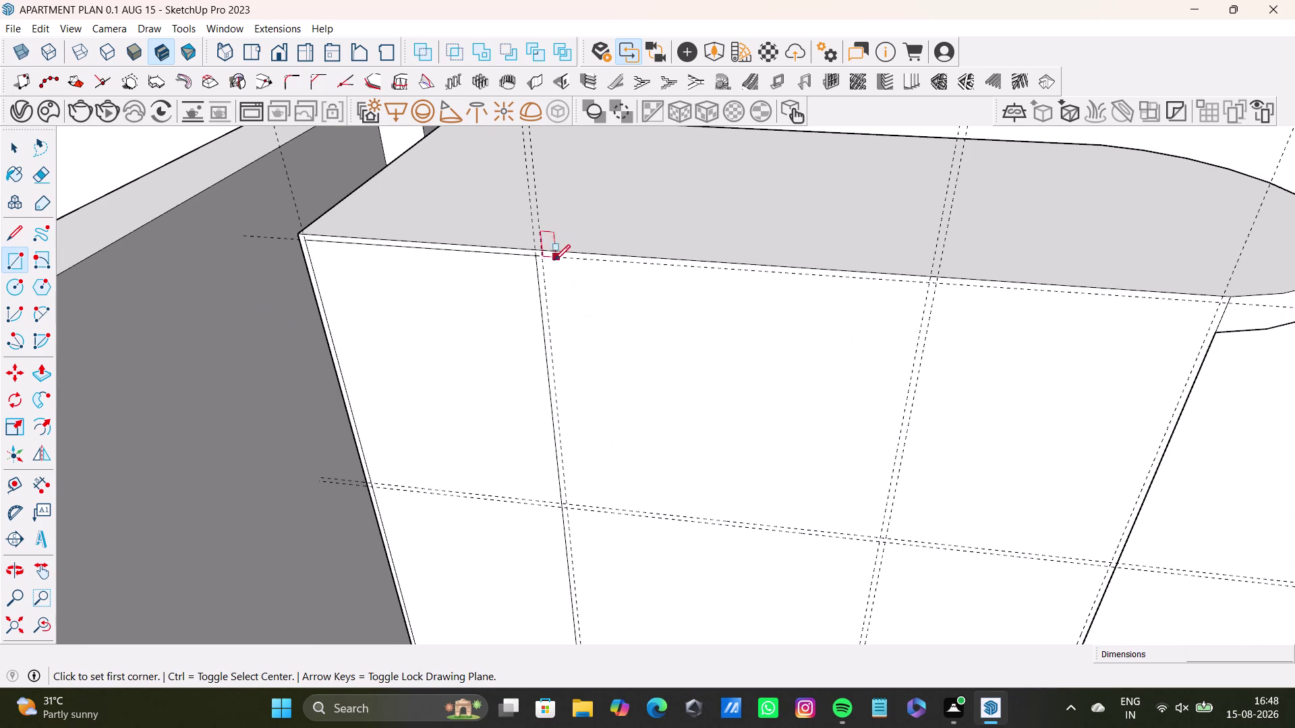
key(Right)
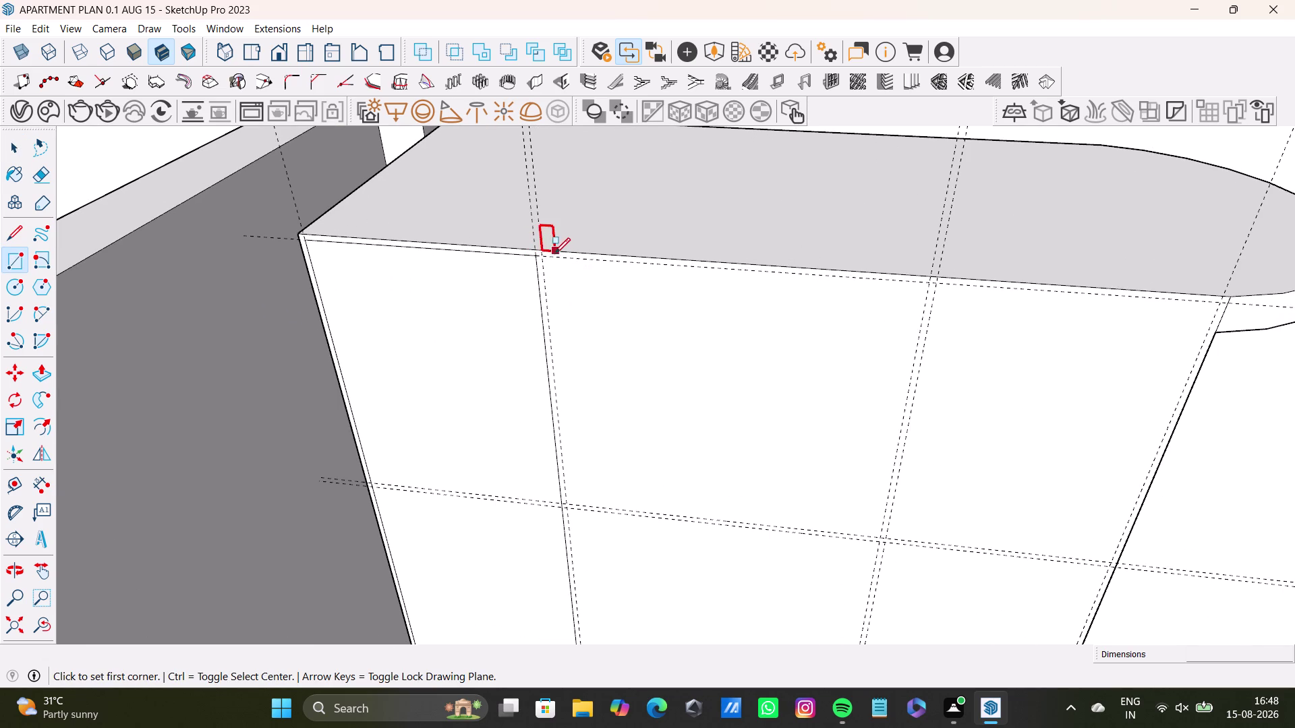
click(544, 255)
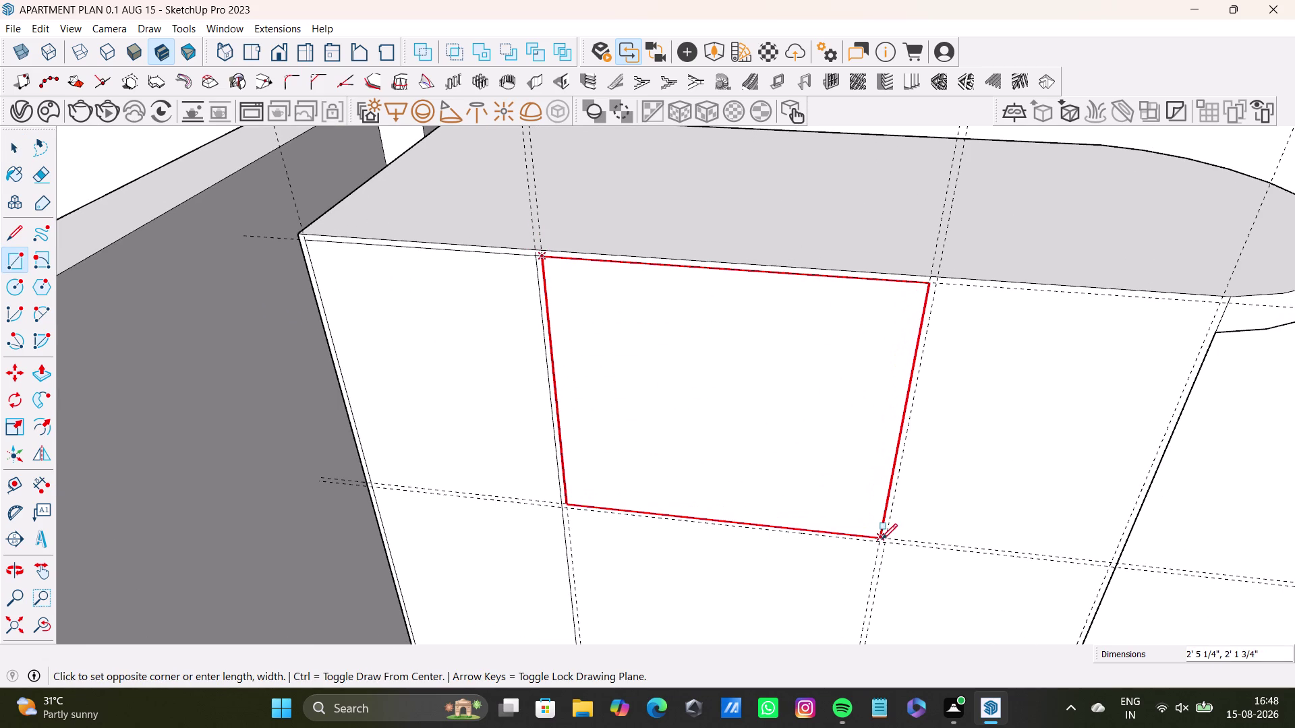
click(879, 540)
scroll(down, 3)
middle_drag(72, 537, 19, 340)
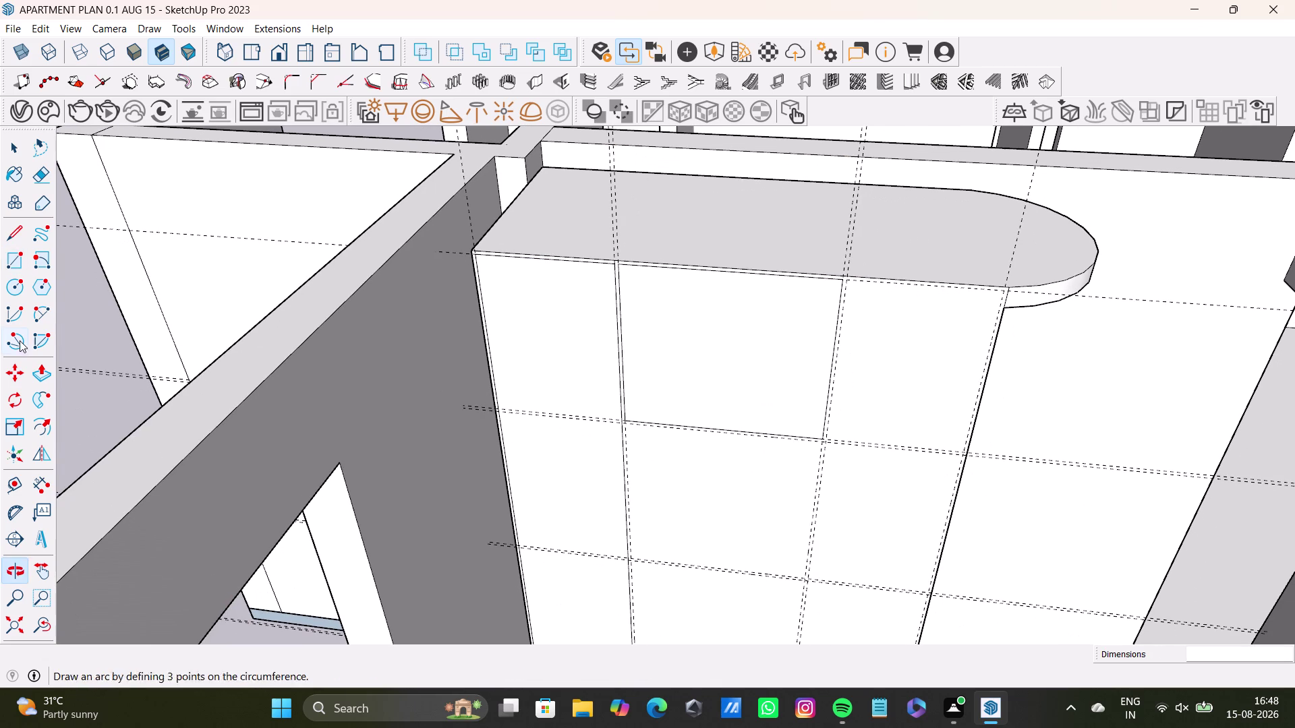
middle_drag(21, 381, 25, 487)
middle_drag(454, 423, 436, 415)
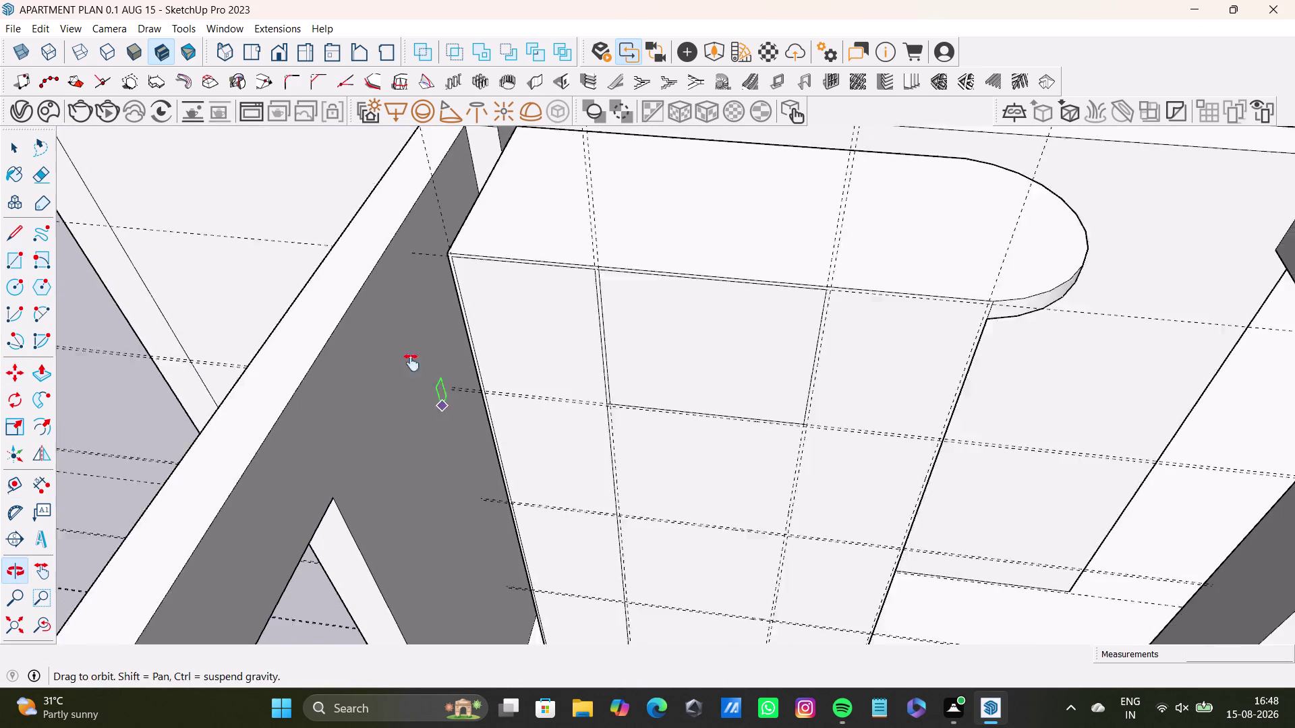
middle_drag(436, 415, 383, 320)
key(ctrl+s)
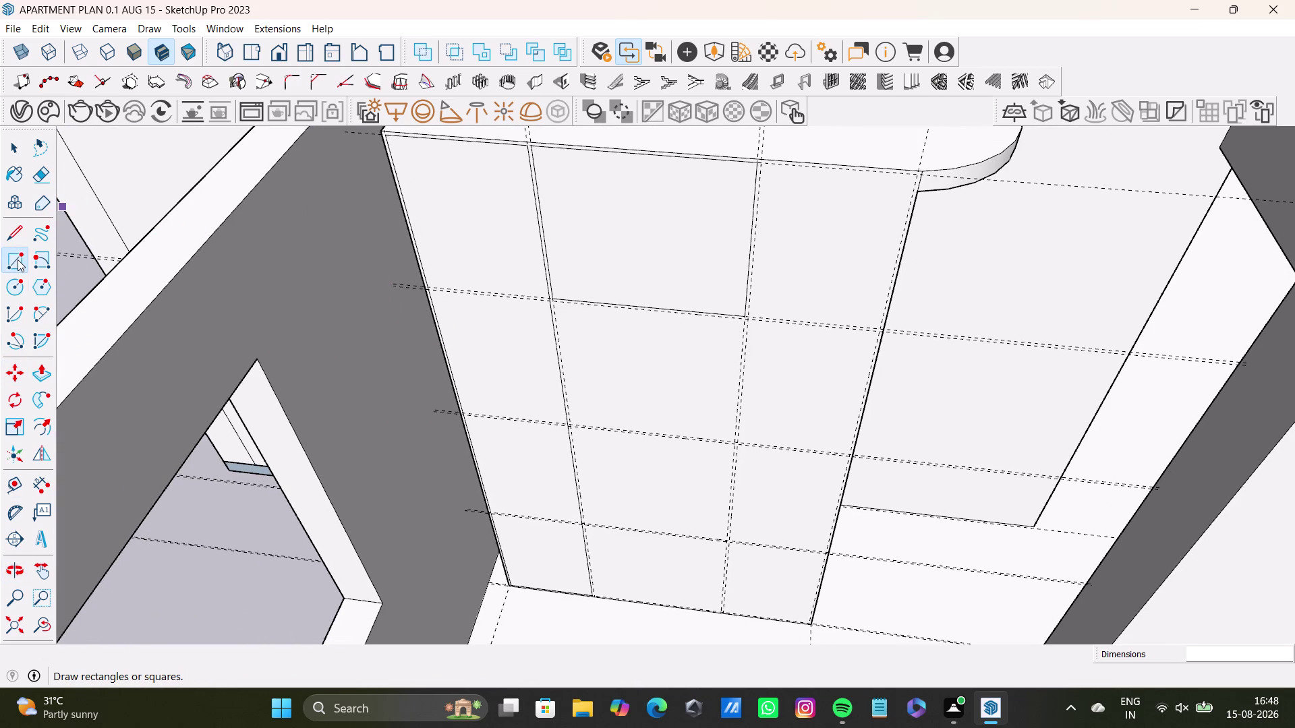
click(12, 262)
scroll(up, 3)
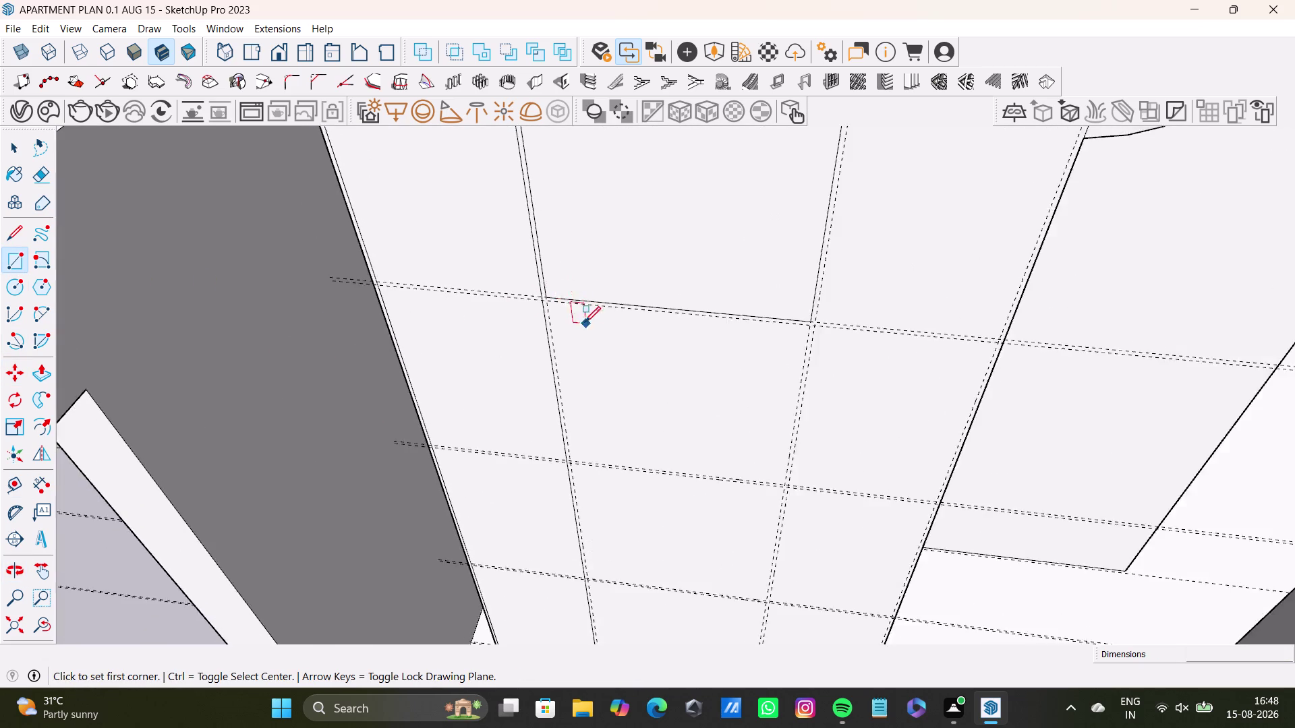
scroll(up, 3)
key(Right)
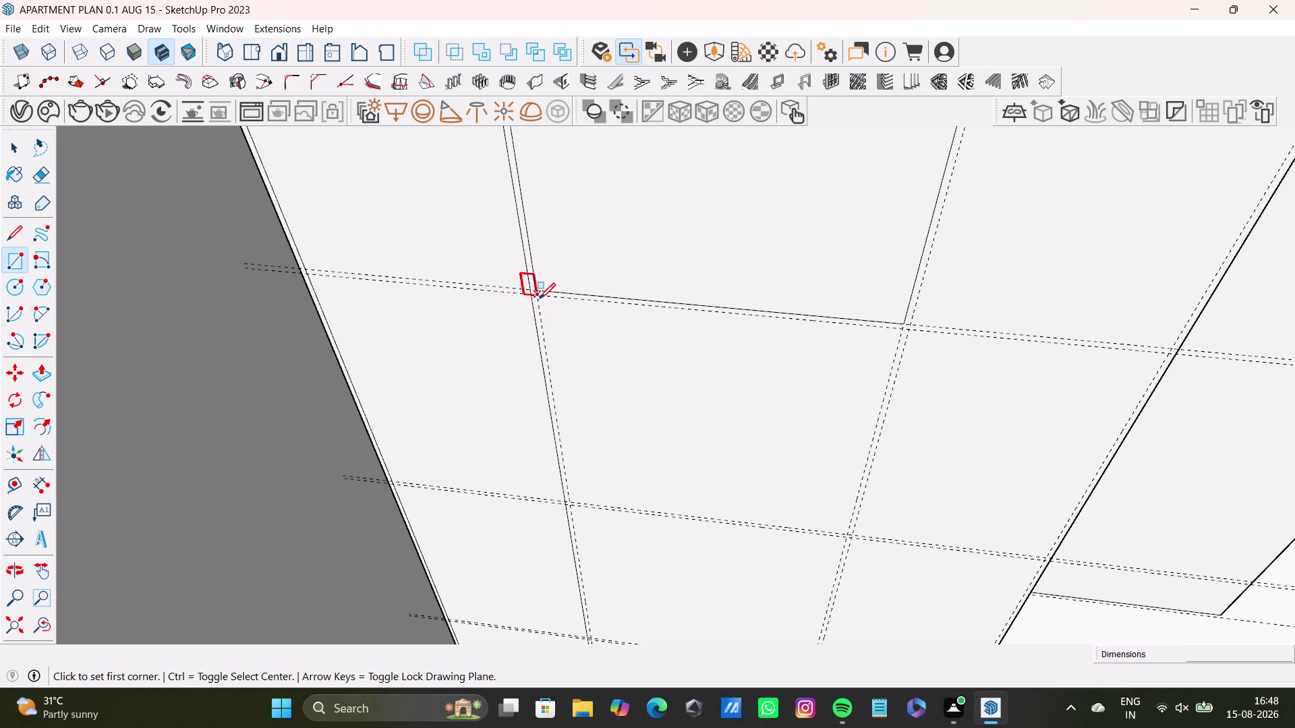
scroll(up, 3)
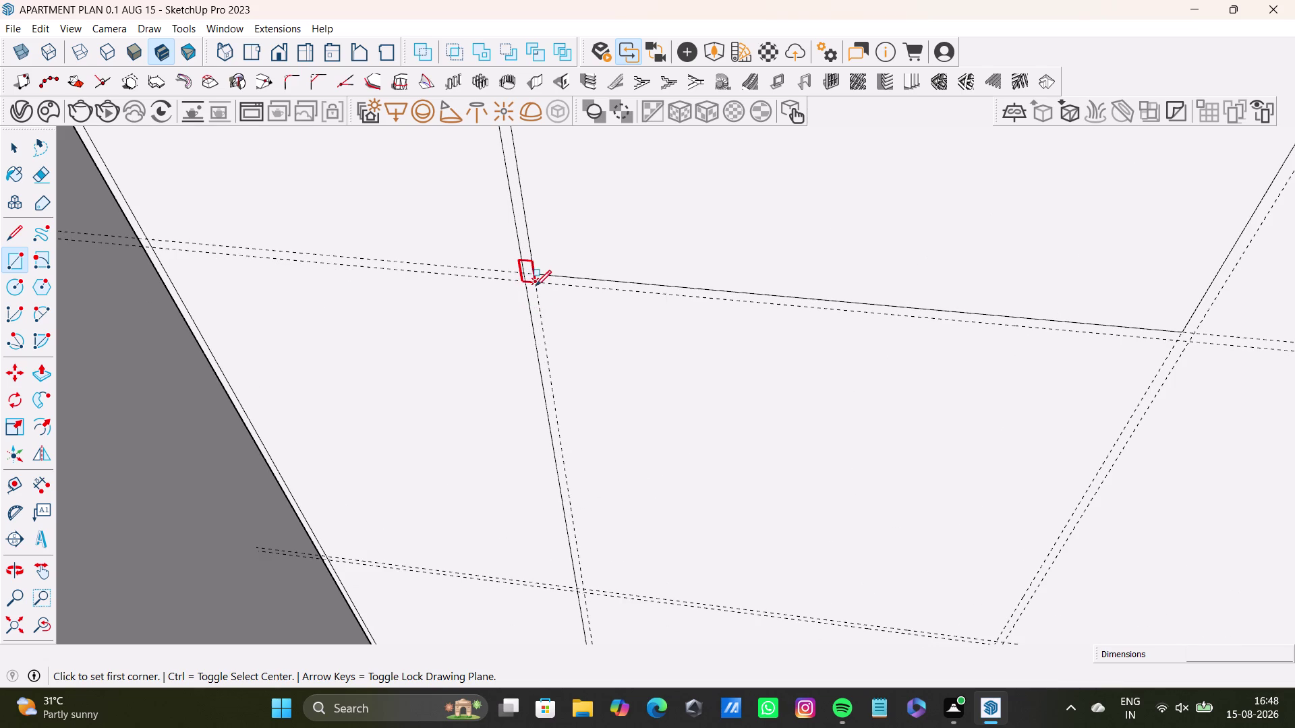
click(536, 286)
scroll(down, 3)
middle_drag(803, 478, 643, 216)
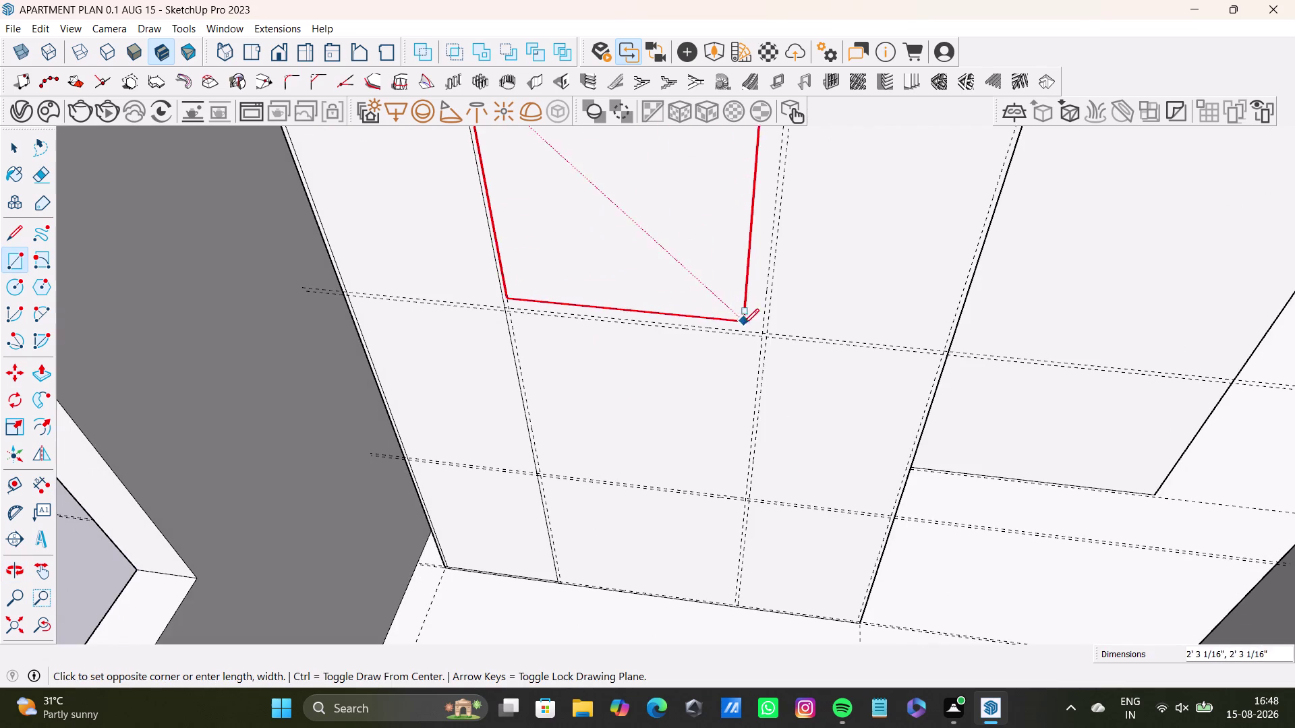
scroll(up, 3)
click(767, 330)
key(space)
scroll(down, 3)
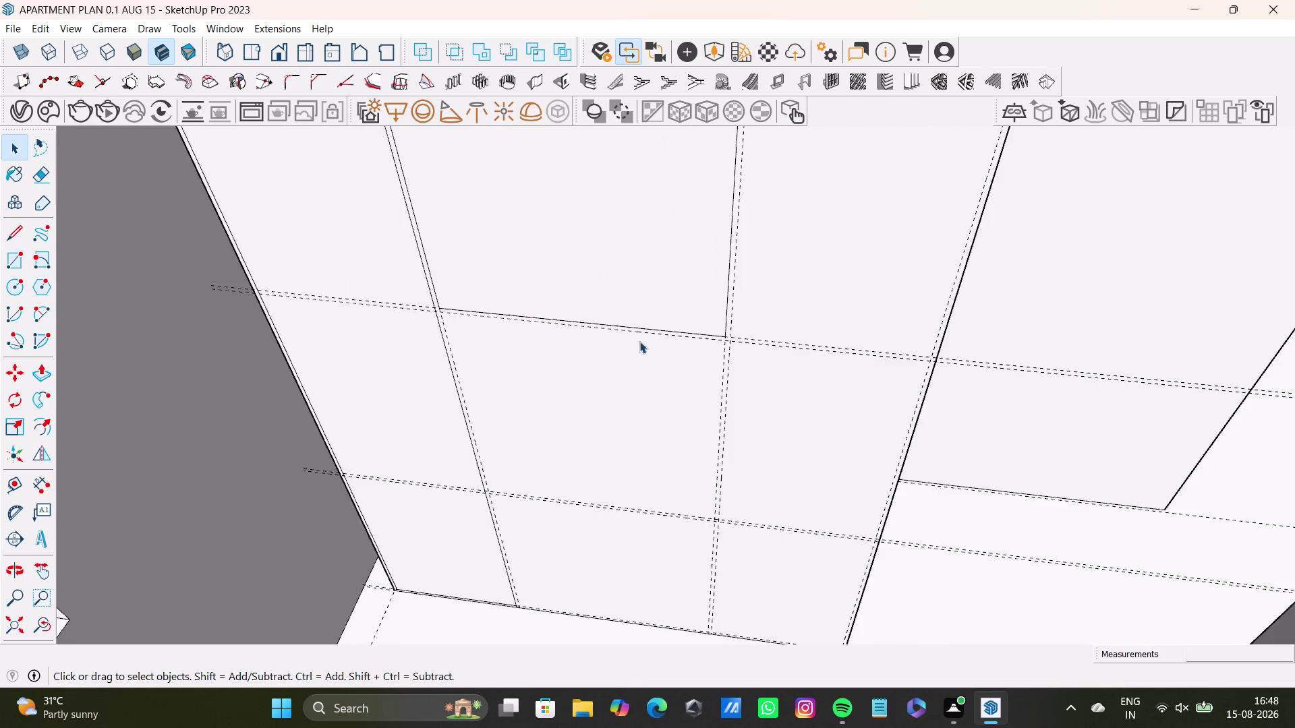
scroll(down, 3)
middle_drag(647, 353, 664, 356)
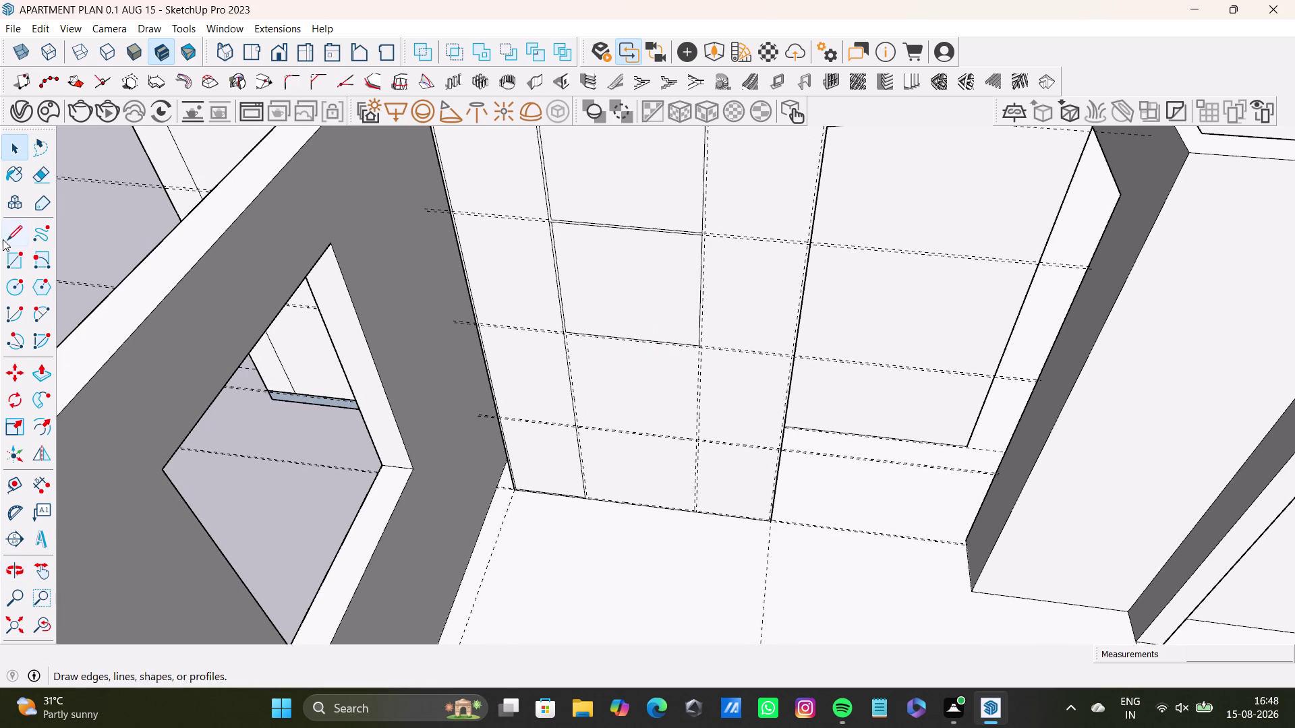
drag(14, 263, 20, 263)
scroll(up, 3)
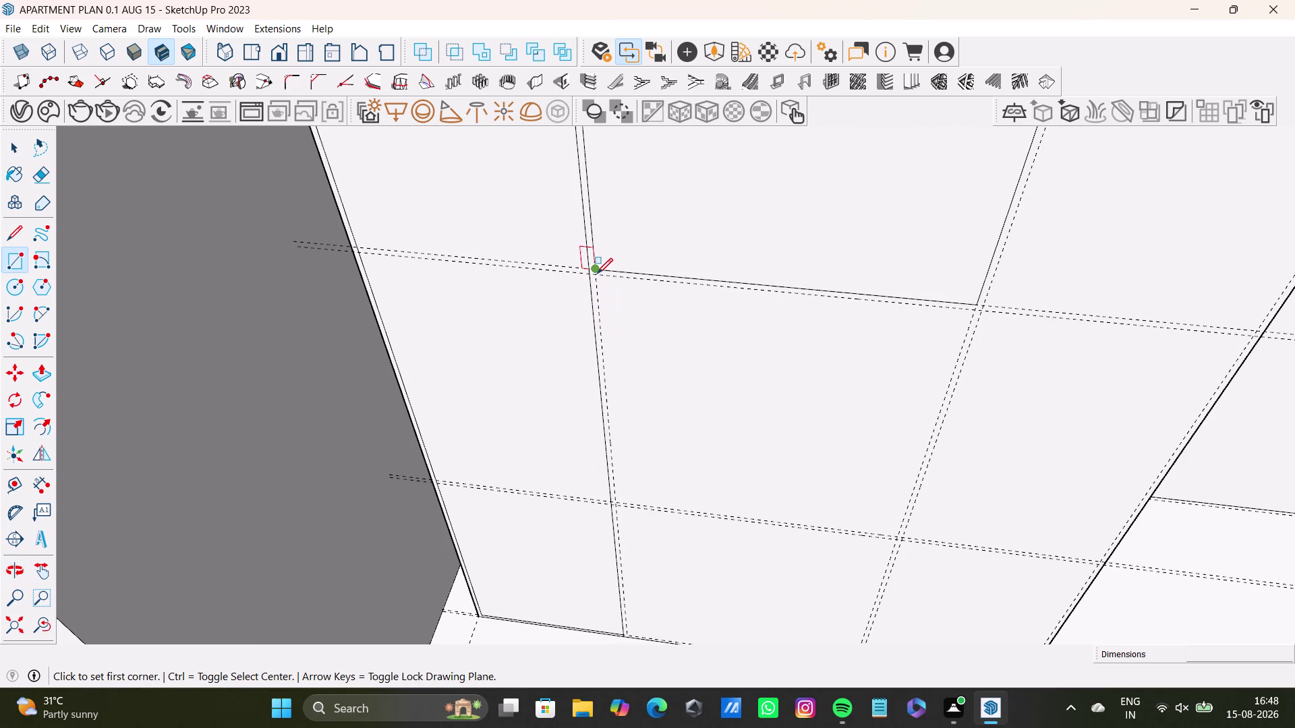
key(Right)
click(598, 275)
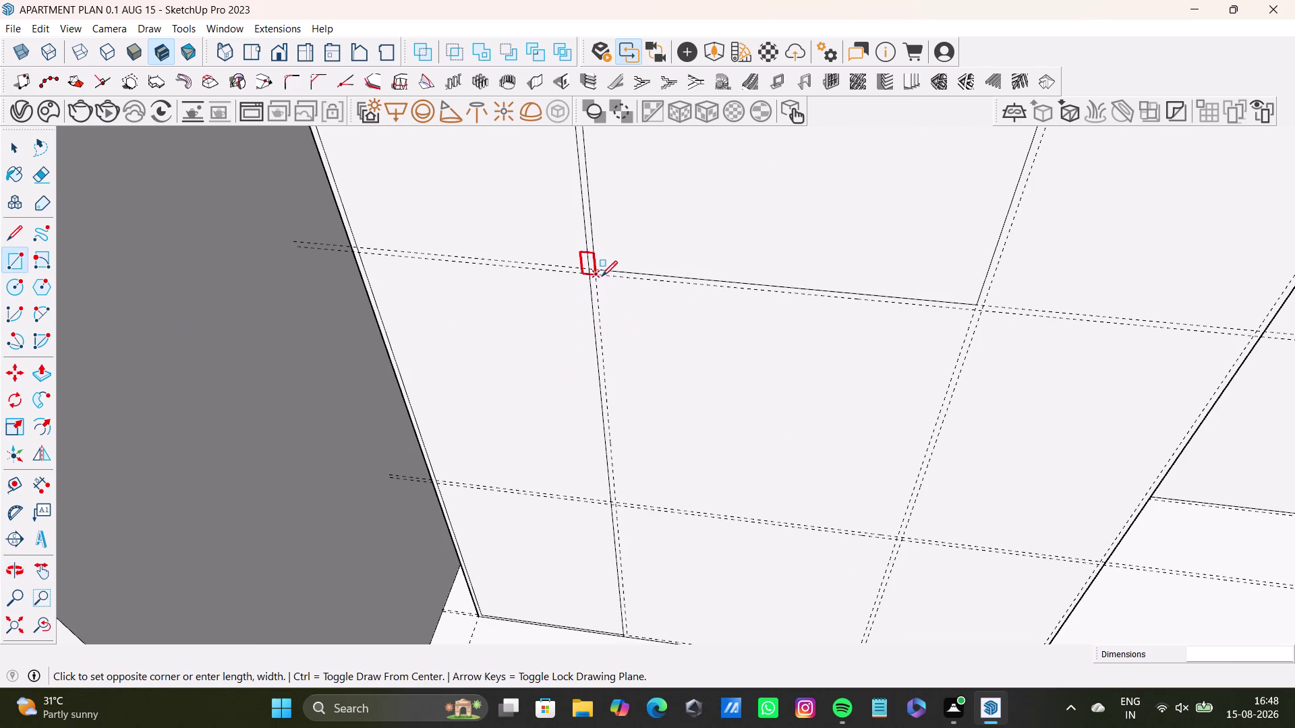
scroll(down, 3)
middle_drag(795, 433, 689, 356)
scroll(up, 3)
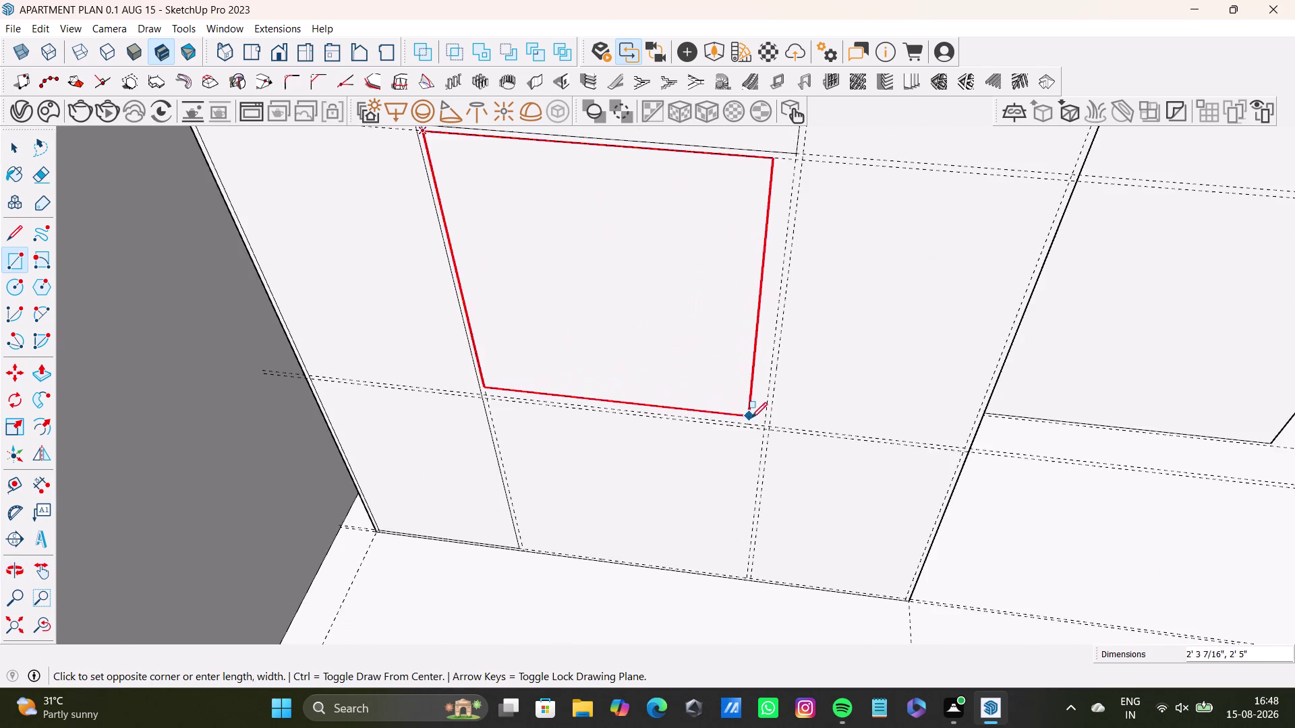
scroll(up, 3)
click(769, 426)
key(space)
scroll(down, 3)
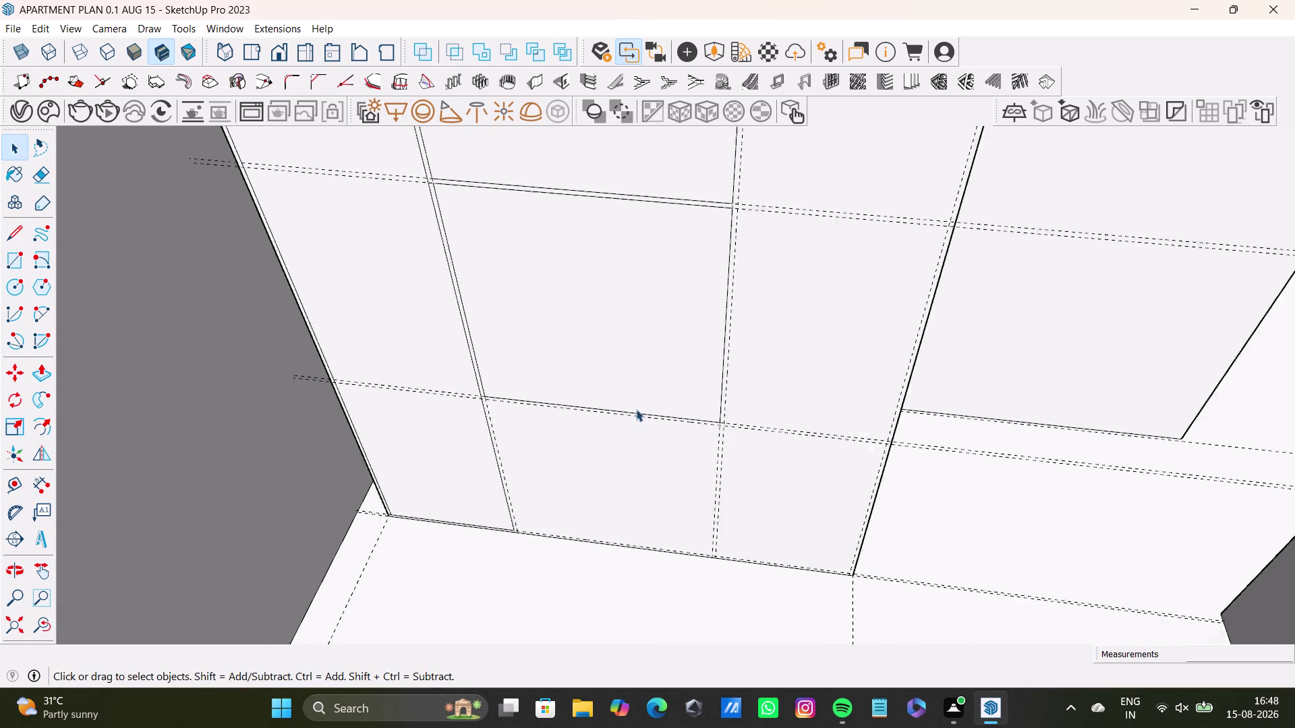
scroll(down, 3)
middle_drag(647, 410, 649, 359)
middle_drag(637, 394, 635, 330)
scroll(up, 3)
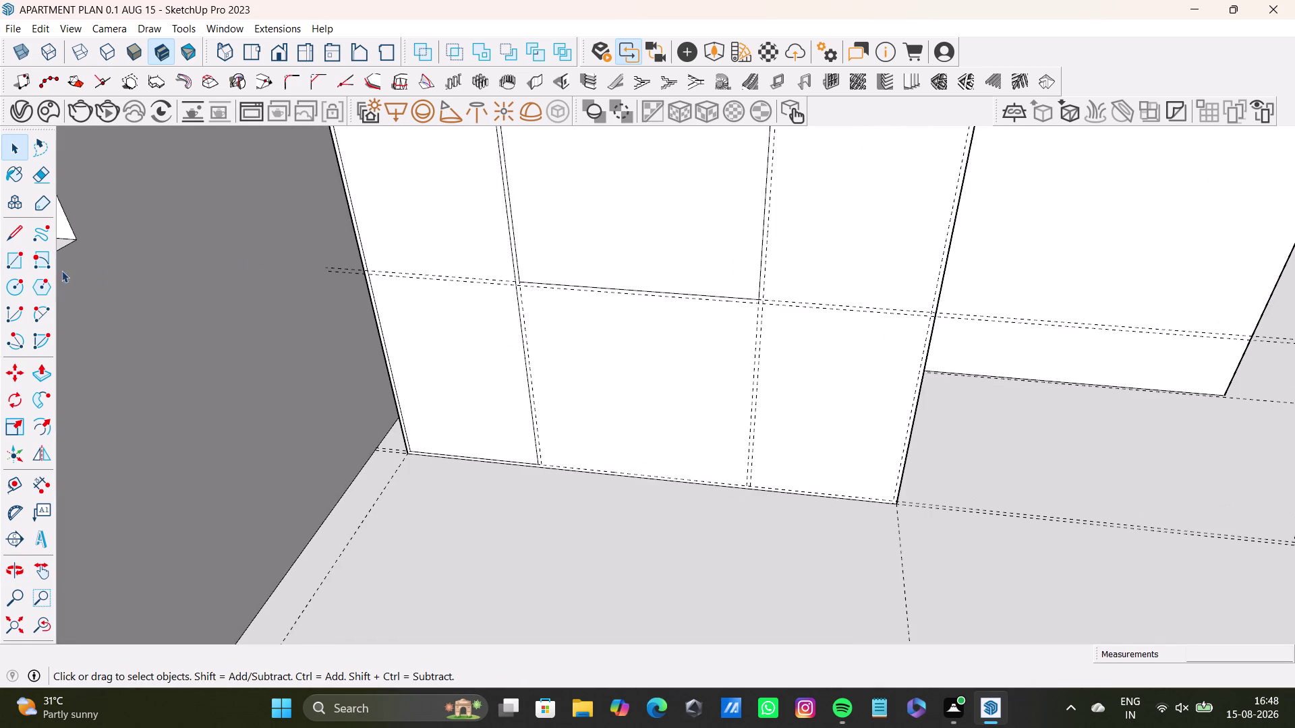
click(9, 262)
scroll(up, 3)
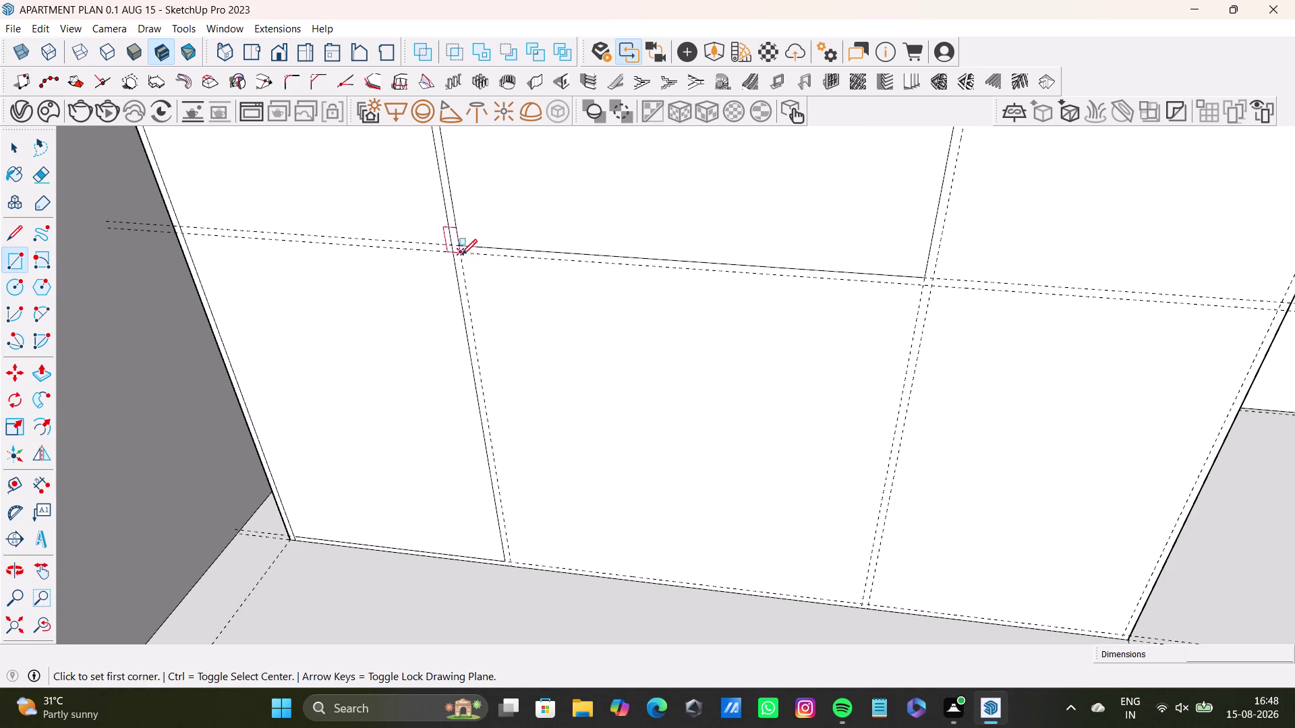
click(461, 255)
key(Right)
scroll(down, 3)
middle_drag(780, 522, 705, 407)
scroll(up, 3)
click(771, 466)
key(space)
scroll(down, 3)
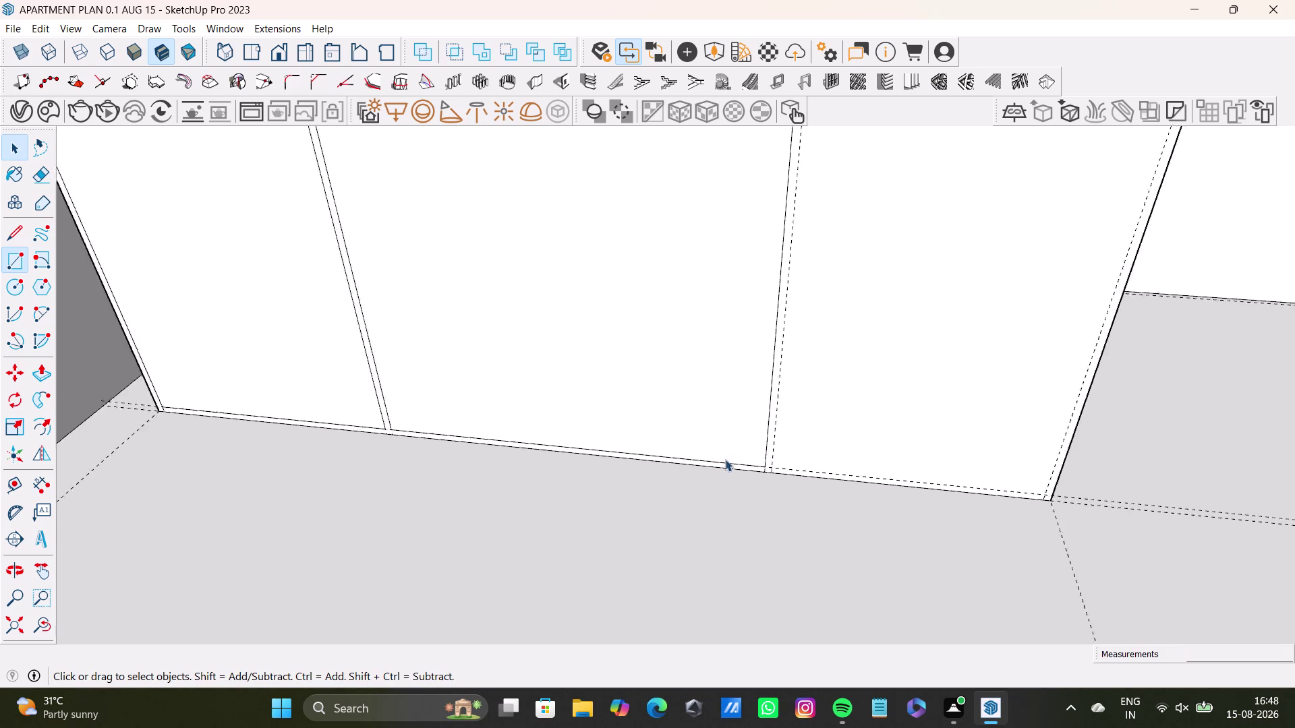
scroll(down, 3)
middle_drag(646, 320, 631, 576)
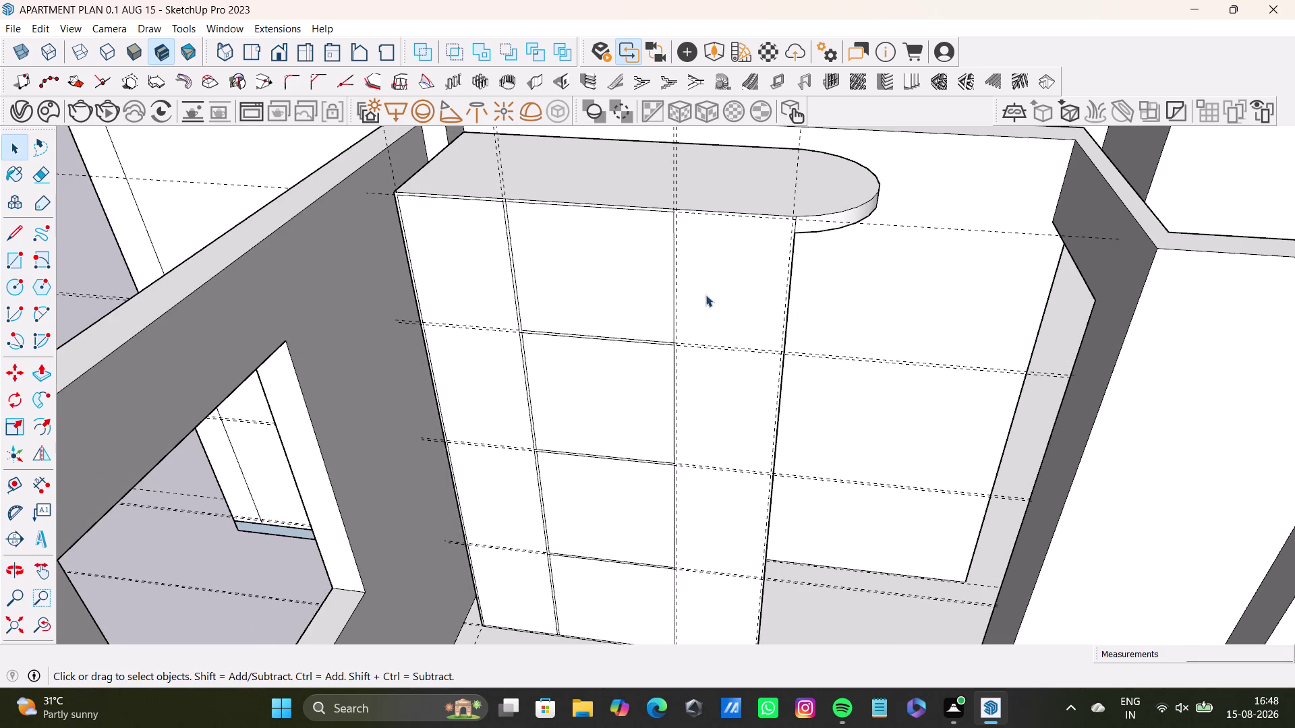
Start a rectangle with its first corner at the top of the right-hand strip.
click(706, 293)
click(12, 257)
scroll(up, 3)
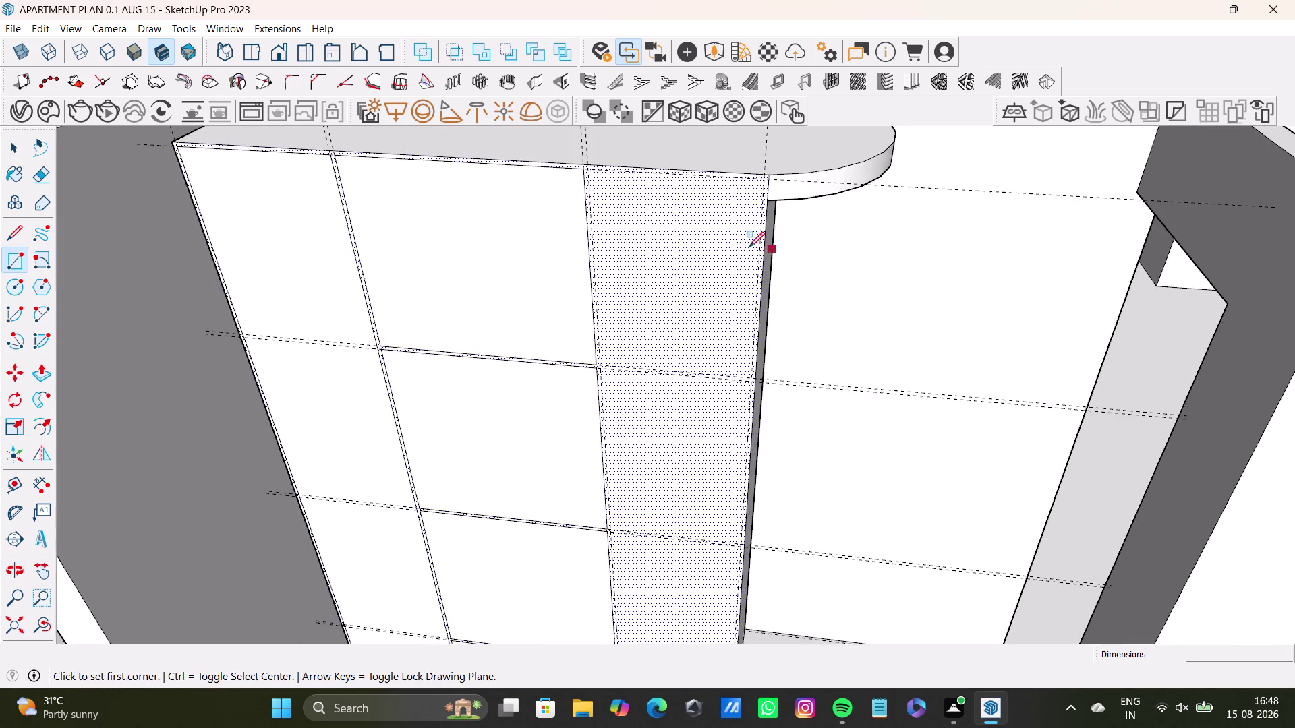
scroll(up, 3)
middle_drag(665, 229, 682, 315)
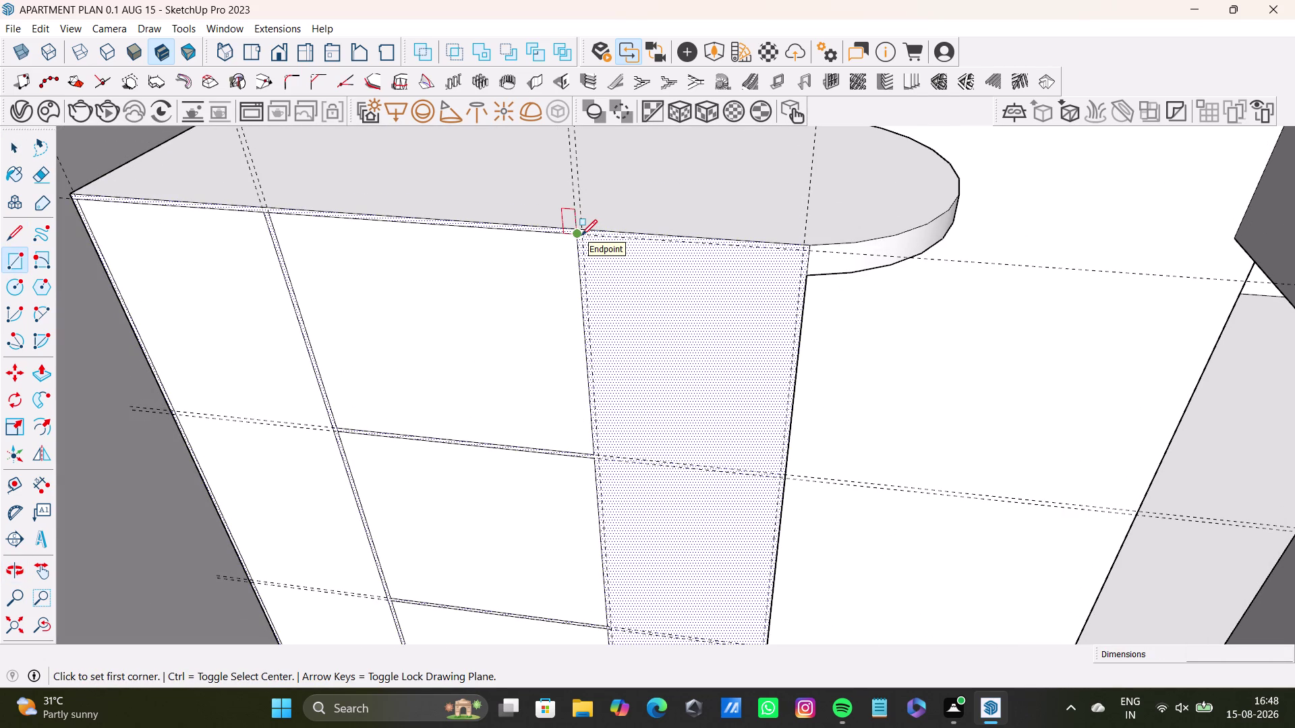
click(584, 236)
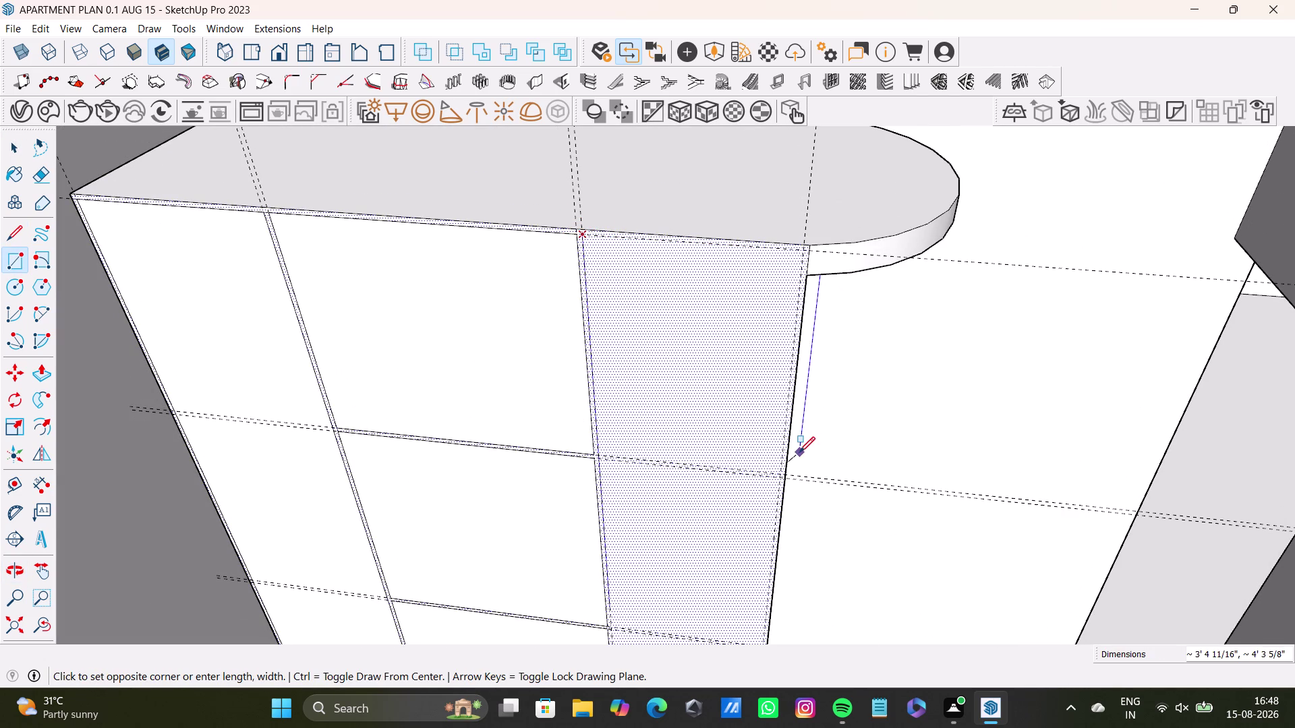
key(Right)
Finish the rectangle at the strip's bottom intersection, tracing the full-height strip.
scroll(down, 3)
middle_drag(747, 459, 722, 294)
scroll(down, 3)
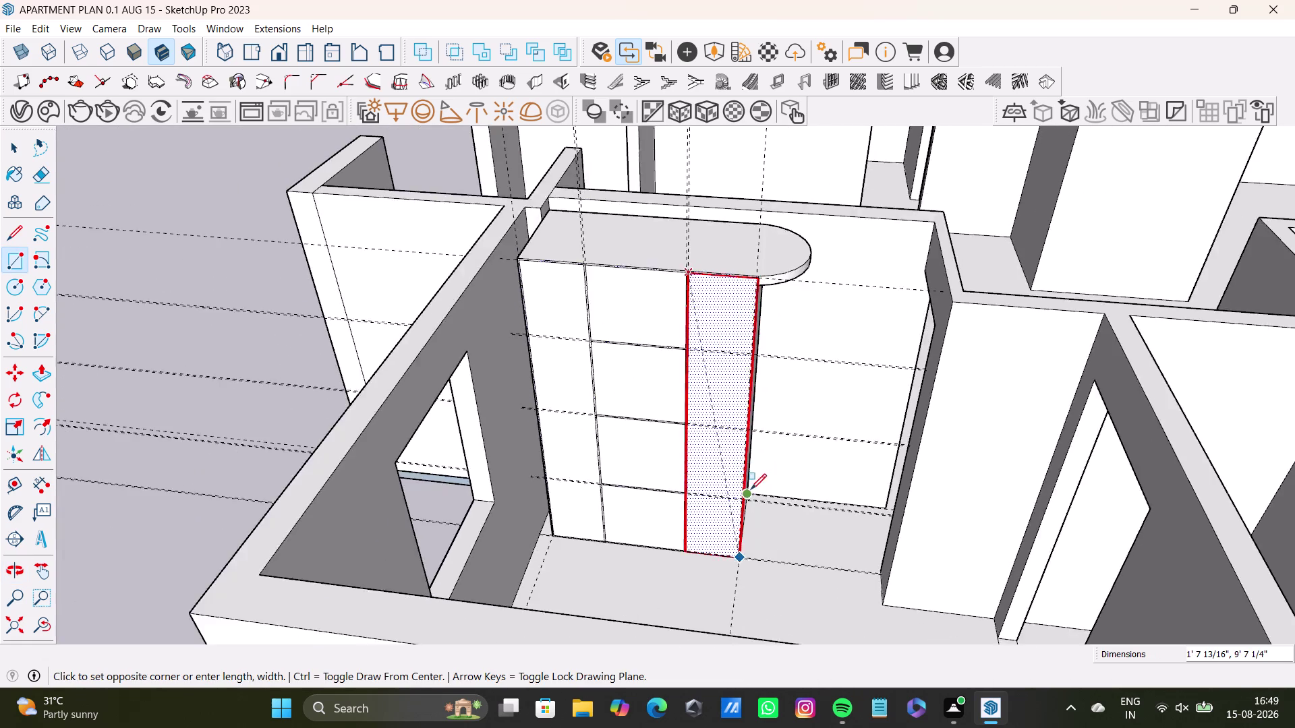
scroll(down, 3)
middle_drag(750, 495, 691, 446)
scroll(up, 3)
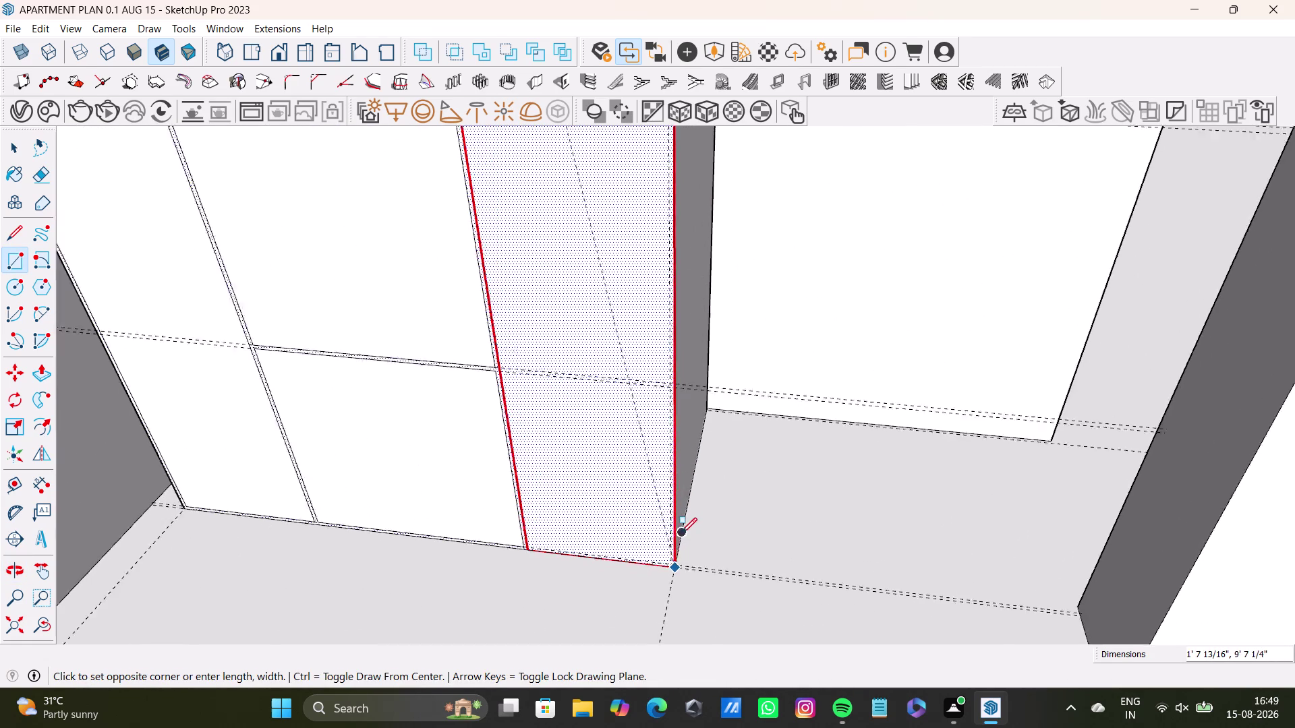
scroll(up, 3)
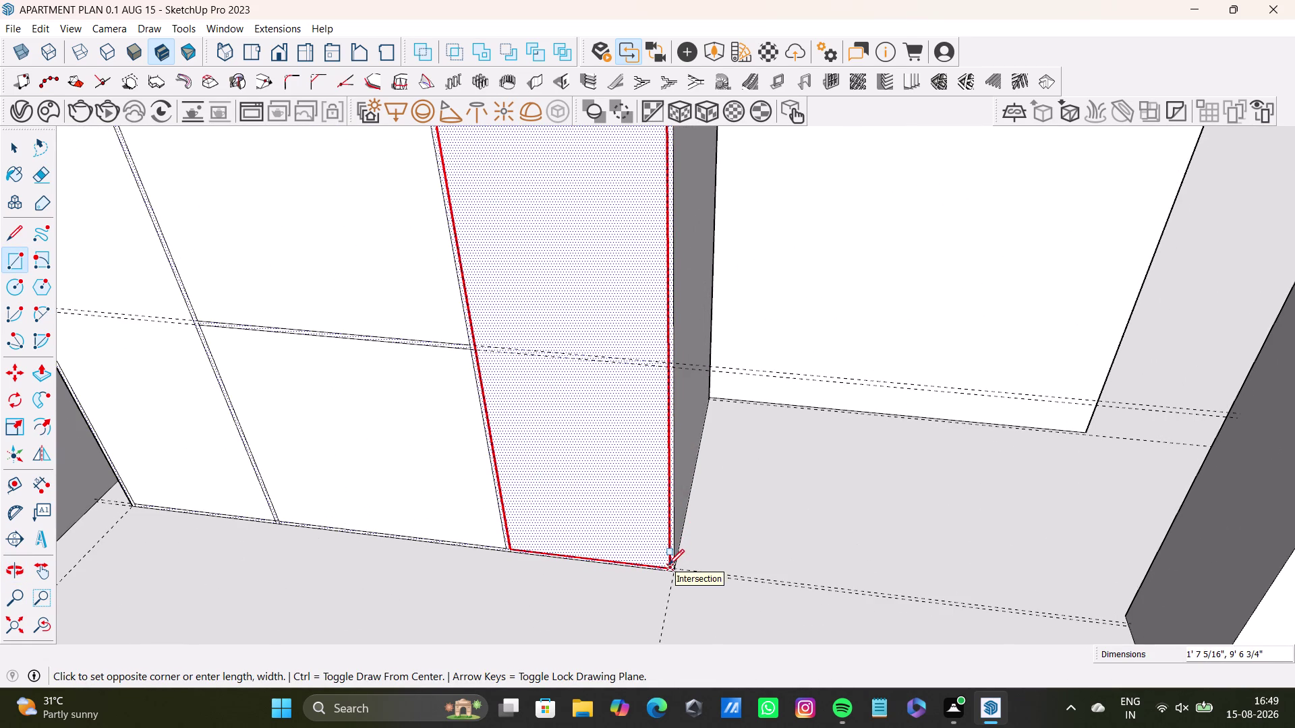
click(668, 565)
key(space)
Orbit to the wardrobe's other side and select the tall left-edge strip.
scroll(down, 3)
middle_drag(492, 414, 704, 555)
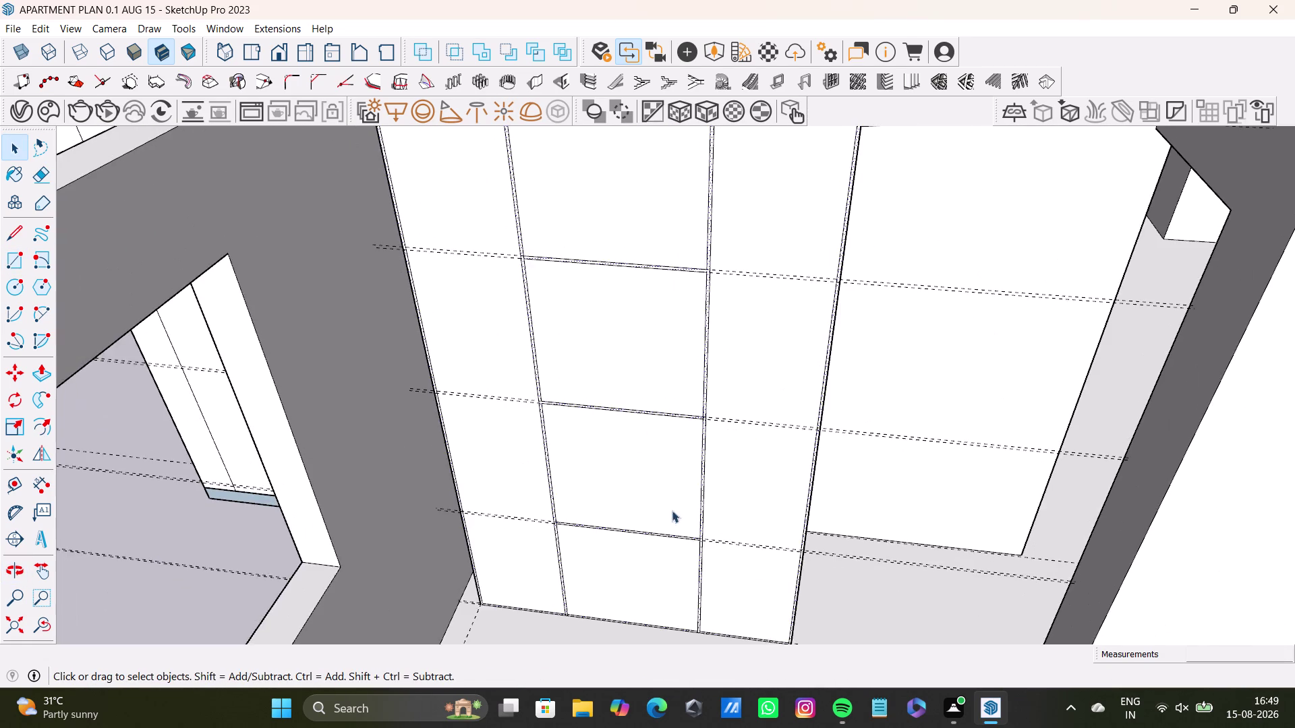
scroll(down, 3)
middle_drag(625, 404, 654, 481)
click(555, 344)
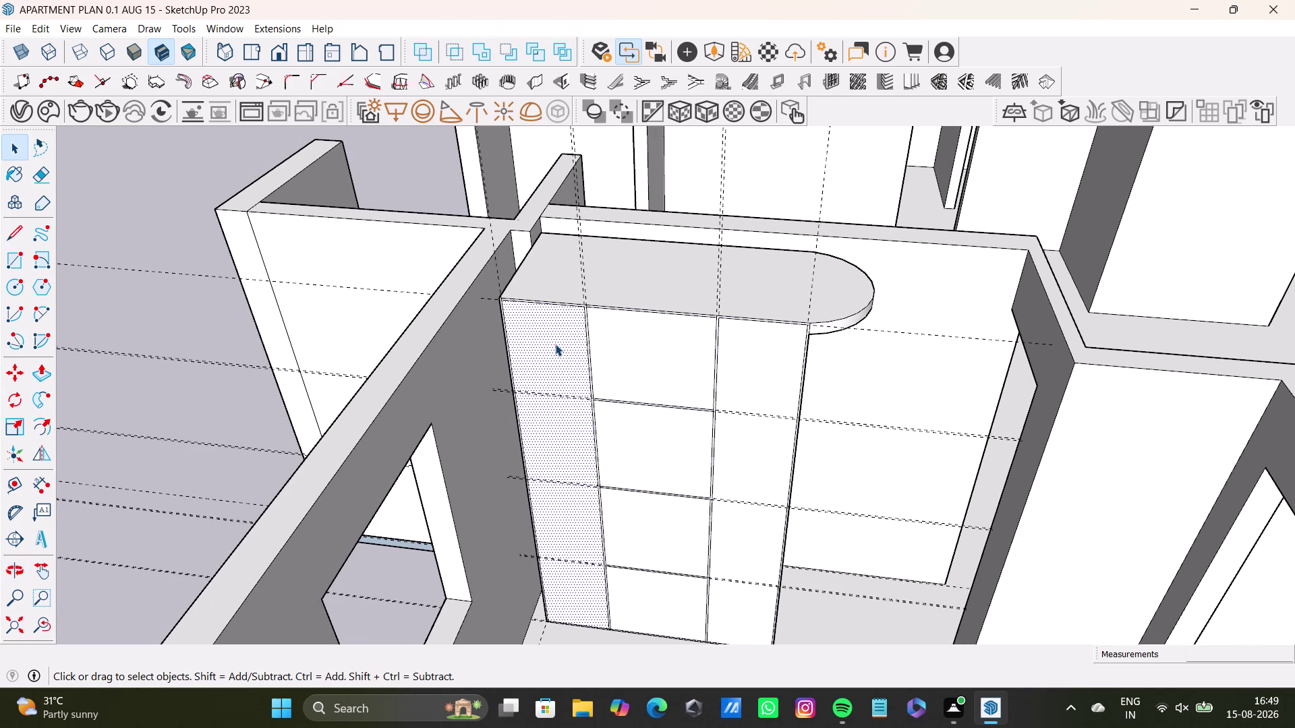
Offset the left tall strip's face inward a small distance to form a thin border.
key(p)
key(space)
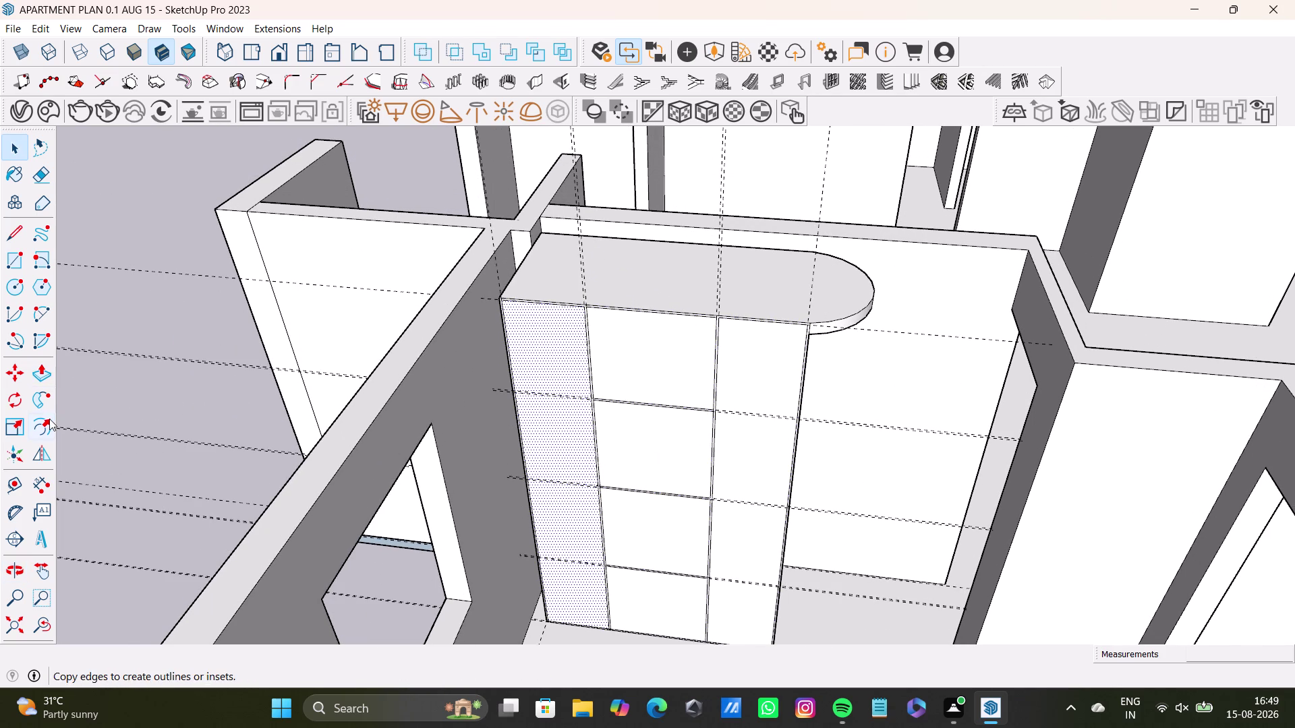
click(49, 421)
scroll(up, 3)
click(579, 348)
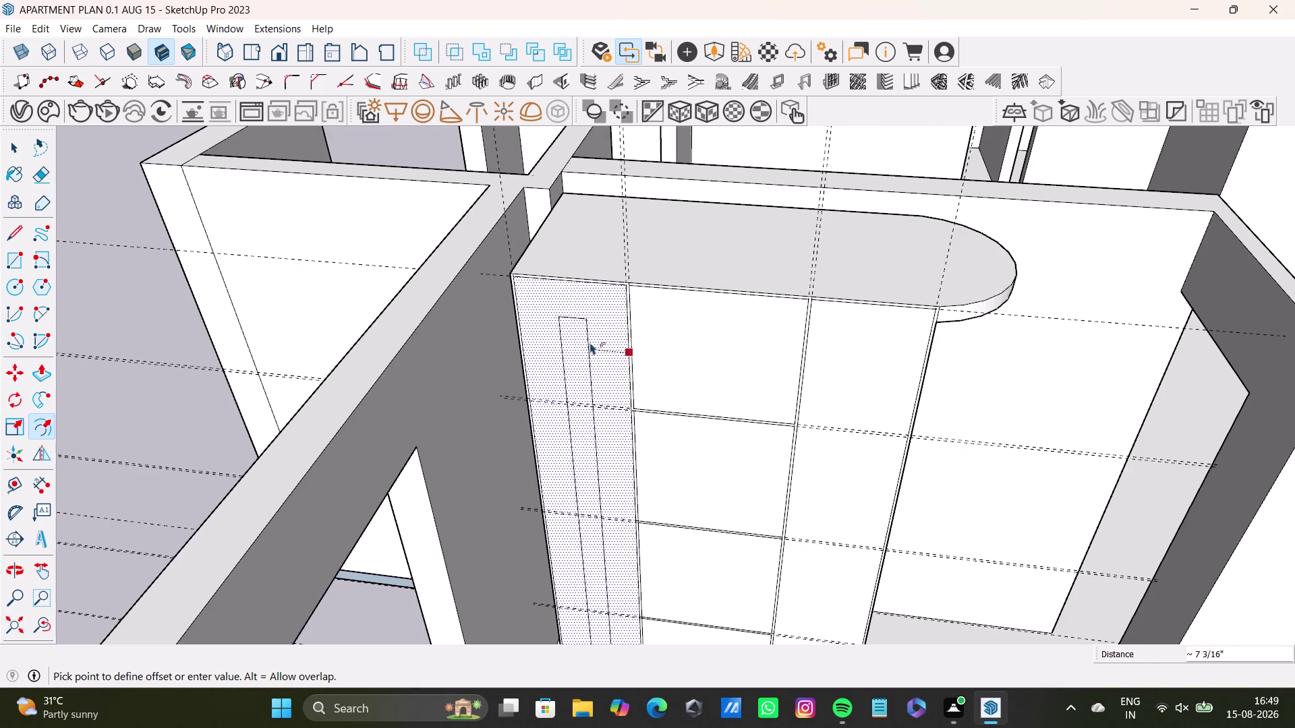
click(616, 310)
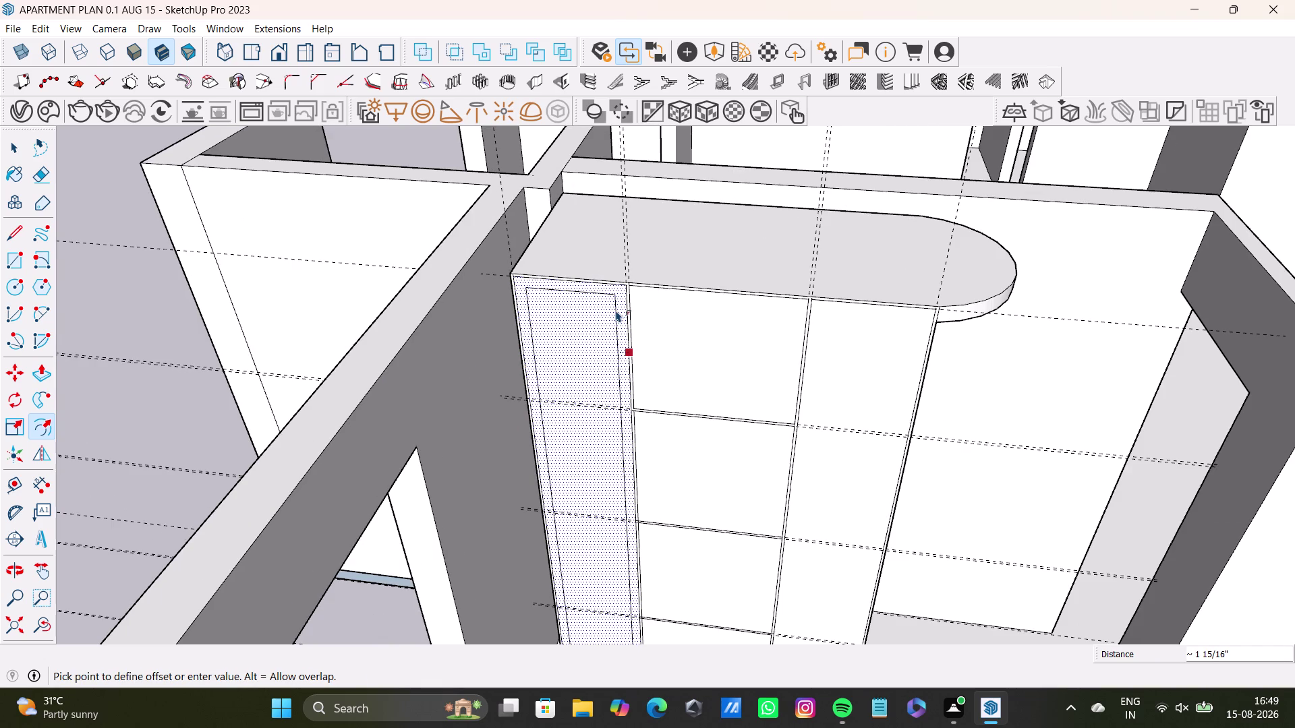
key(space)
scroll(down, 3)
middle_drag(610, 376, 458, 321)
Offset the right tall strip's face inward to create a matching inset border.
click(644, 309)
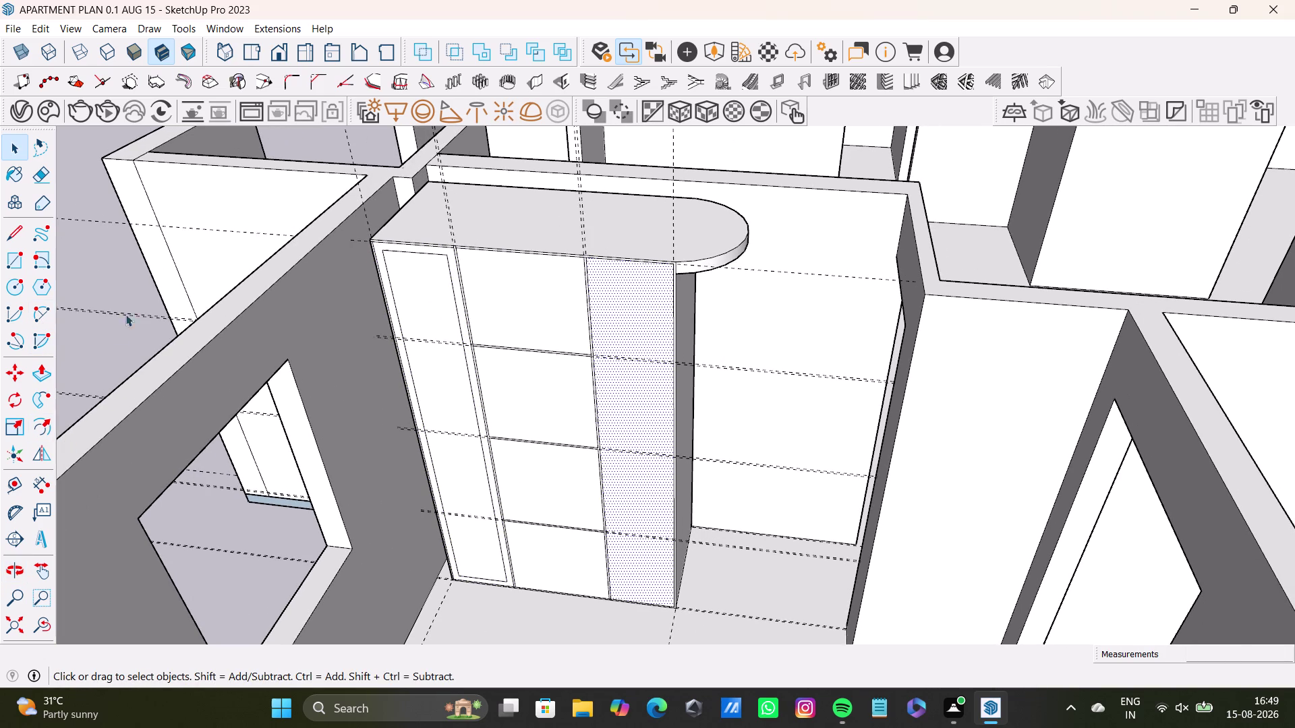
key(f)
click(630, 385)
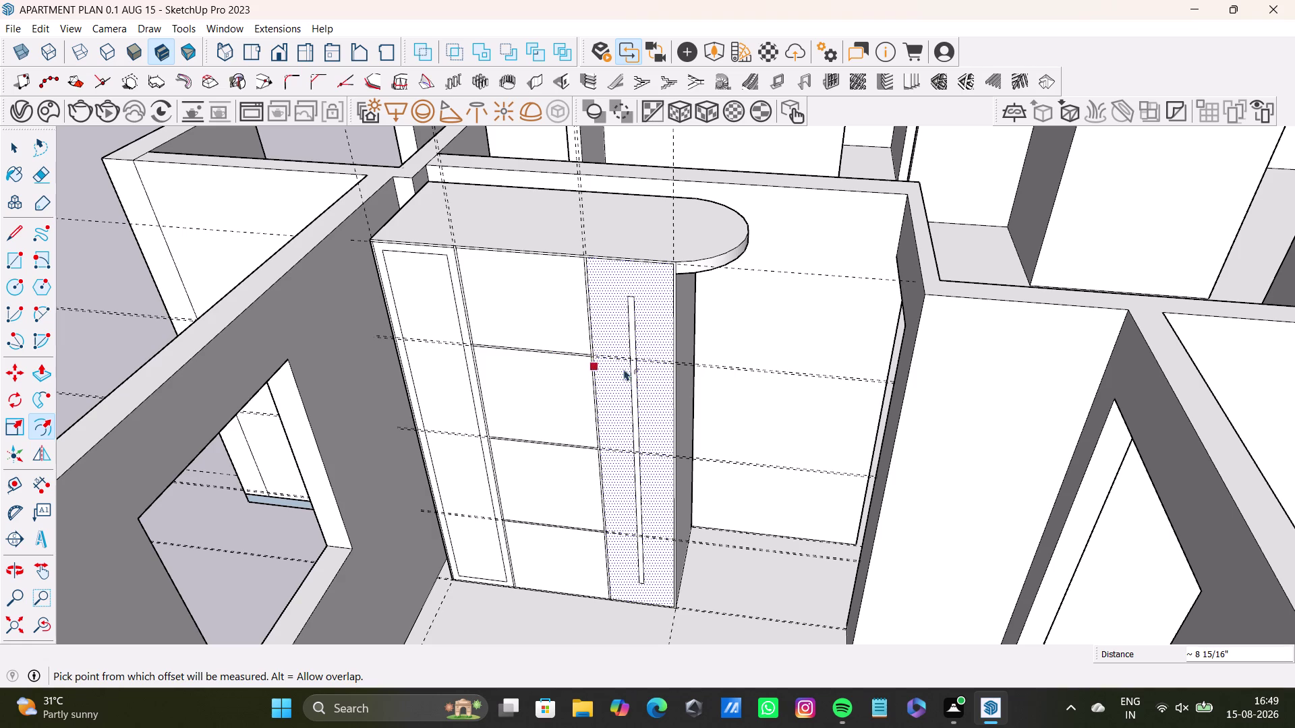
key(ctrl+z)
drag(632, 389, 602, 370)
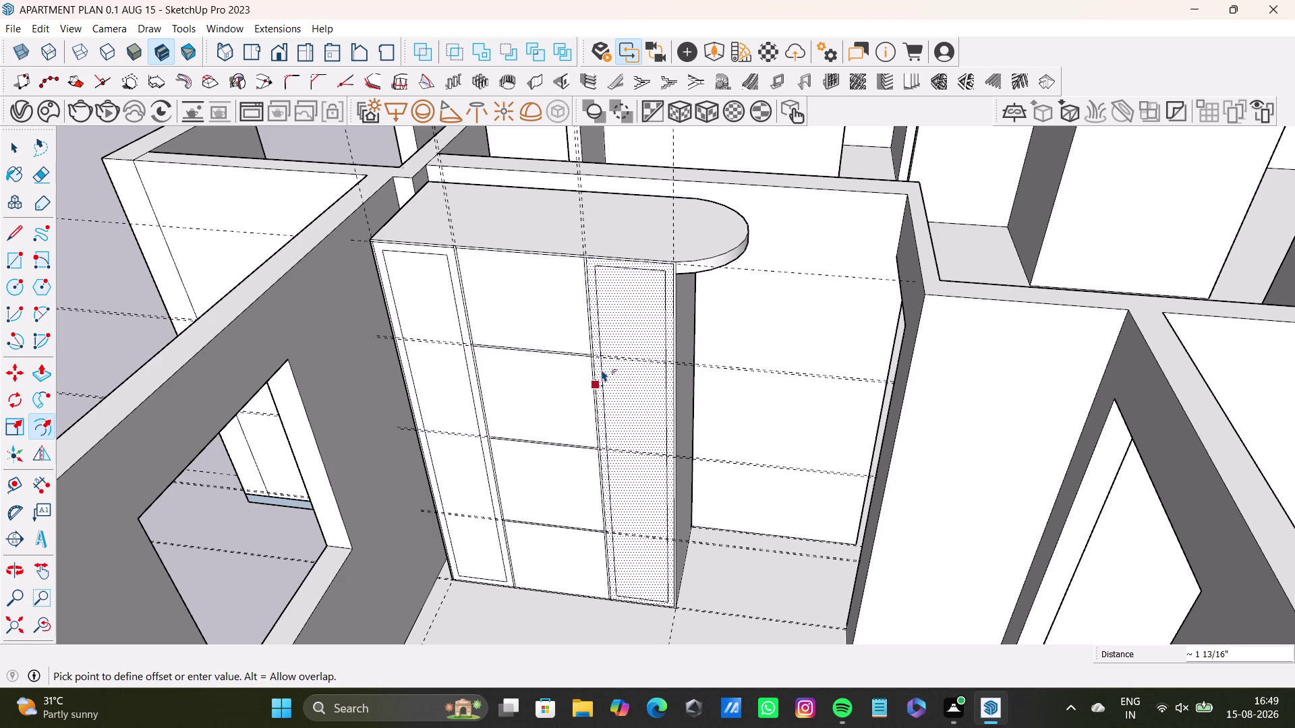
drag(602, 369, 603, 372)
key(space)
scroll(down, 3)
middle_drag(594, 410, 627, 442)
scroll(up, 3)
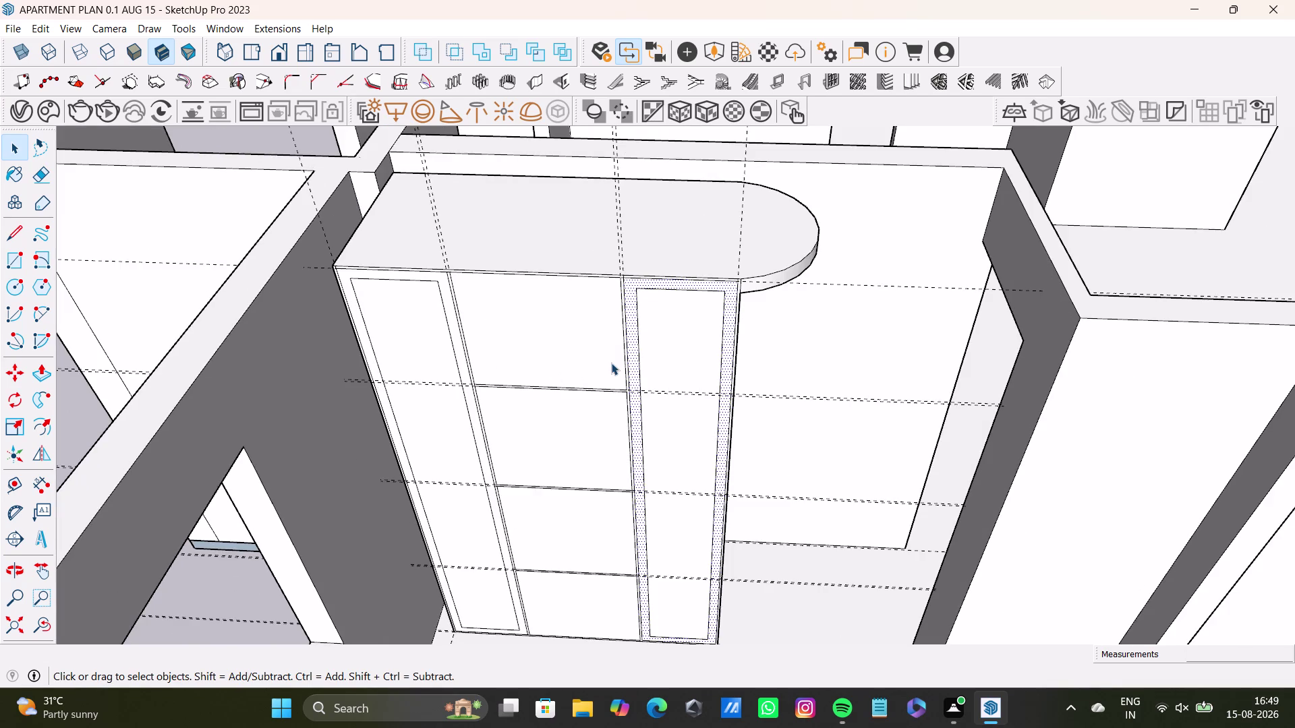
scroll(down, 3)
middle_drag(611, 363, 673, 376)
scroll(up, 3)
middle_drag(545, 346, 549, 368)
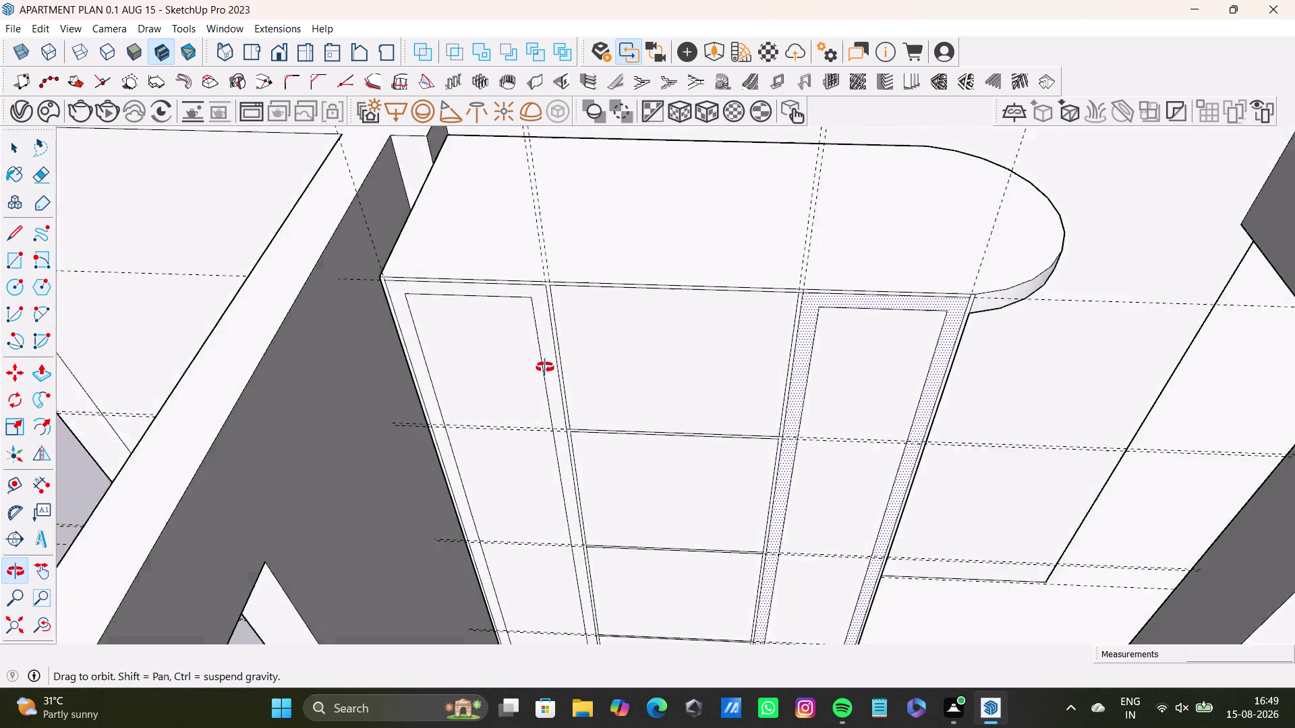
middle_drag(548, 367, 517, 354)
Push the inner panels of the left and right framed strips inward.
click(530, 332)
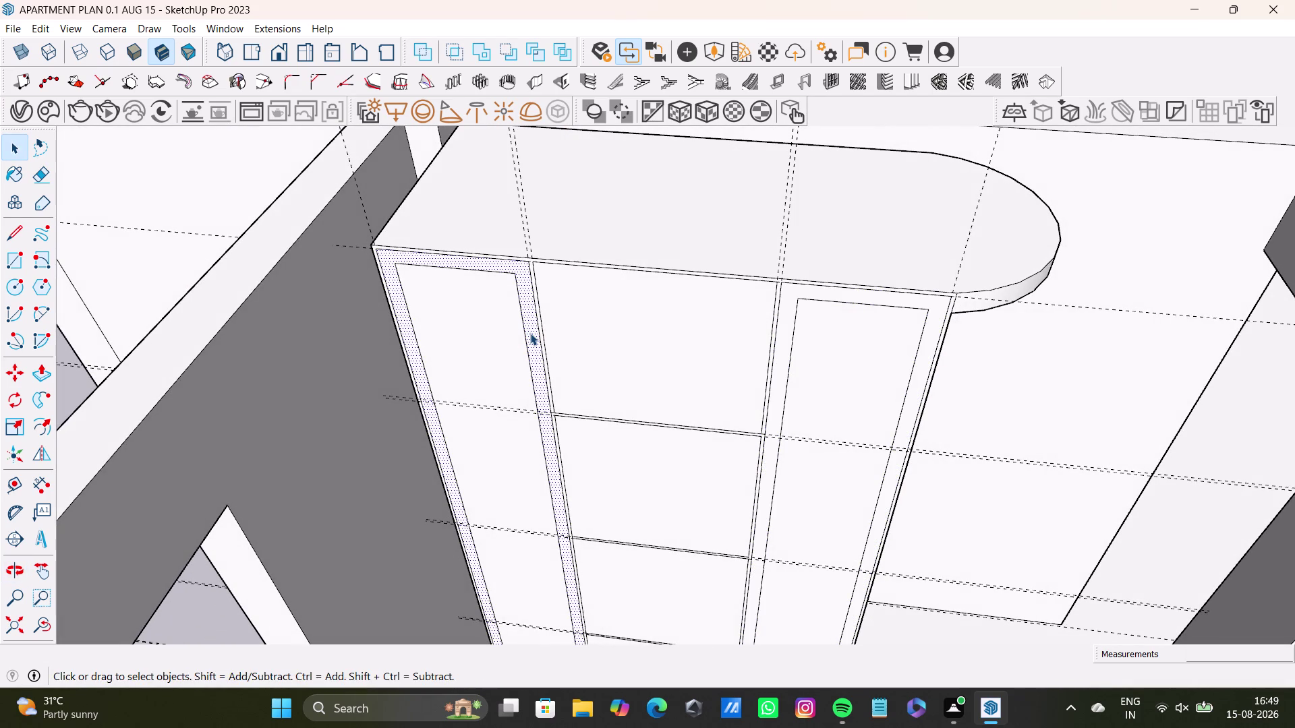
key(bracketleft)
click(530, 333)
key(p)
click(531, 334)
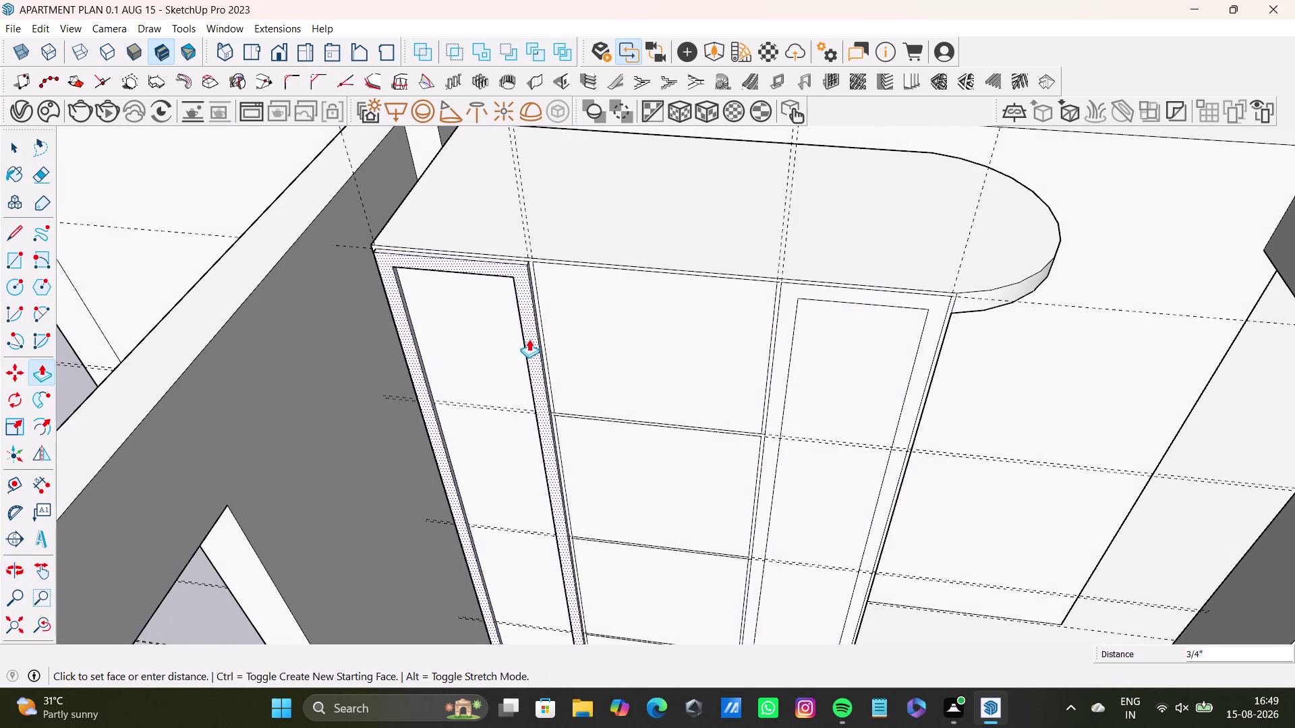
click(526, 340)
key(space)
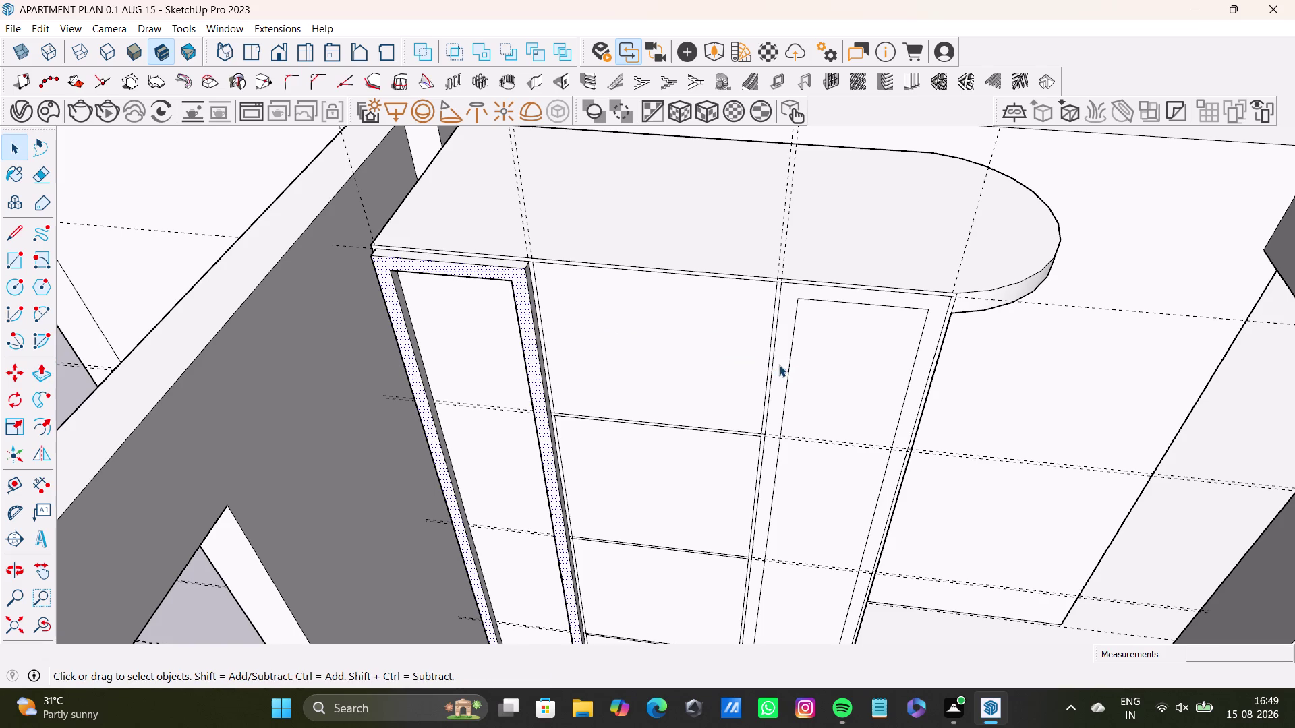
click(778, 365)
key(p)
click(779, 365)
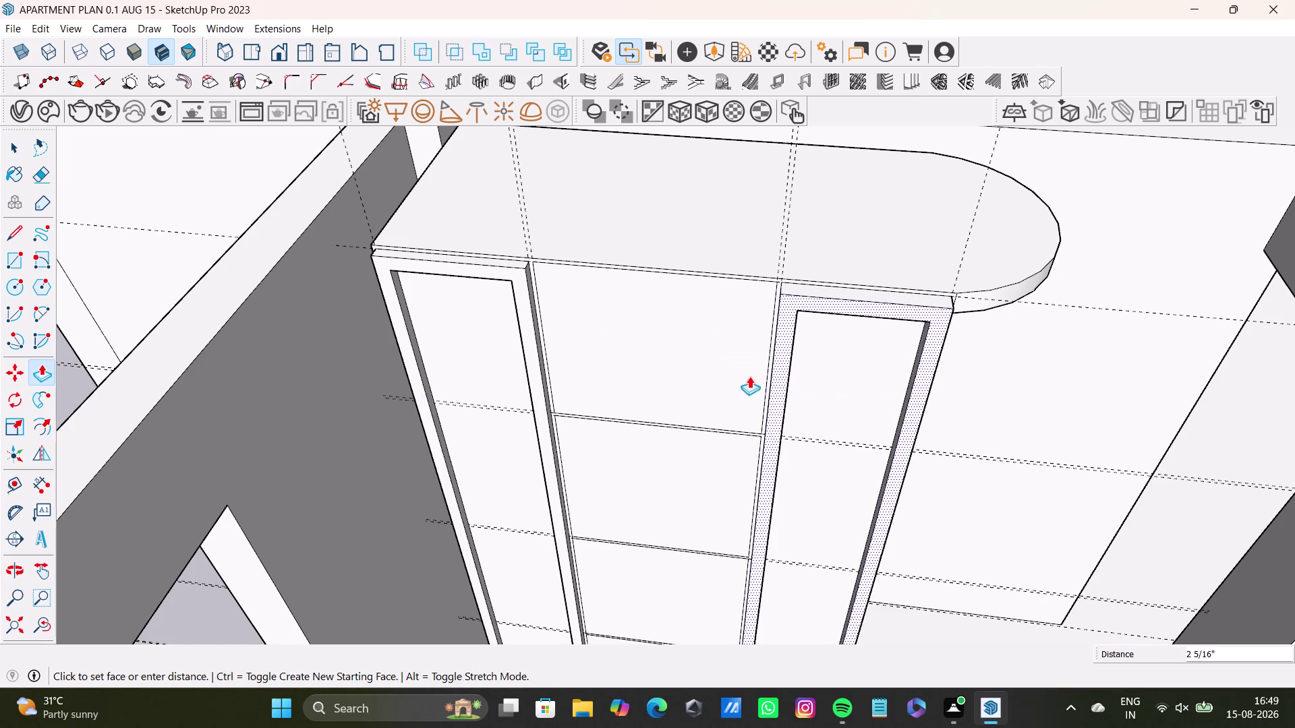
click(532, 347)
key(space)
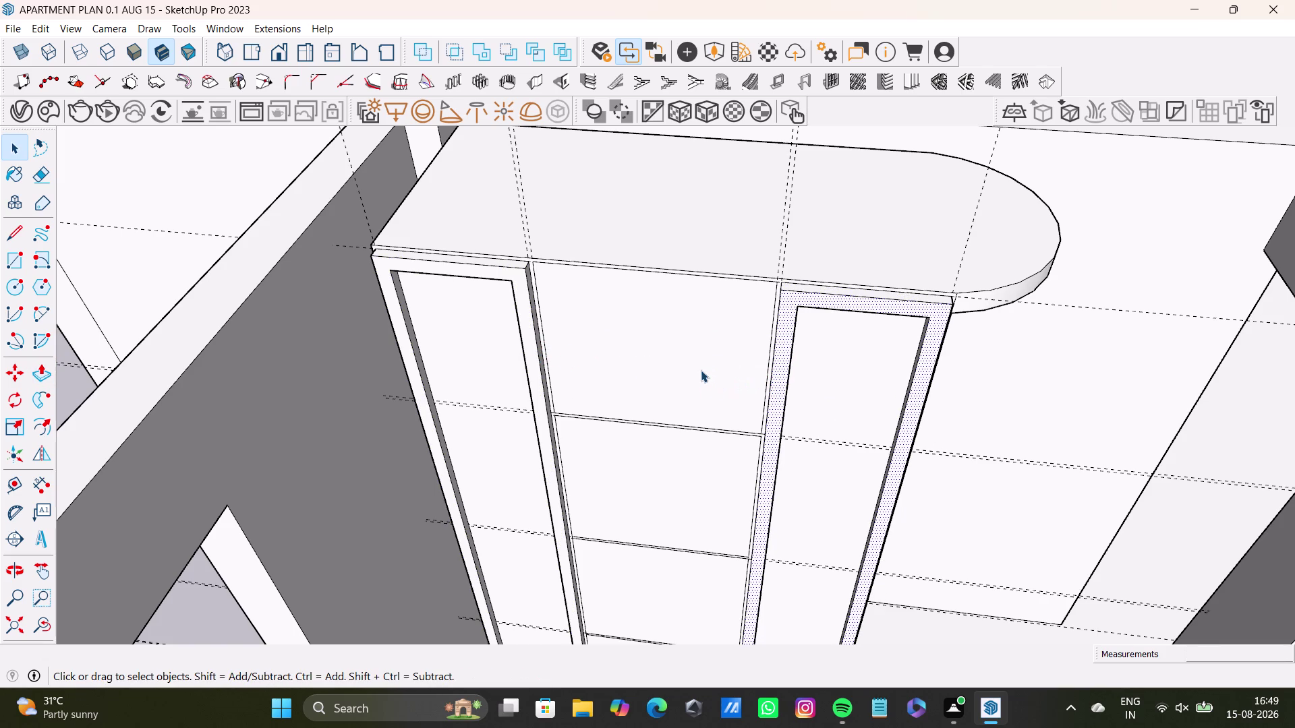
Push the top drawer front back into the frame.
scroll(down, 3)
middle_drag(644, 412, 650, 381)
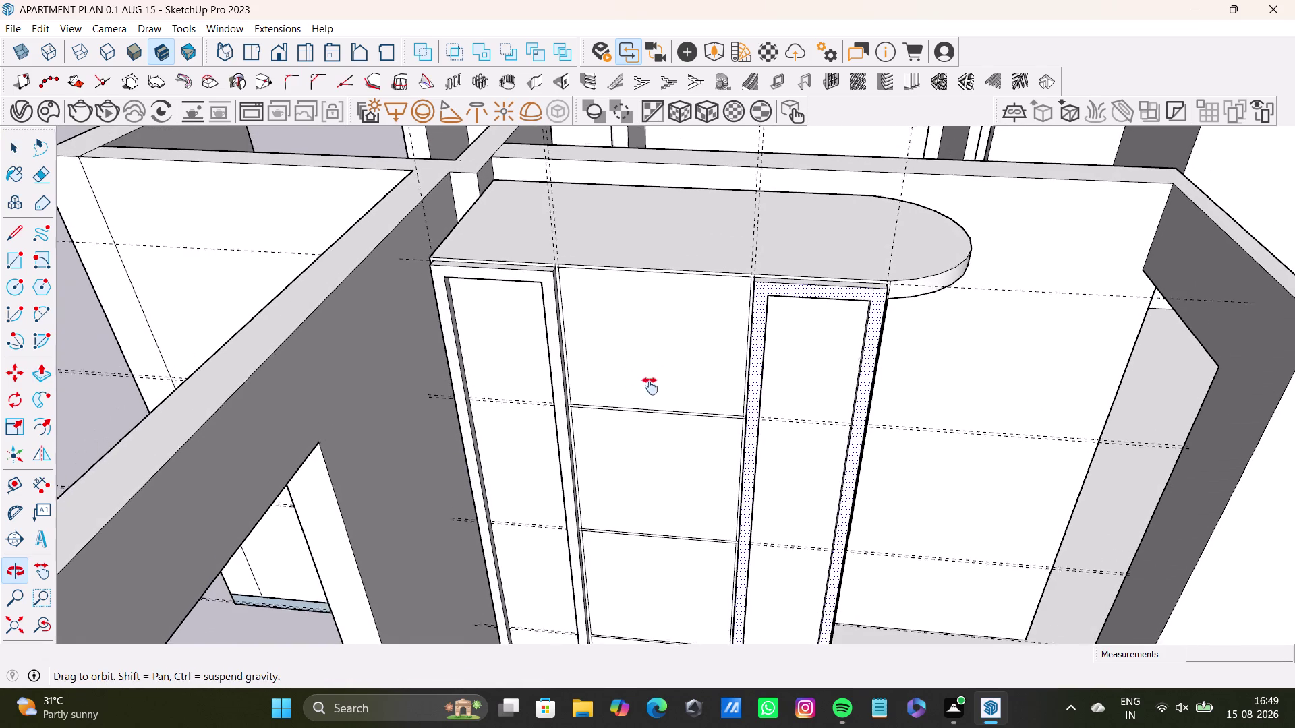
middle_drag(650, 380, 650, 386)
click(667, 355)
middle_drag(668, 393, 629, 387)
key(p)
drag(669, 316, 727, 342)
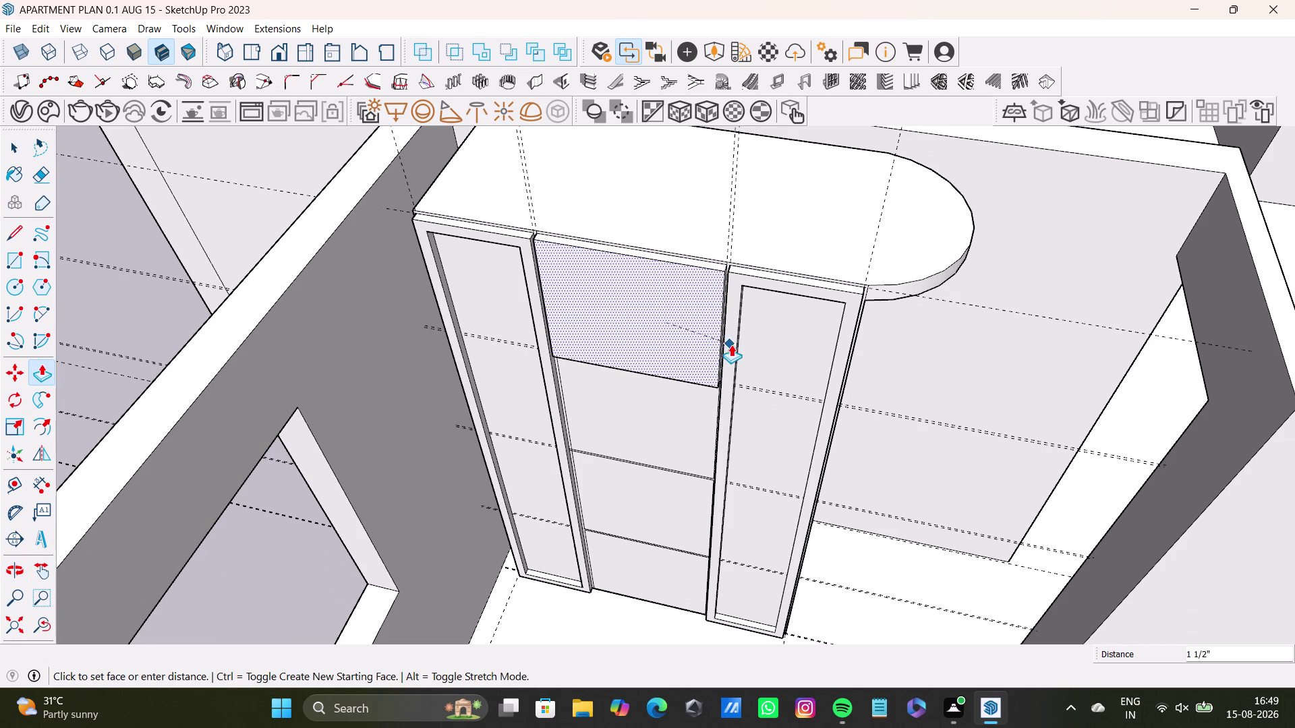
drag(727, 342, 736, 347)
key(space)
Push the second and third drawer fronts inward to the same inset.
click(691, 411)
key(p)
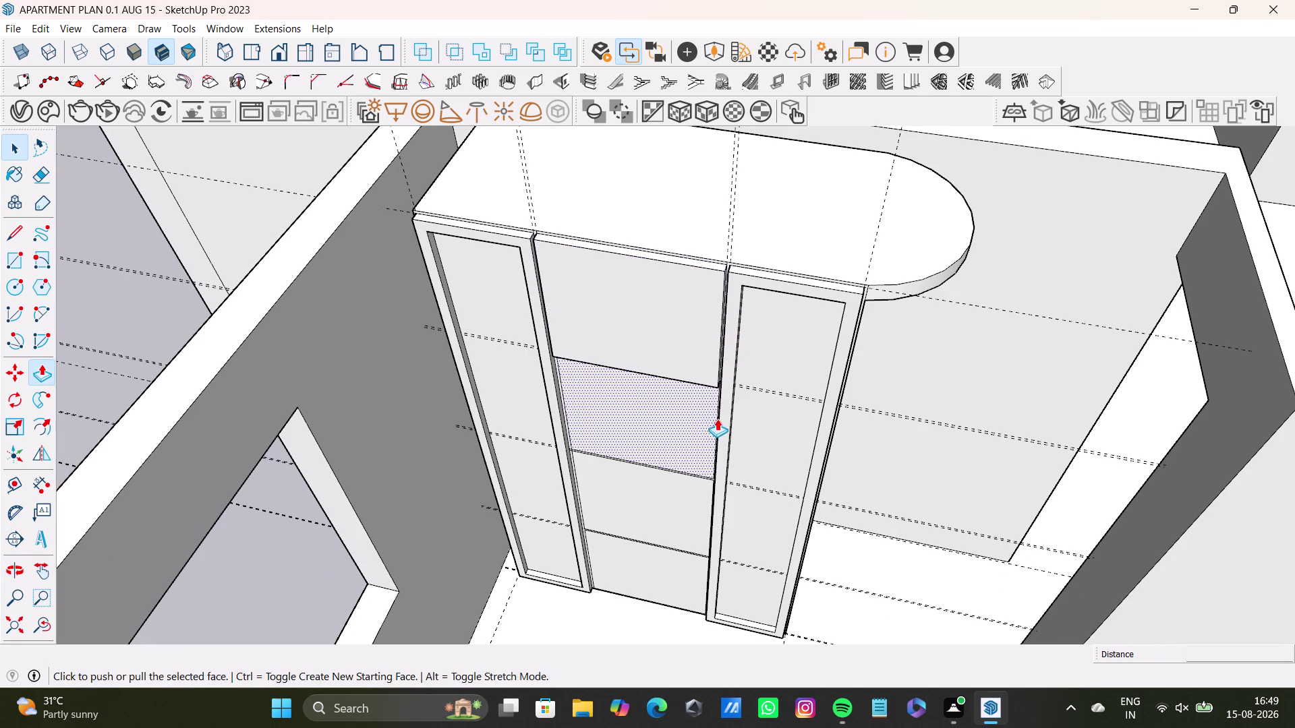
drag(691, 423, 722, 422)
key(space)
click(678, 500)
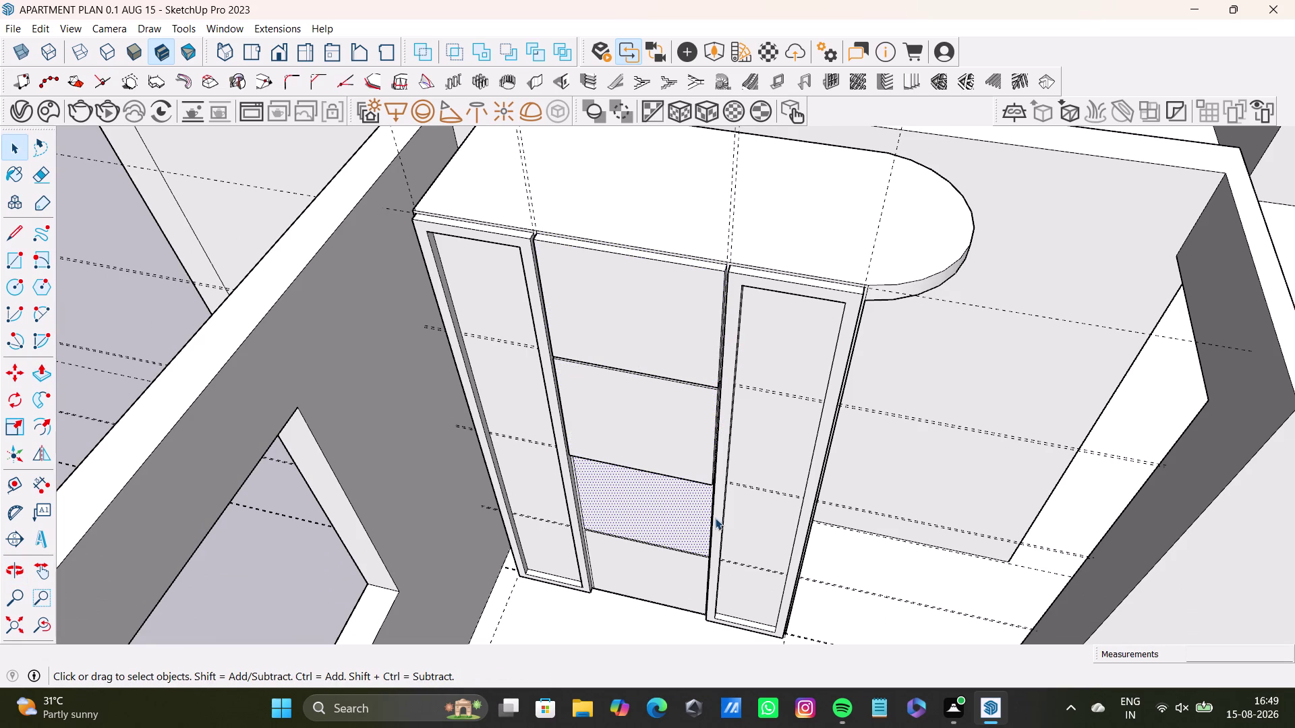
key(p)
drag(686, 517, 730, 515)
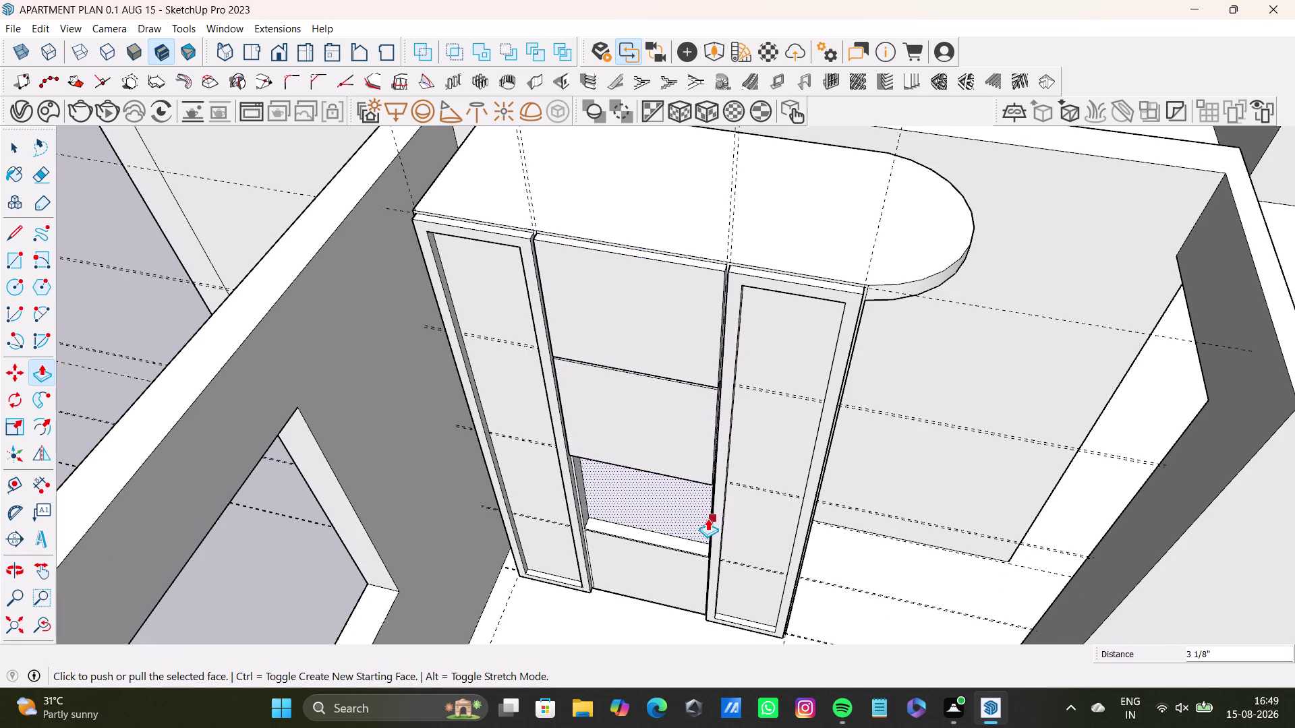
key(ctrl+z)
click(686, 515)
click(717, 532)
key(space)
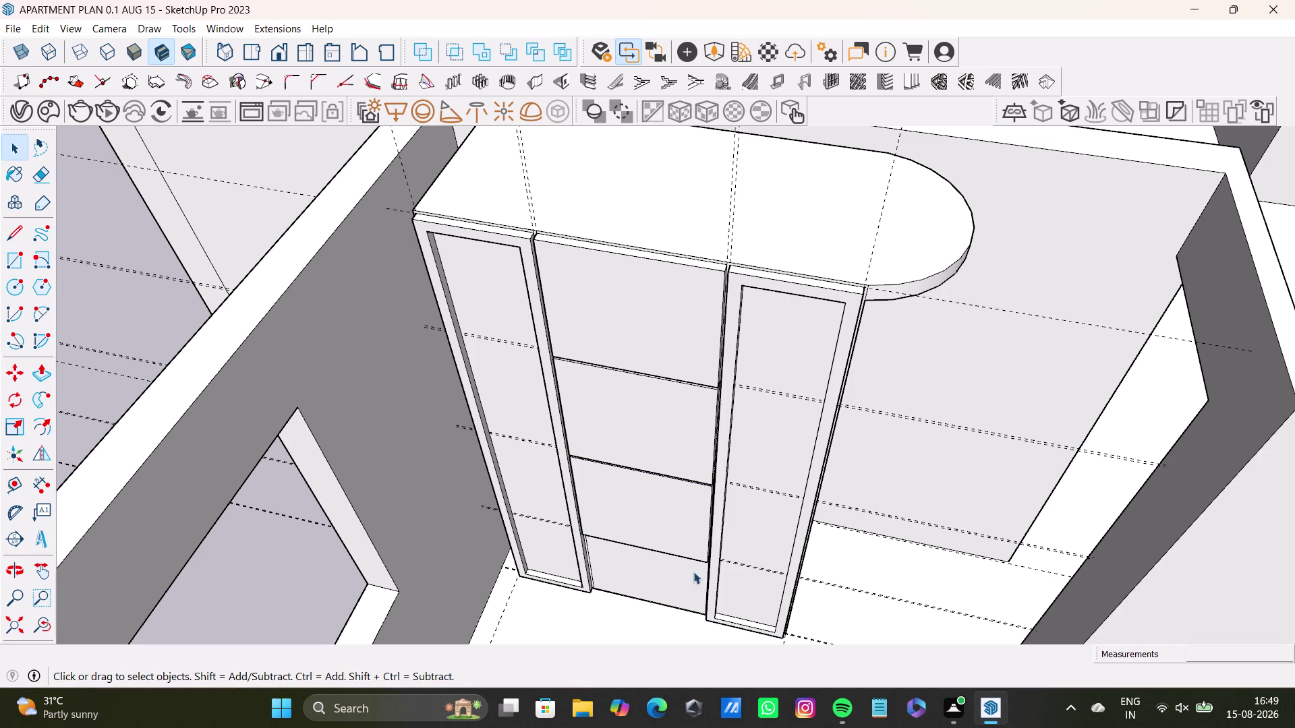
Begin pushing the bottom drawer front inward.
middle_drag(694, 572, 746, 491)
key(space)
click(690, 577)
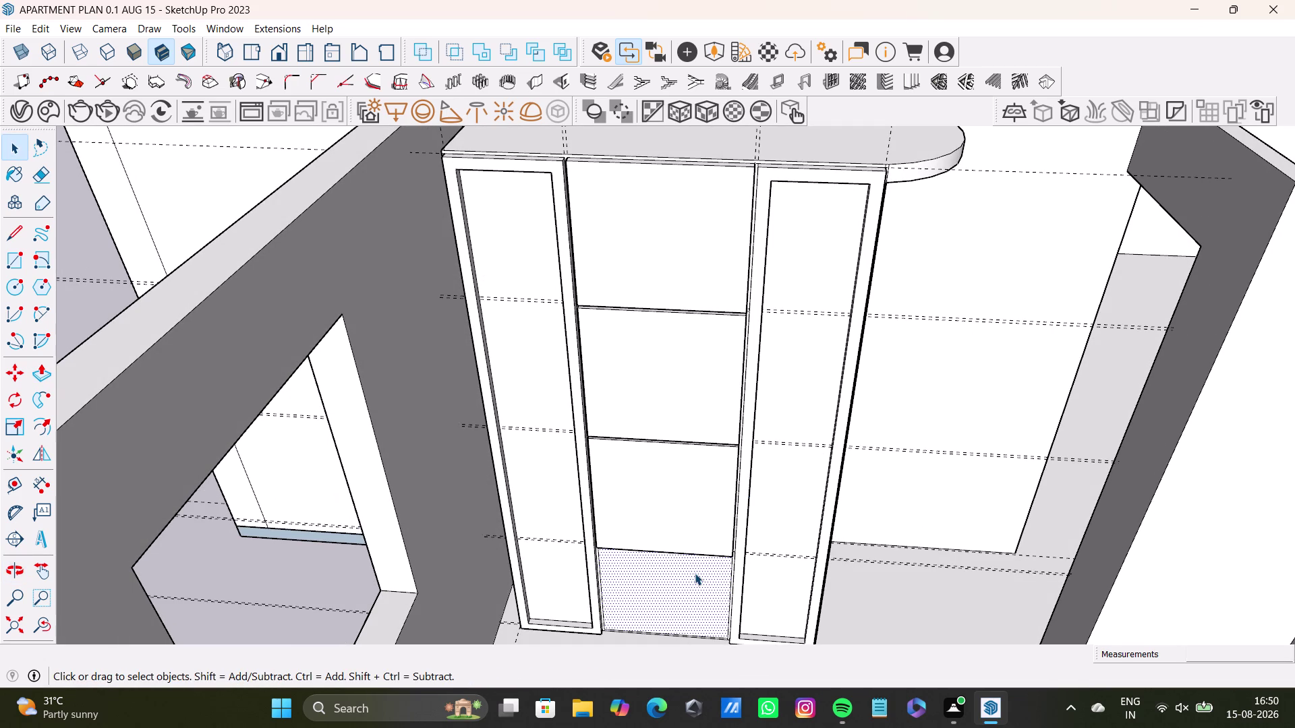
key(p)
drag(694, 573, 736, 581)
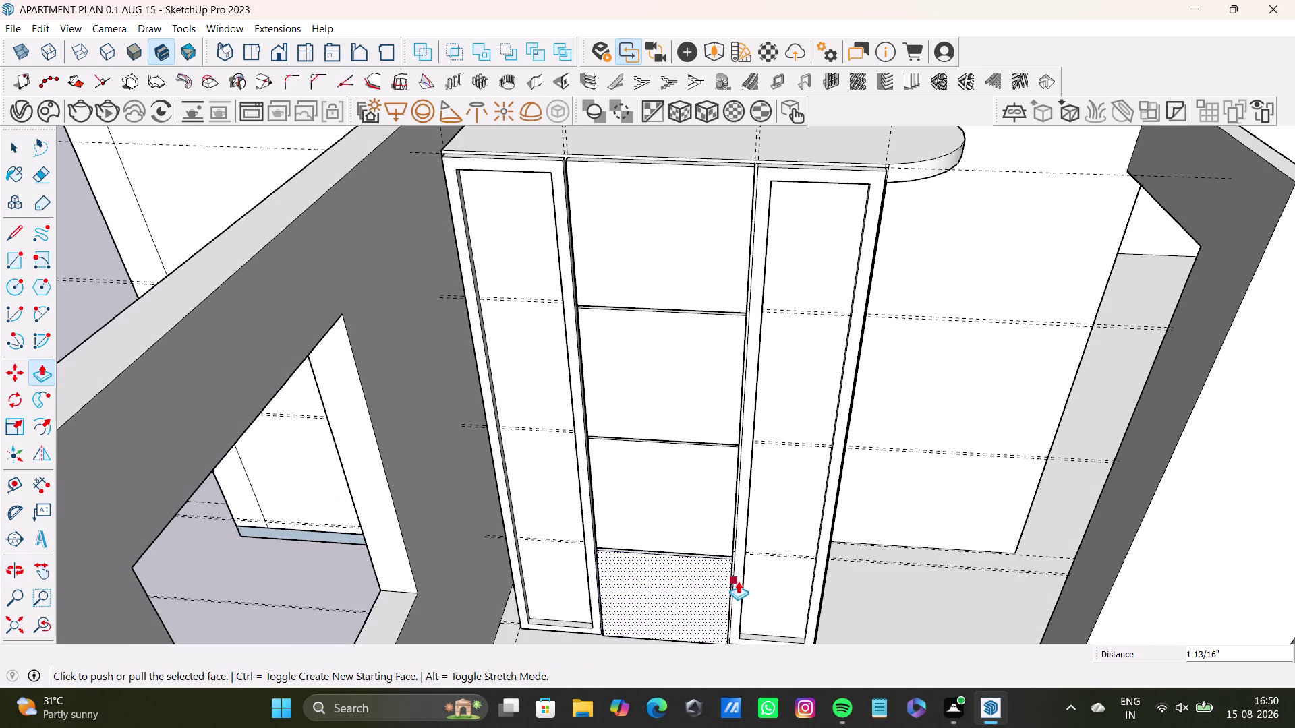
scroll(up, 3)
middle_click(738, 601)
scroll(up, 3)
middle_drag(732, 576, 773, 600)
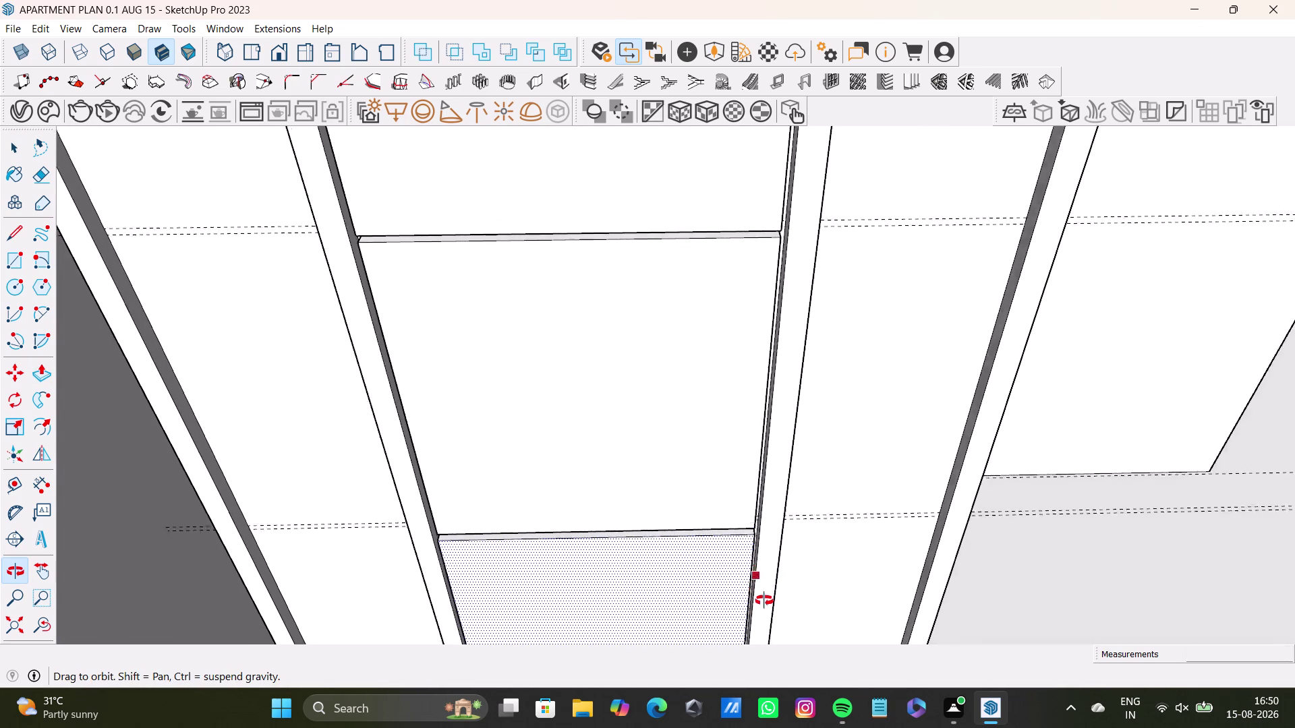
middle_drag(773, 600, 697, 575)
scroll(down, 3)
middle_drag(696, 473, 713, 590)
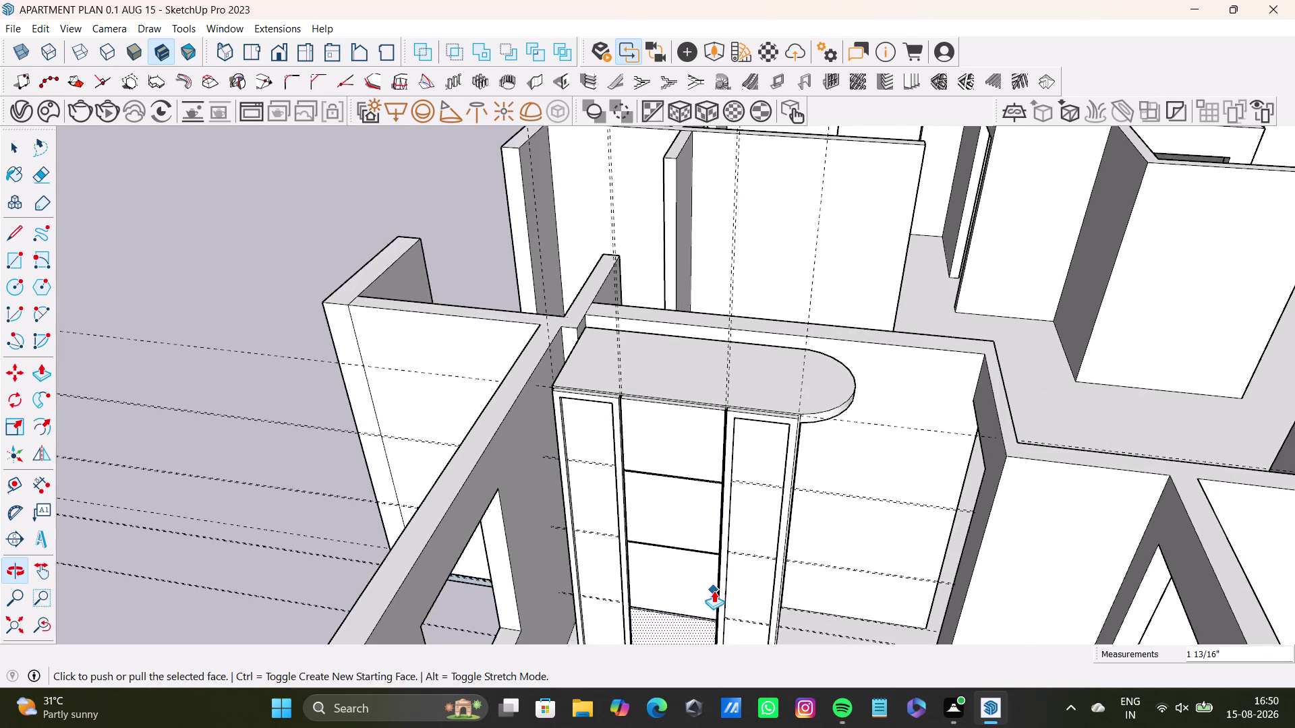
scroll(up, 3)
middle_drag(694, 522, 657, 485)
middle_drag(661, 484, 685, 529)
scroll(down, 3)
middle_drag(690, 527, 665, 400)
middle_drag(683, 395, 673, 471)
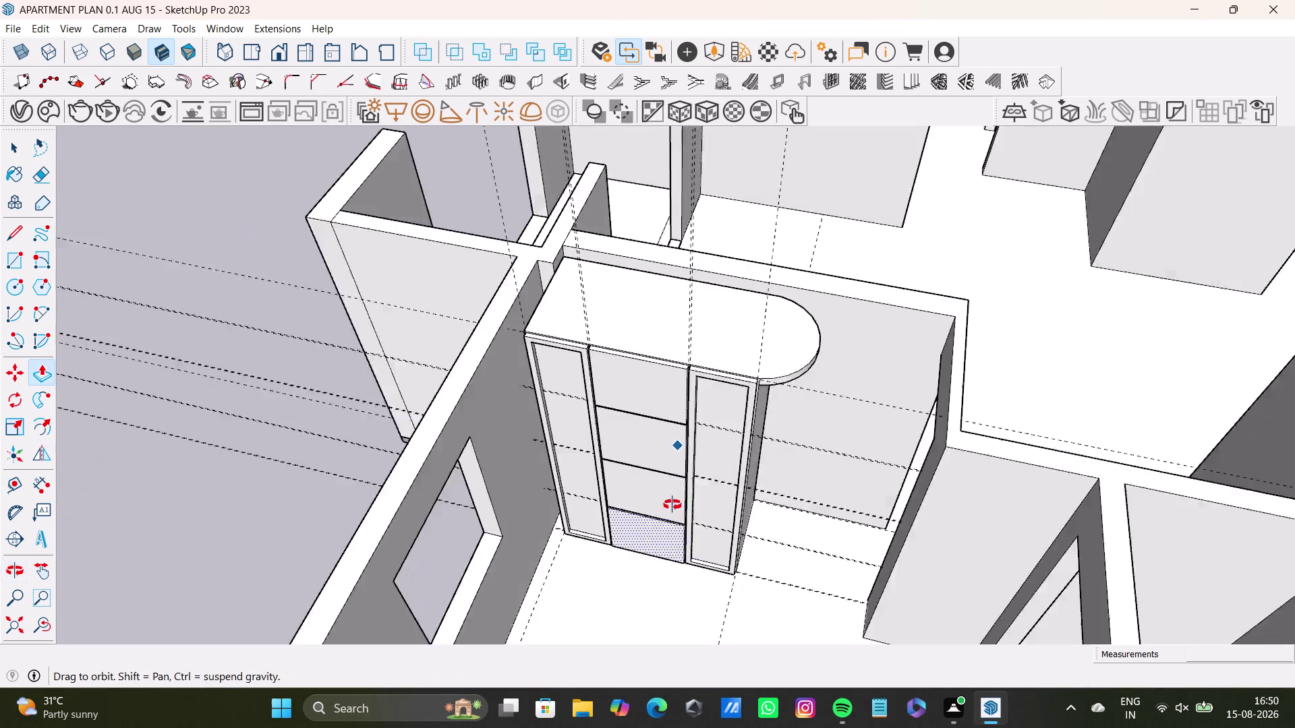
middle_drag(672, 471, 444, 534)
scroll(up, 3)
middle_drag(750, 555, 585, 370)
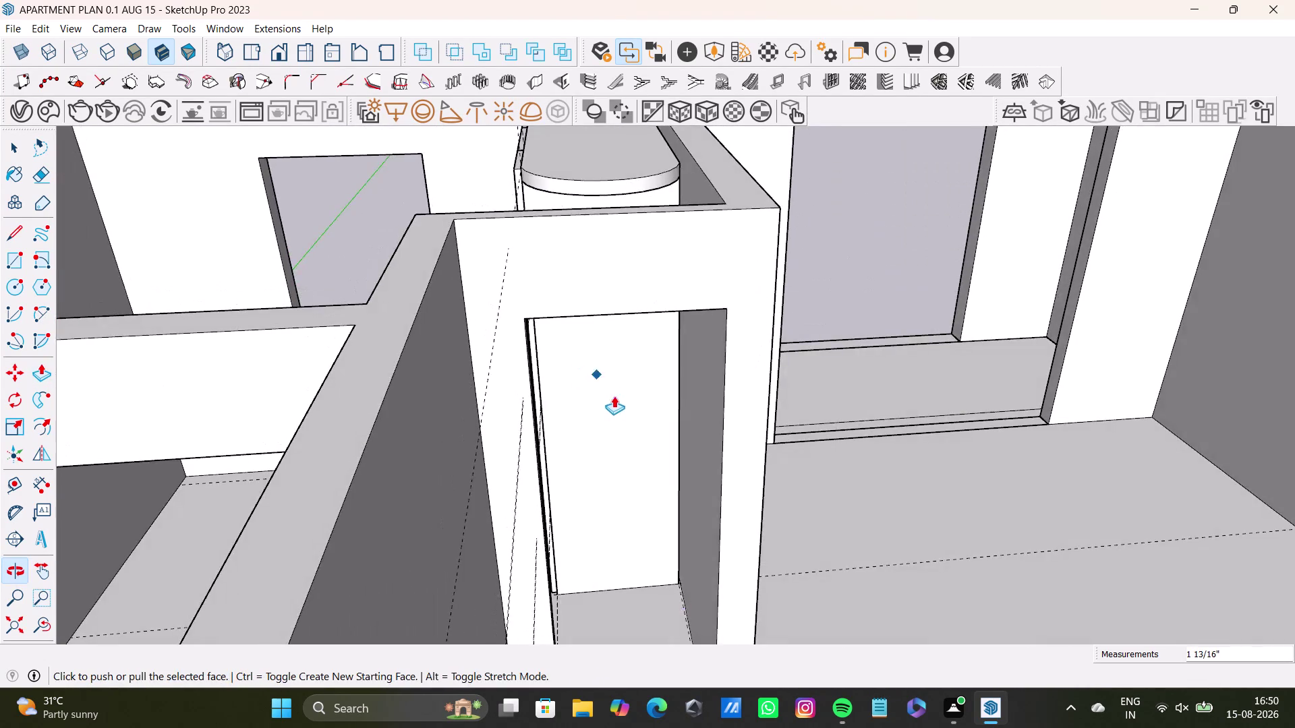
scroll(up, 3)
middle_drag(620, 391, 634, 613)
middle_drag(640, 602, 639, 366)
scroll(down, 3)
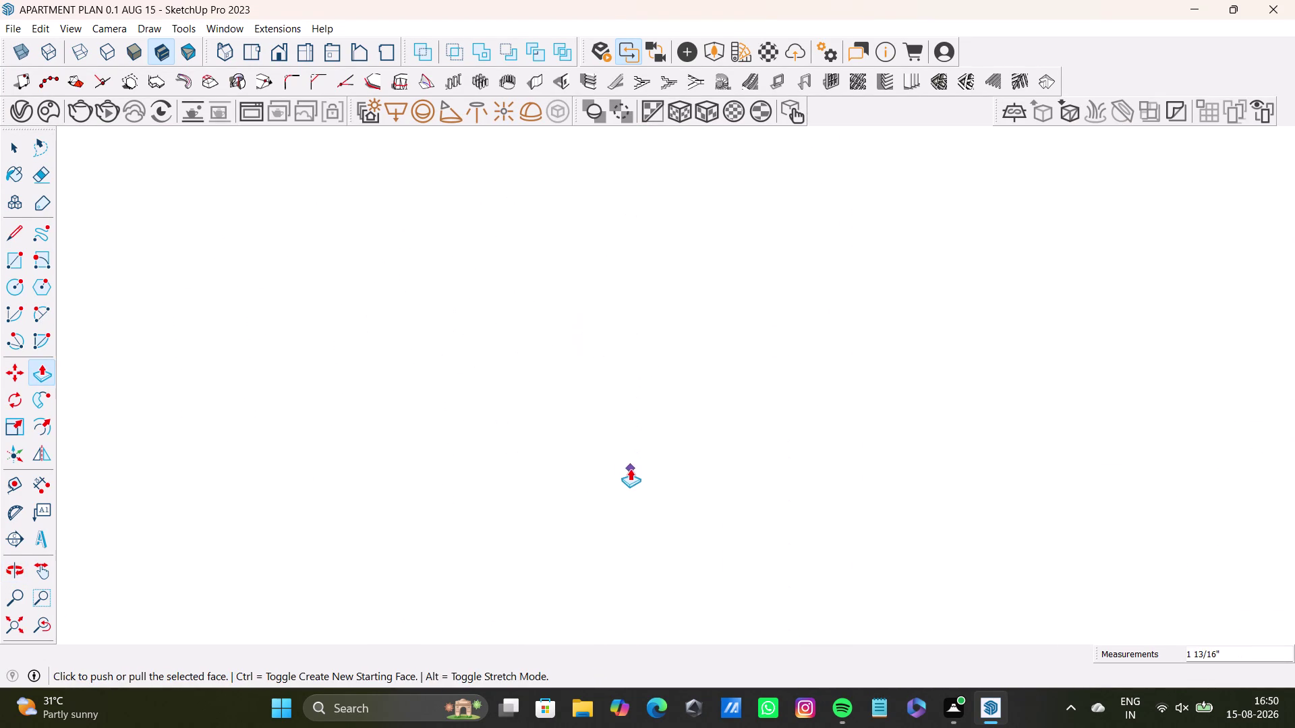
middle_click(629, 469)
click(11, 628)
scroll(up, 3)
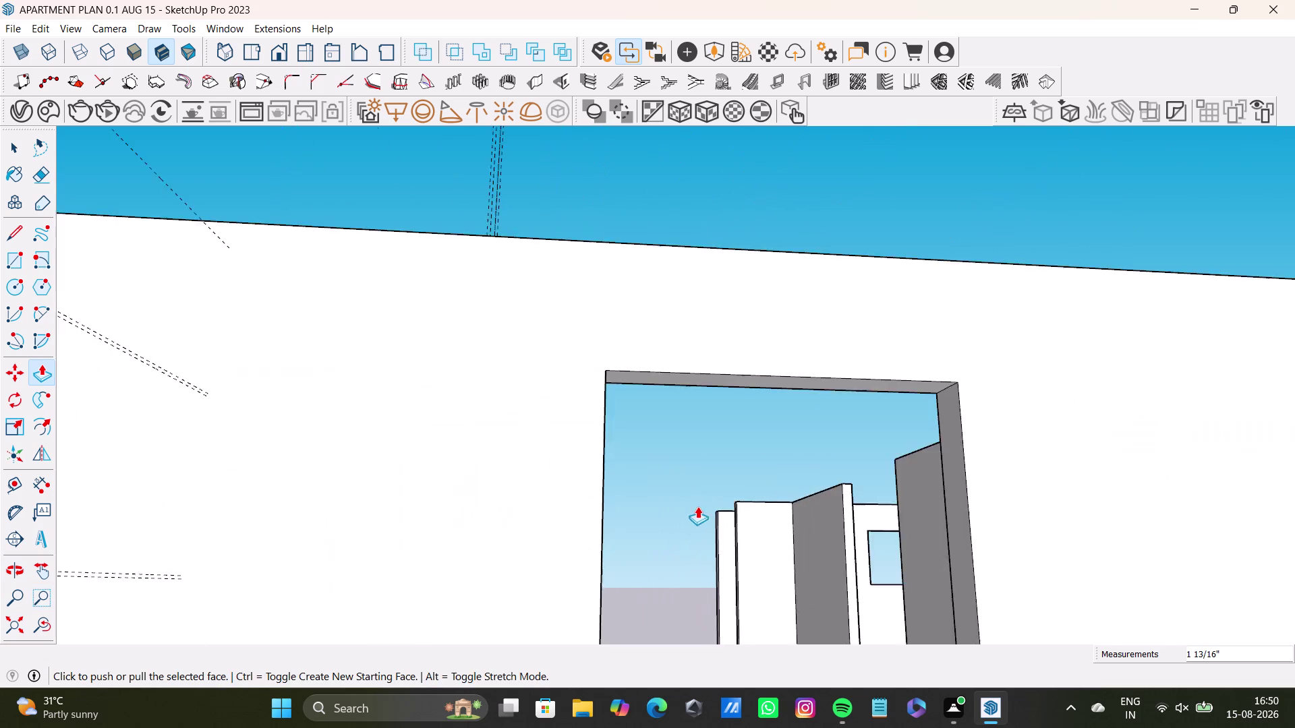
scroll(up, 3)
middle_drag(680, 532, 526, 724)
scroll(up, 3)
middle_drag(493, 519, 668, 537)
scroll(up, 3)
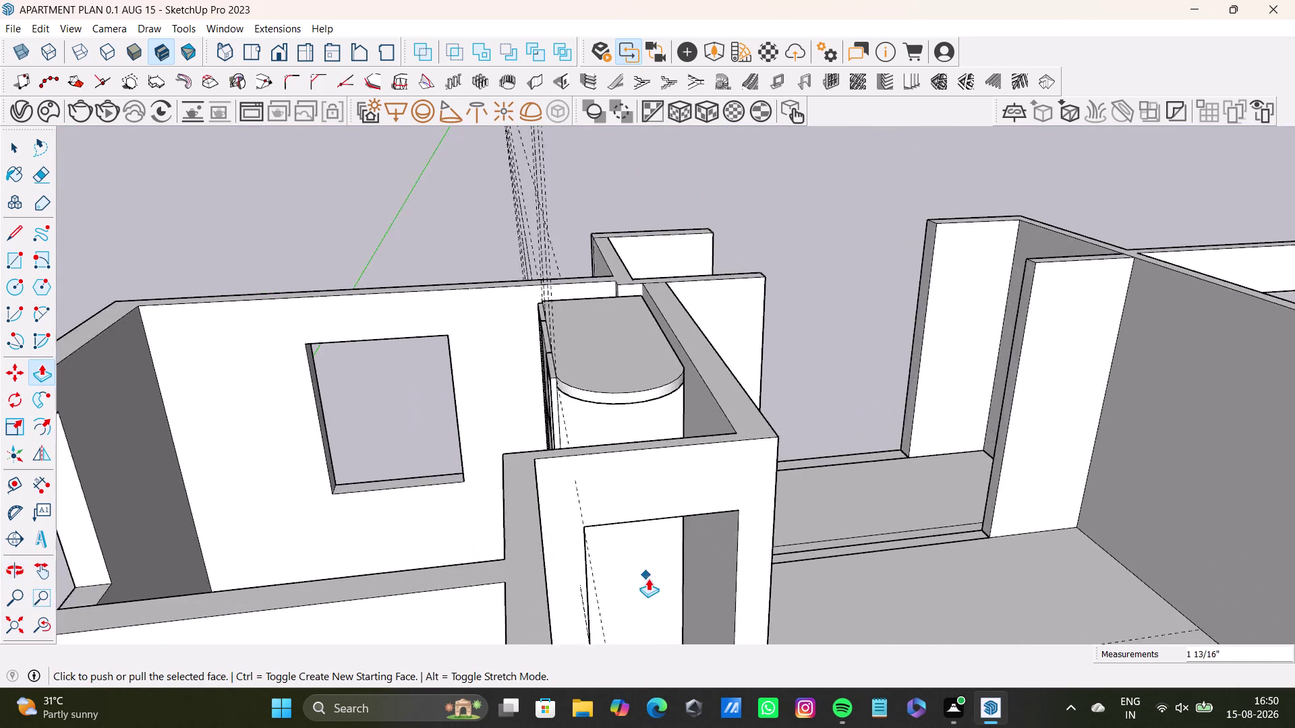
scroll(up, 3)
middle_drag(658, 566, 599, 588)
scroll(up, 3)
middle_drag(596, 560, 623, 350)
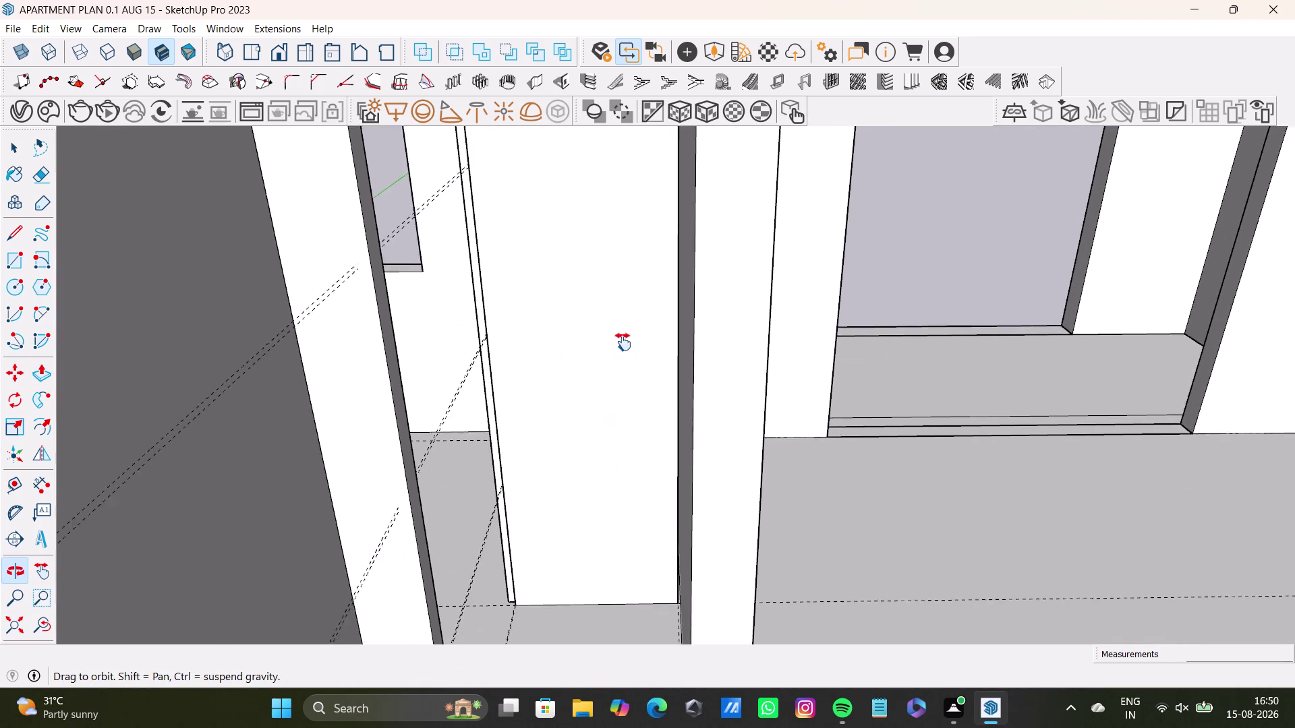
middle_drag(623, 349, 611, 489)
middle_drag(612, 489, 638, 348)
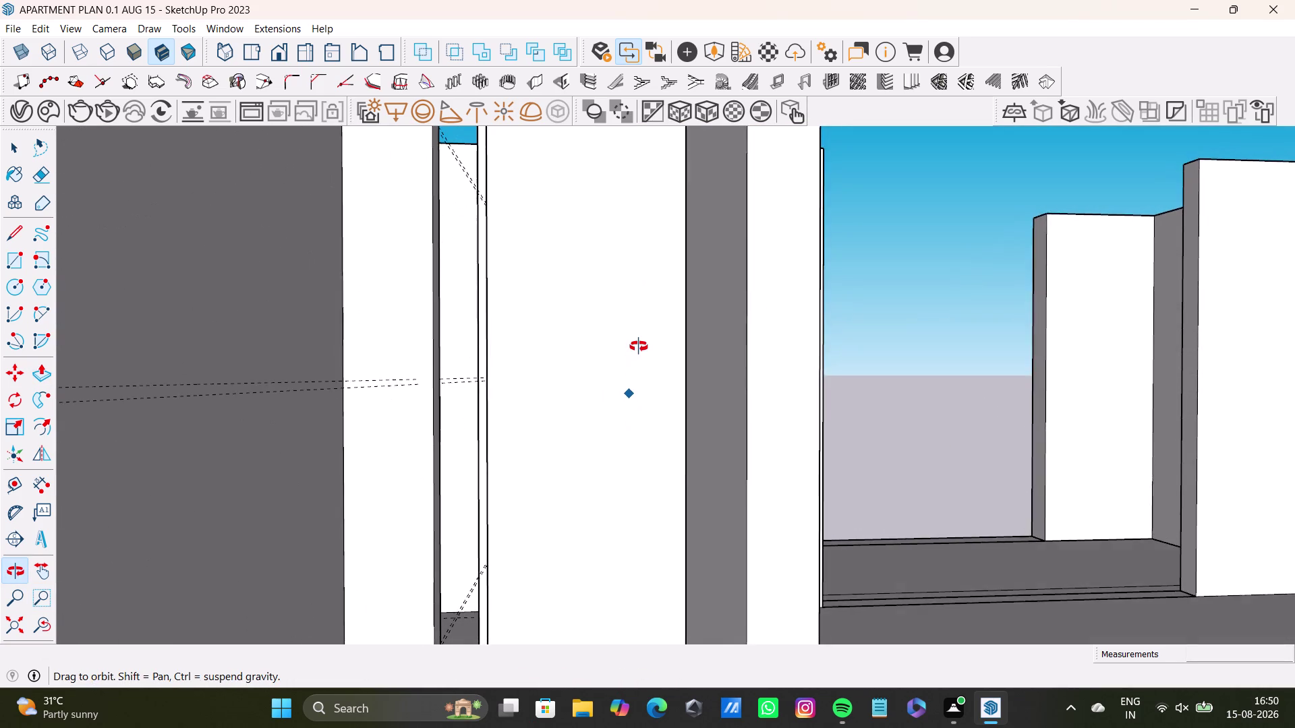
middle_drag(639, 348, 645, 377)
scroll(down, 3)
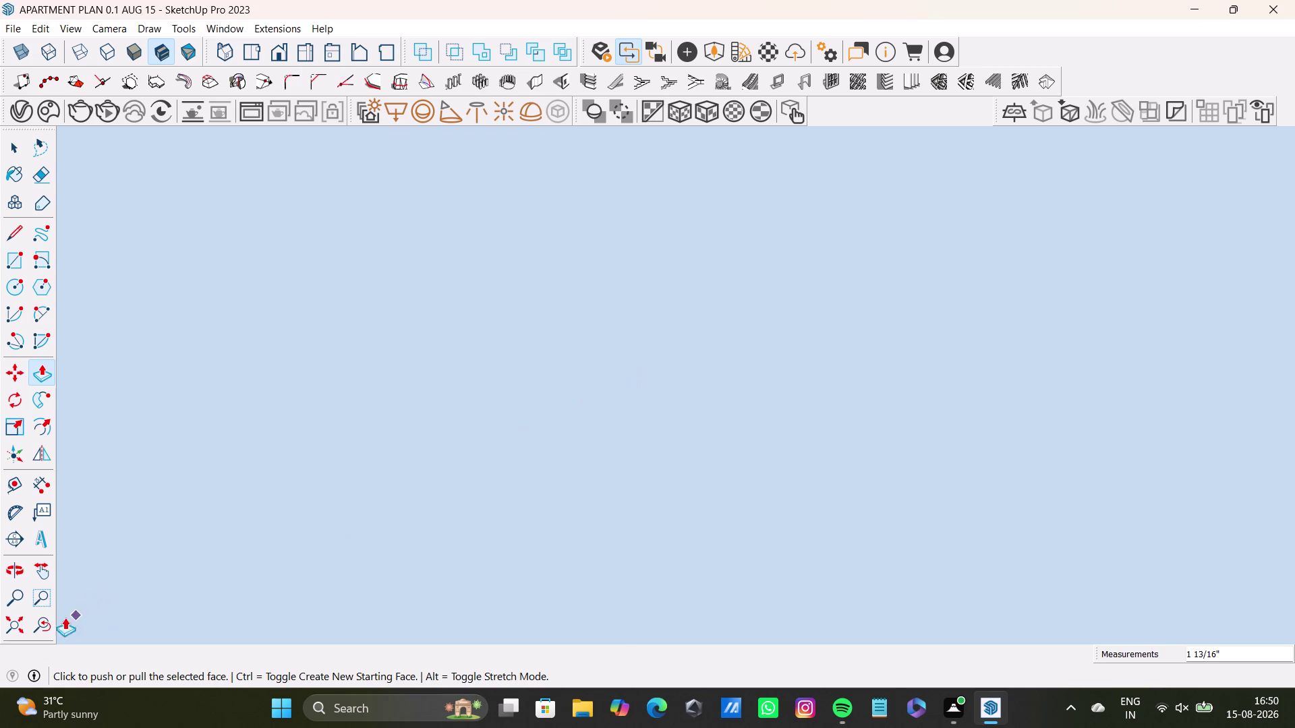
click(50, 618)
middle_drag(733, 360, 715, 483)
middle_drag(717, 476, 719, 454)
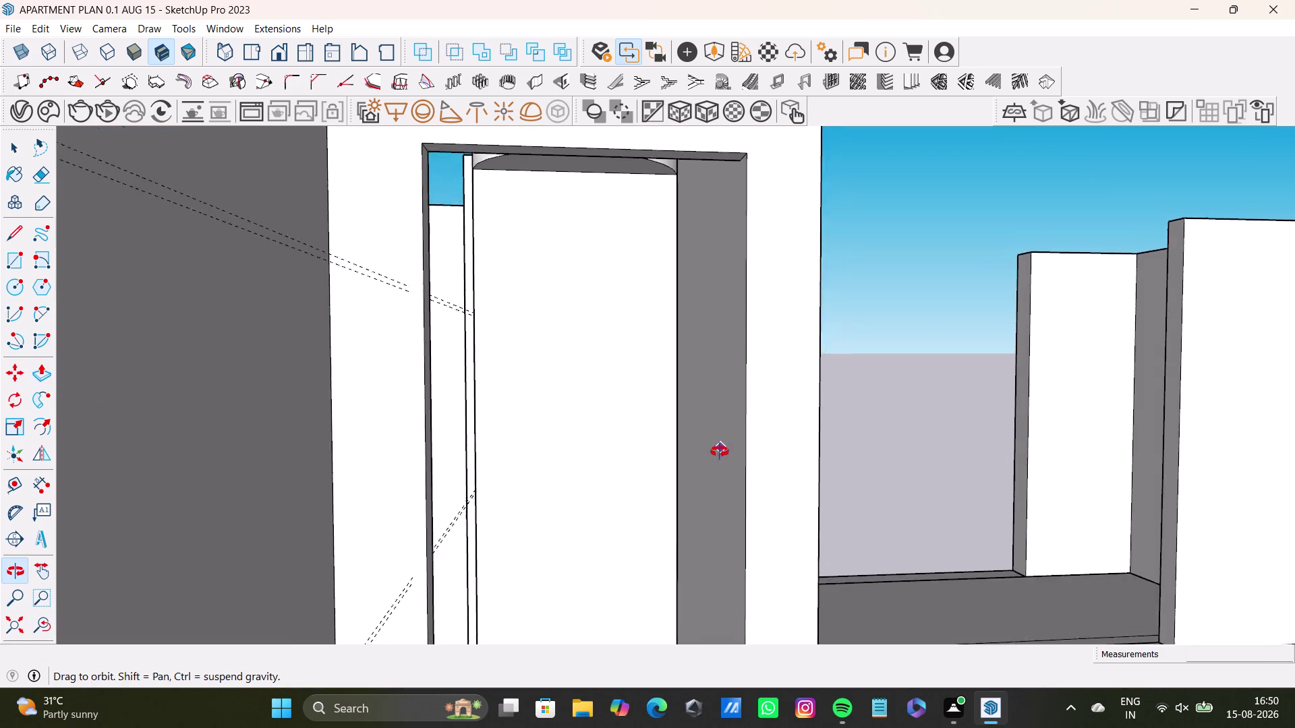
middle_drag(720, 454, 721, 447)
middle_drag(721, 450, 727, 412)
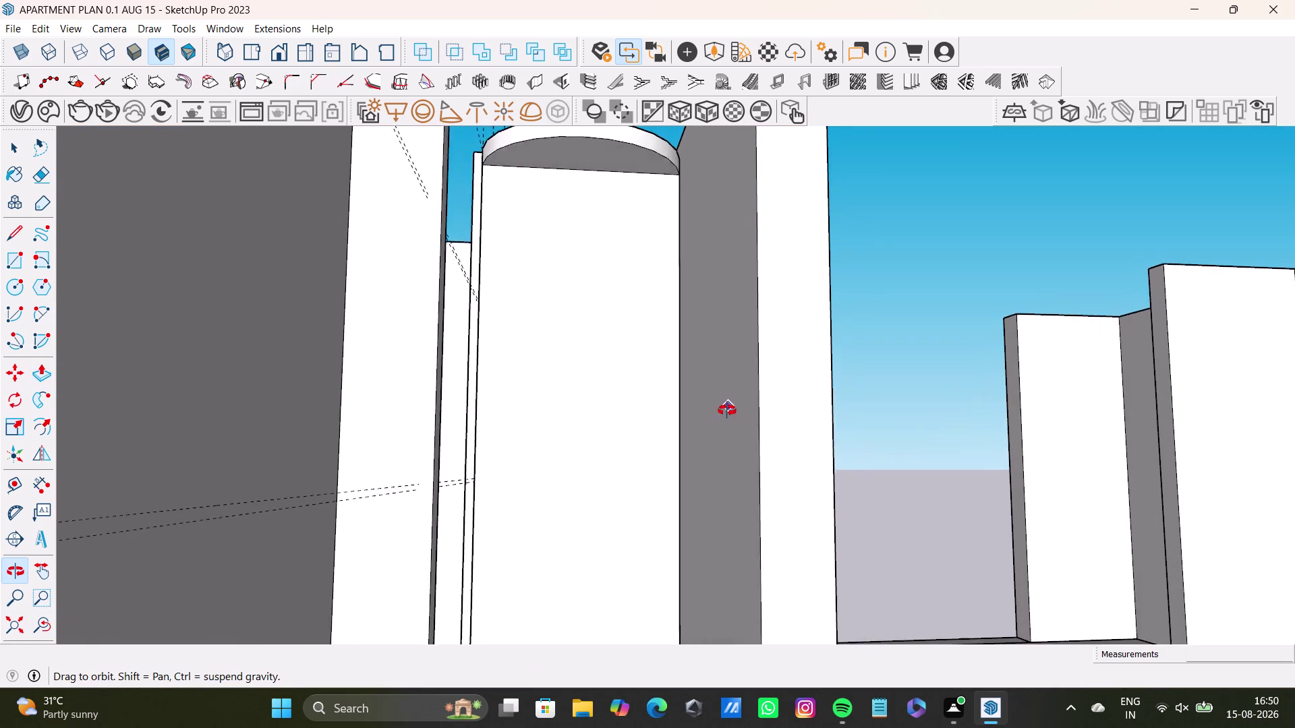
middle_drag(727, 412, 712, 376)
key(space)
Select the tall side panel face beneath the rounded top.
click(607, 419)
click(607, 419)
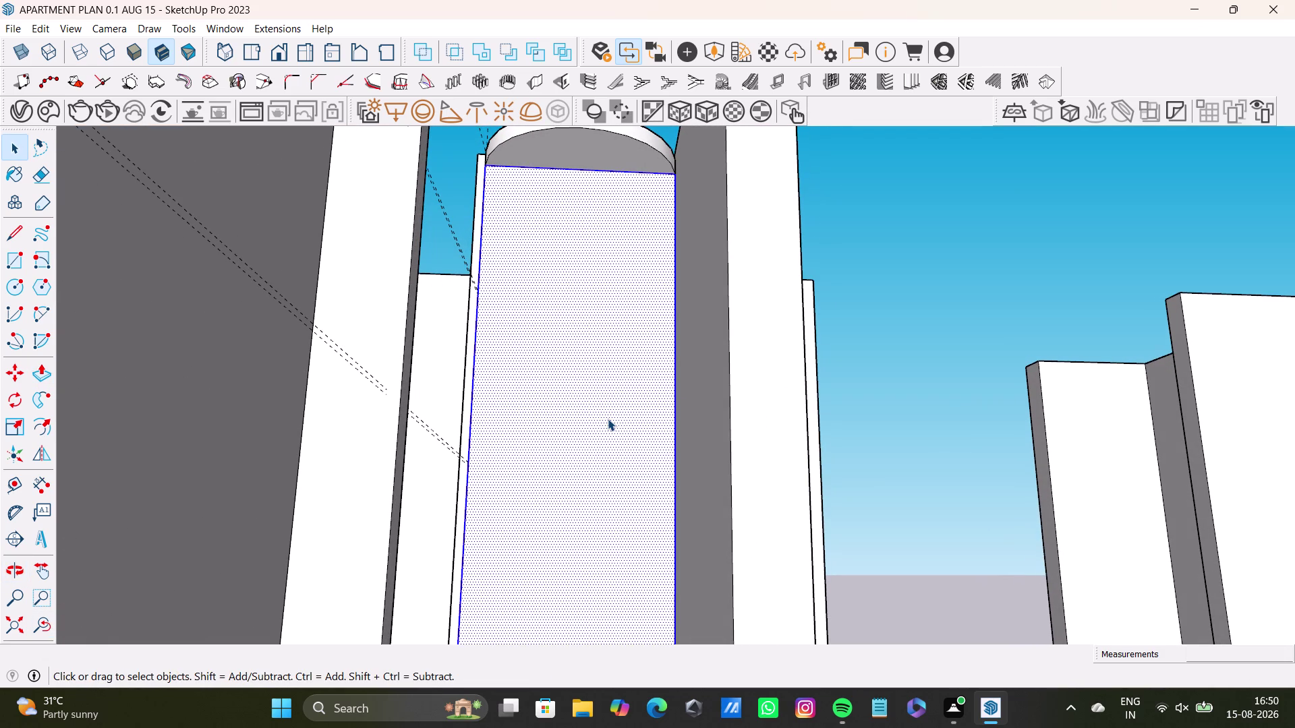
click(10, 258)
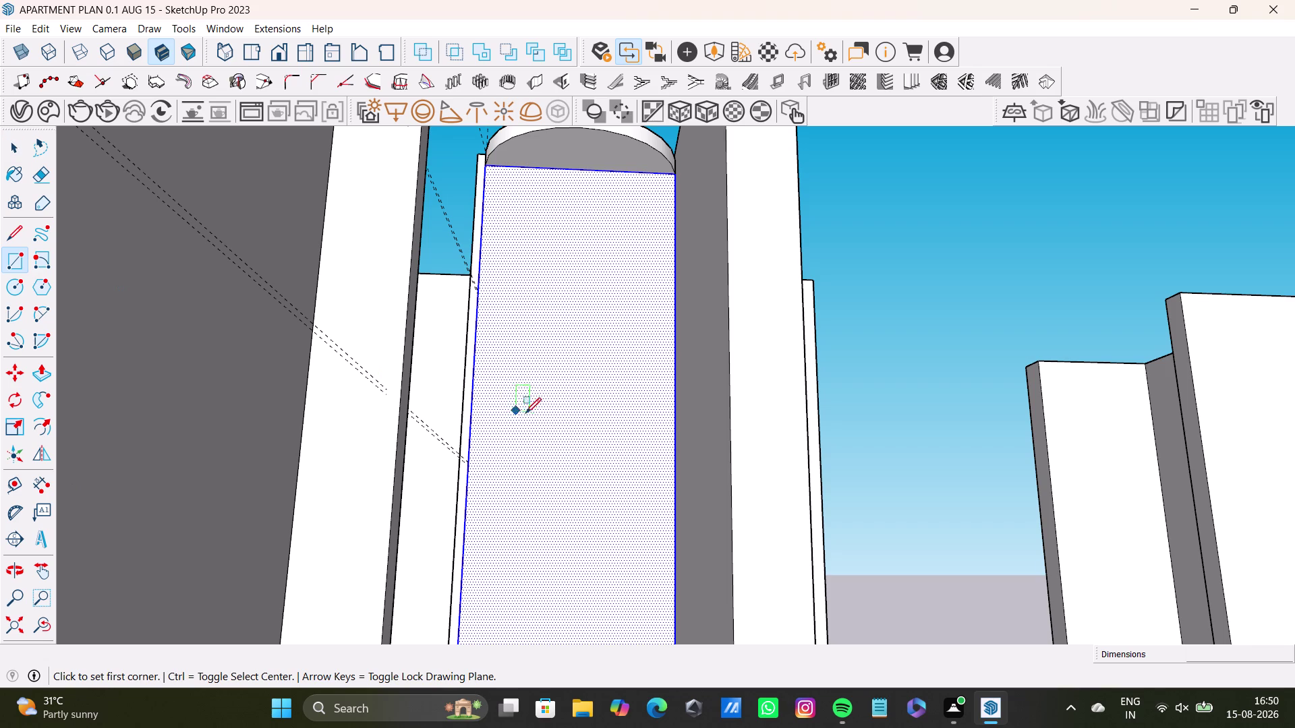
click(542, 418)
key(space)
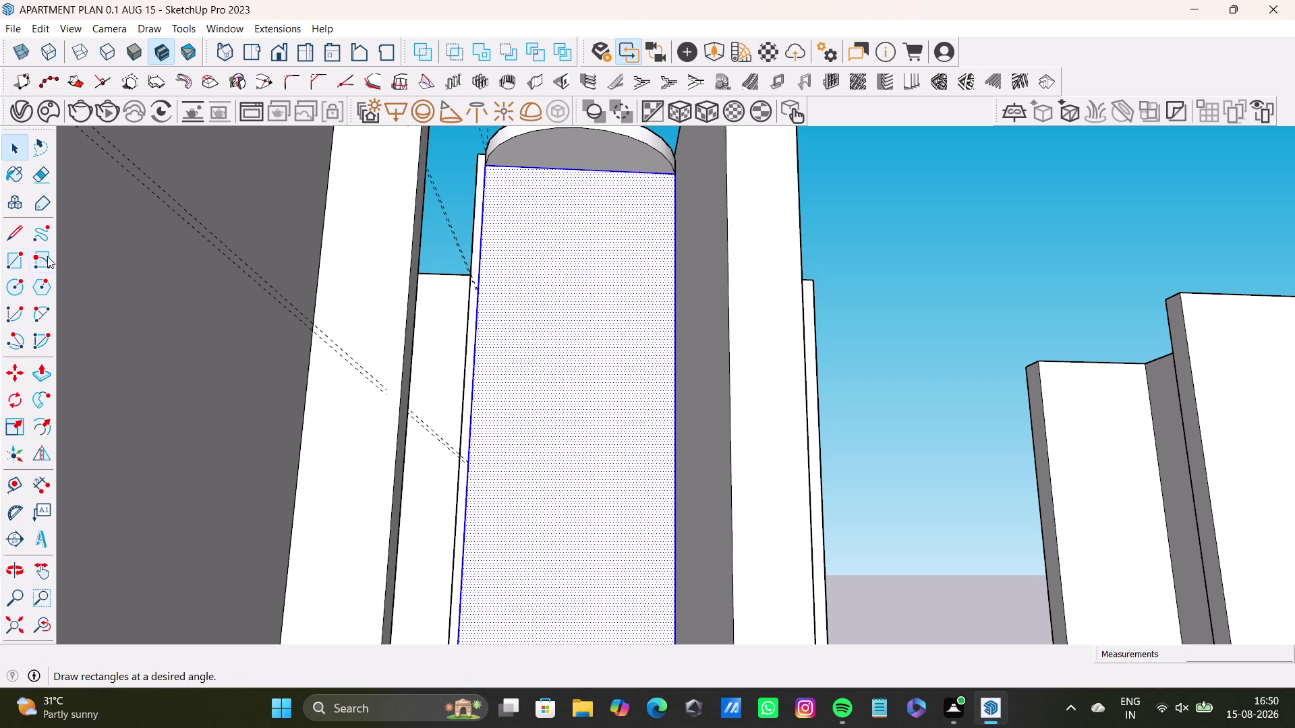
middle_drag(506, 429, 505, 381)
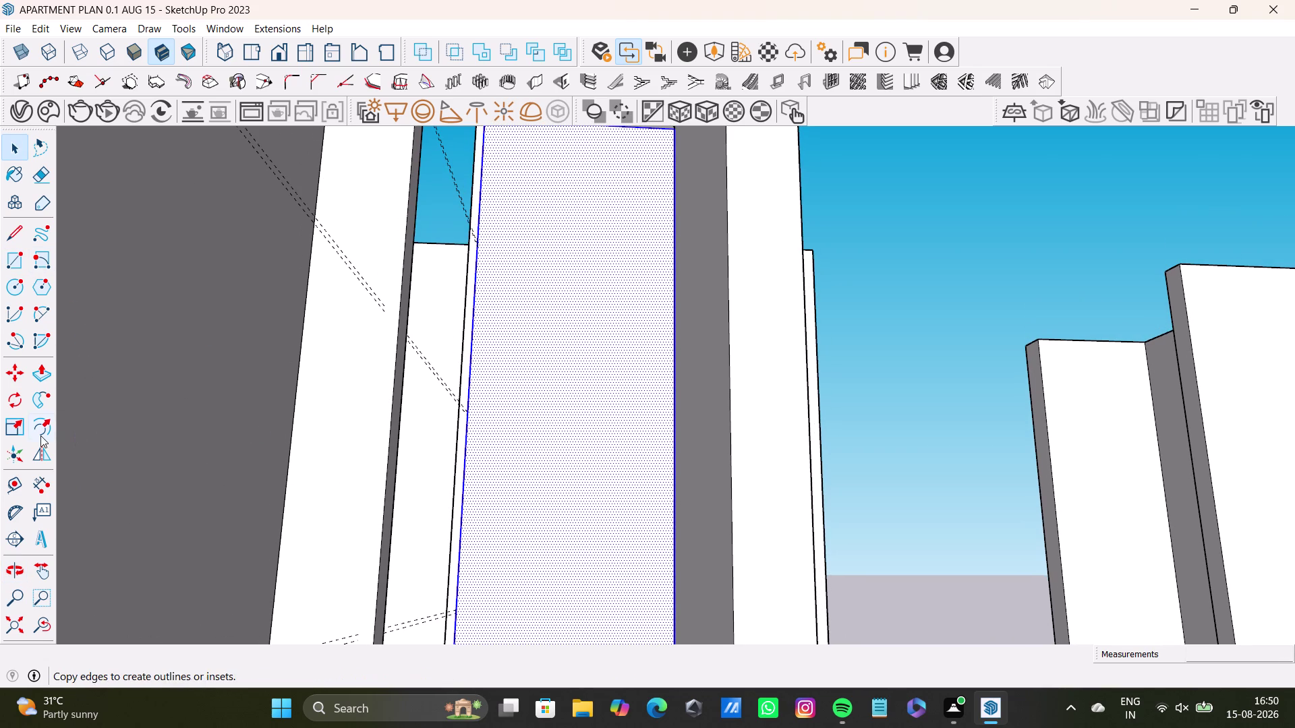
Offset the side panel's outline inward to form a border about two inches wide.
click(46, 425)
click(607, 472)
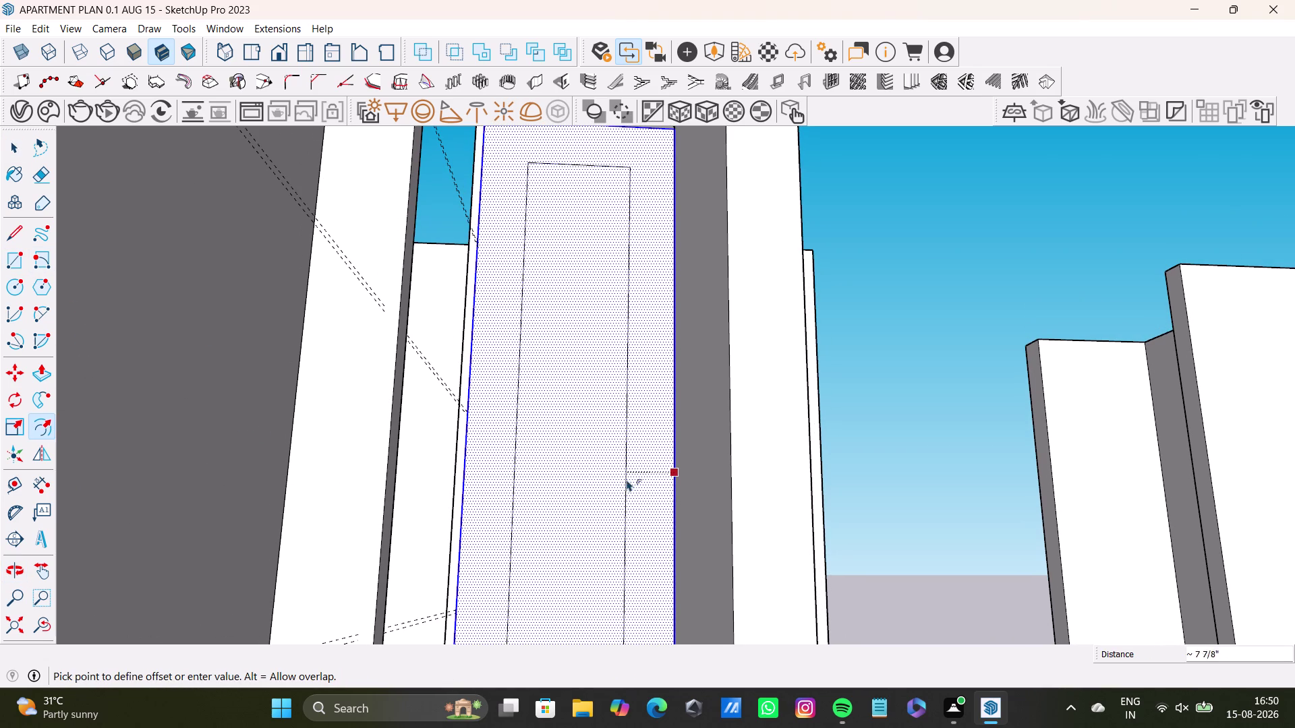
click(660, 466)
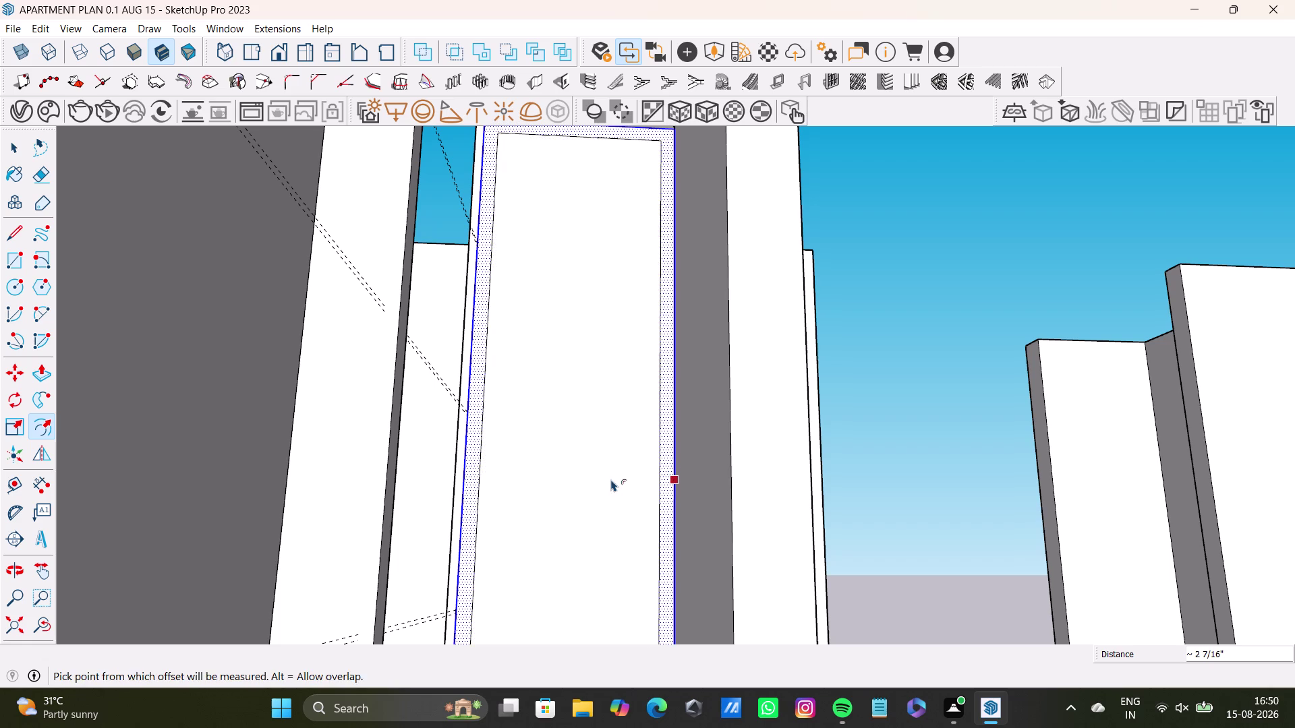
middle_drag(611, 479, 682, 727)
middle_drag(567, 388, 530, 425)
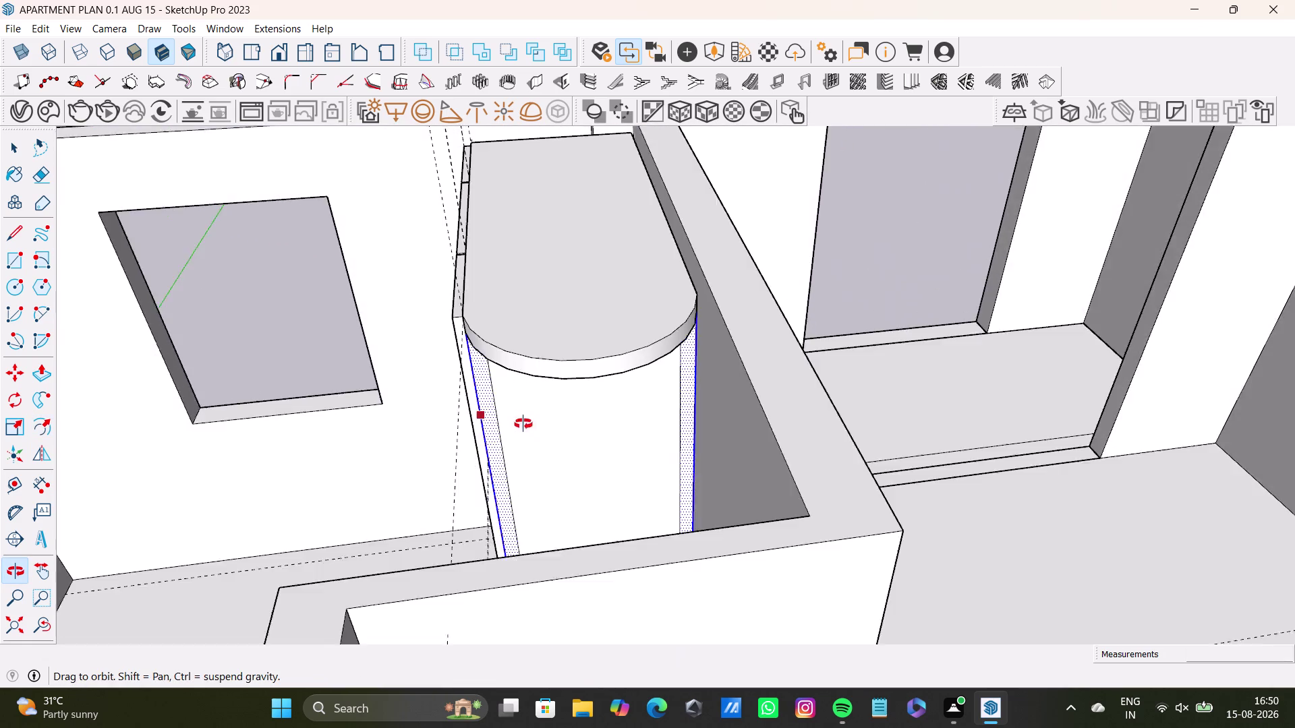
middle_drag(529, 425, 578, 481)
scroll(up, 3)
middle_drag(601, 469, 607, 350)
Select the narrow border strip and push/pull it.
key(space)
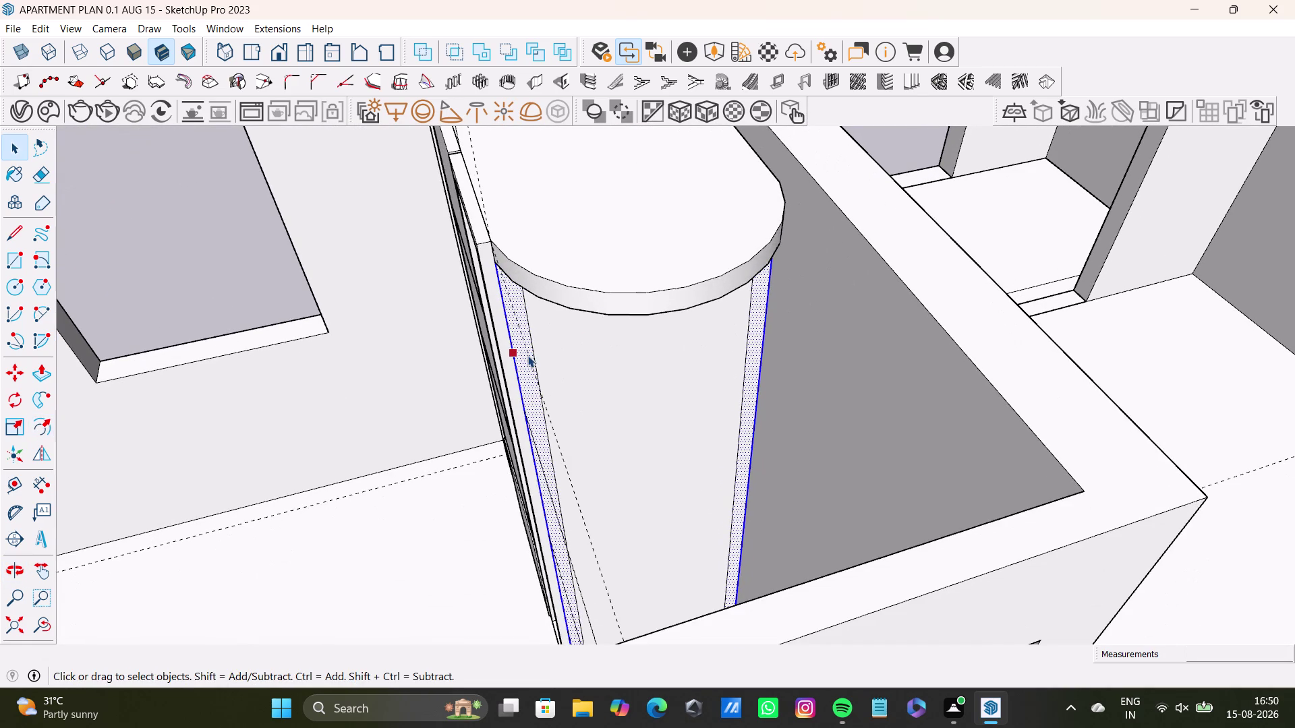
click(527, 356)
middle_drag(656, 397, 774, 354)
click(593, 321)
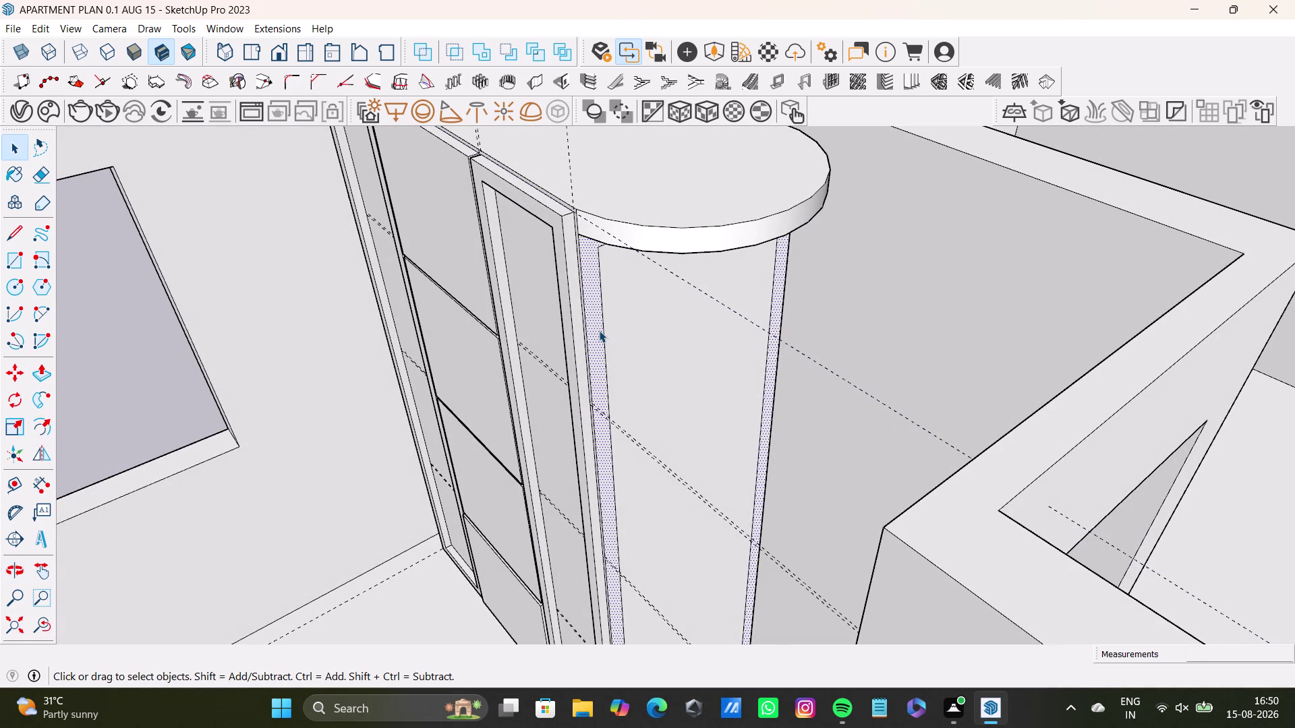
key(p)
drag(599, 331, 610, 339)
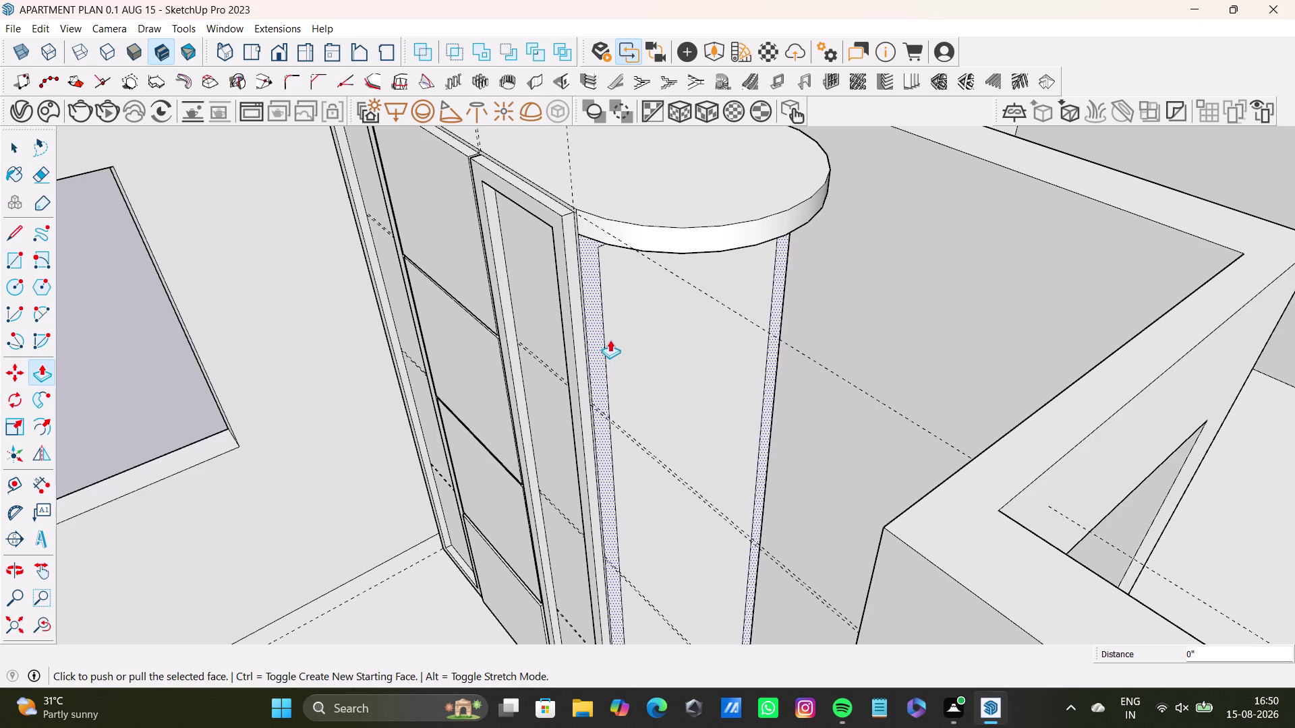
drag(598, 340, 619, 366)
key(space)
middle_drag(690, 399, 432, 268)
scroll(down, 3)
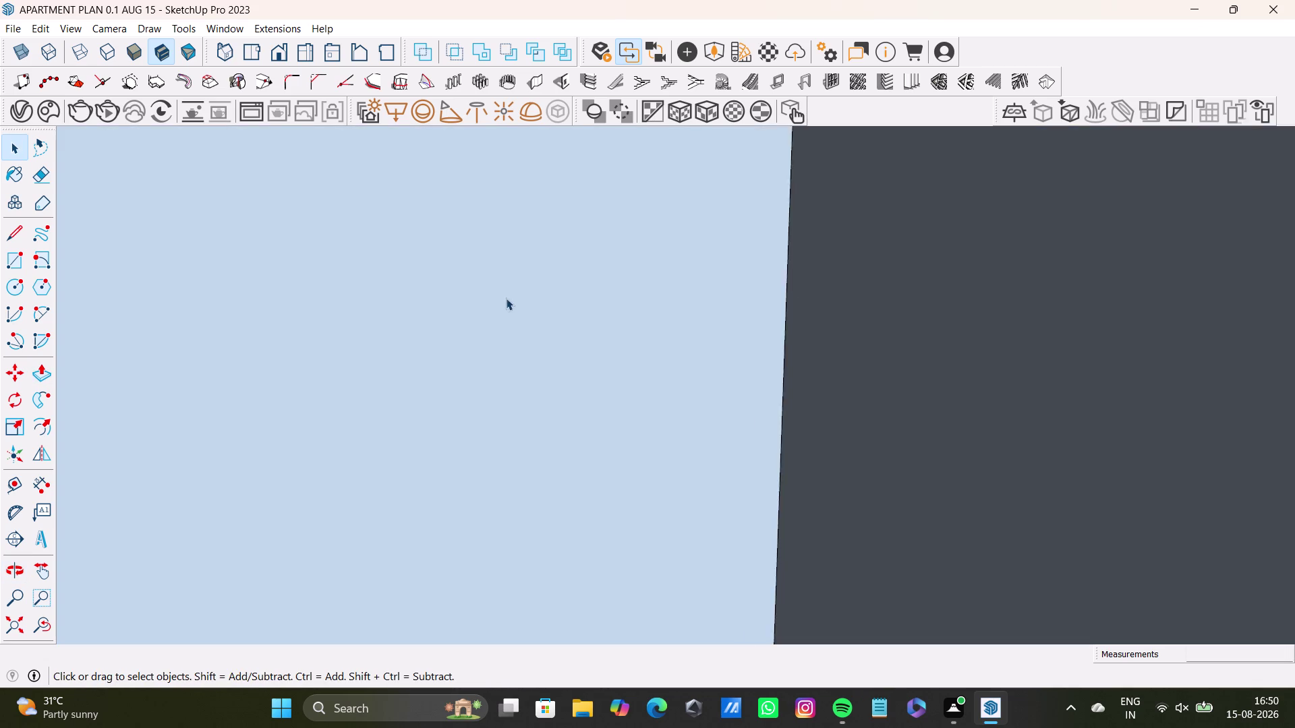
scroll(down, 3)
click(12, 631)
middle_drag(569, 399, 601, 549)
scroll(up, 3)
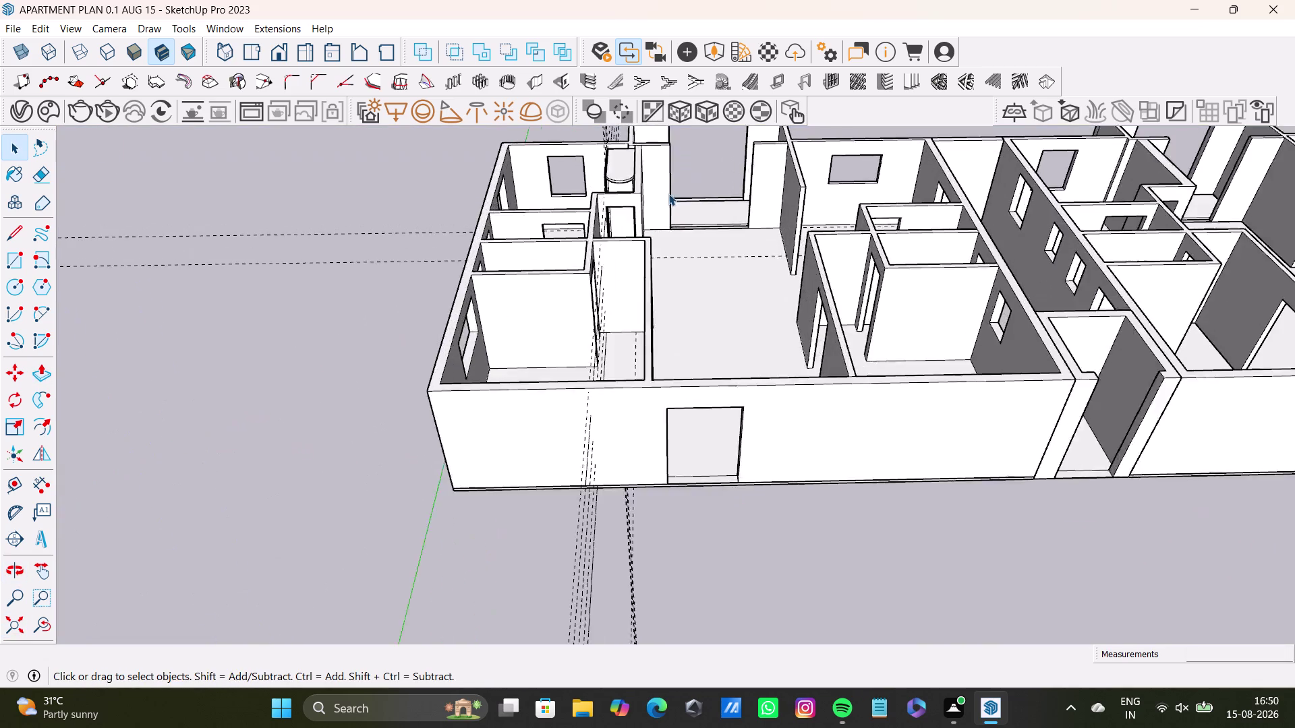
scroll(up, 3)
middle_drag(599, 210, 605, 508)
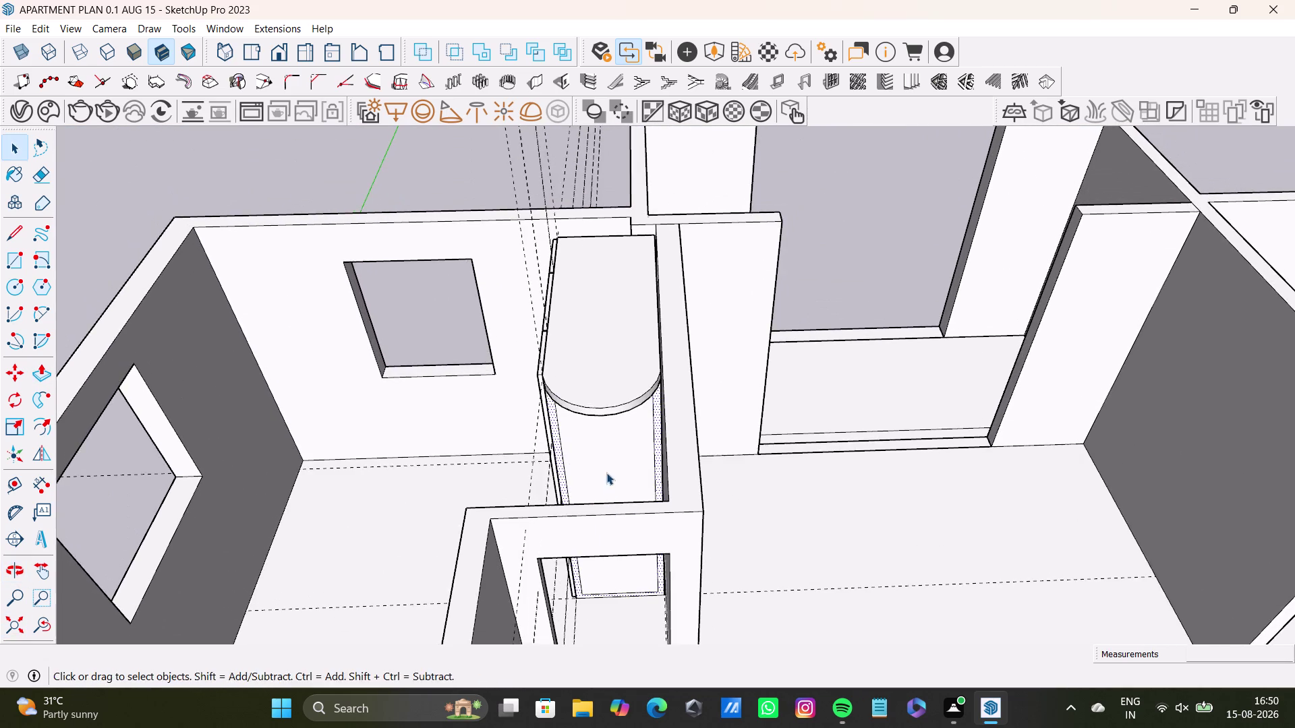
middle_drag(607, 468, 611, 419)
key(ctrl+z)
key(ctrl+z)
key(ctrl+z)
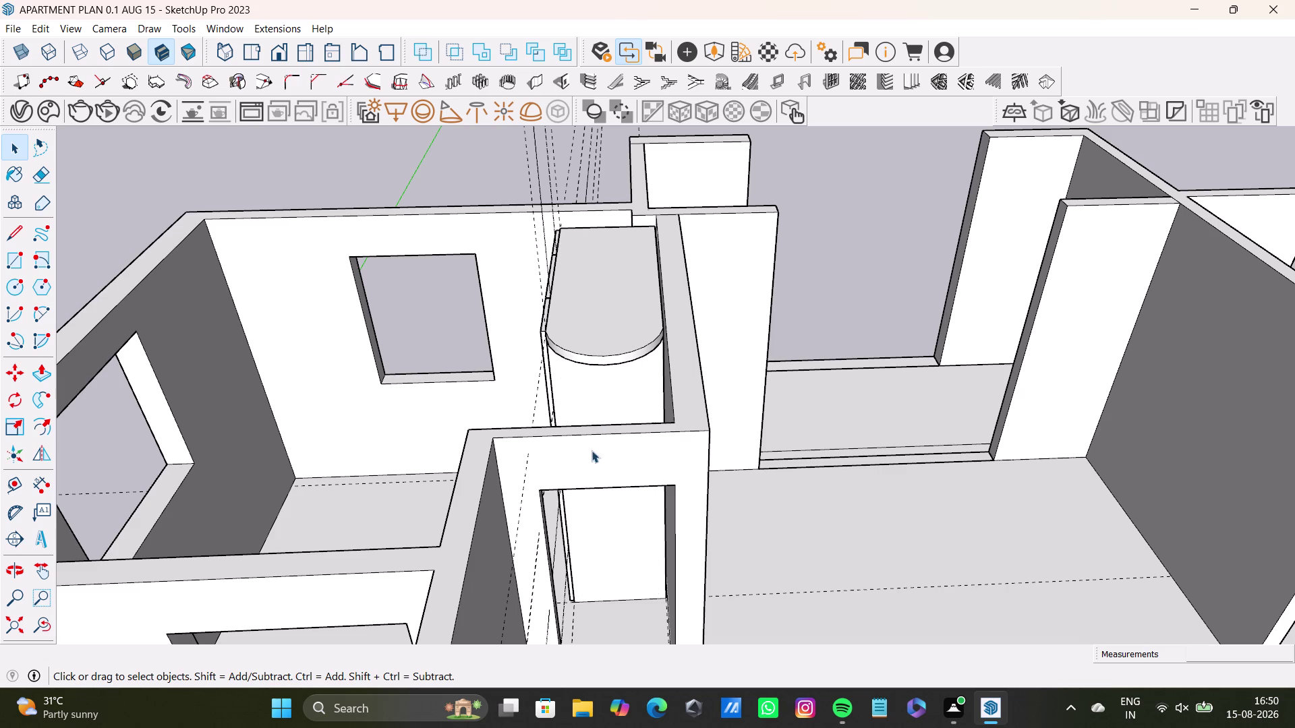
scroll(up, 3)
middle_drag(606, 486, 588, 447)
scroll(up, 3)
middle_drag(609, 523, 601, 495)
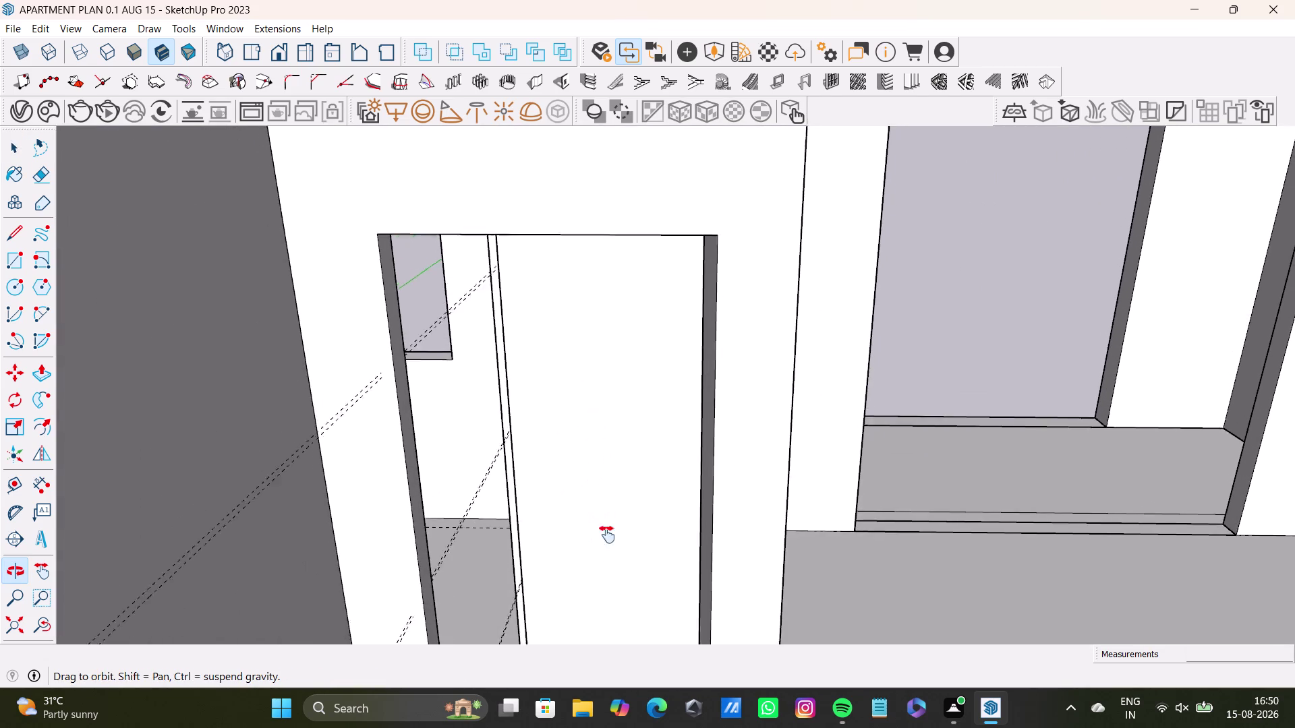
middle_drag(601, 495, 615, 621)
middle_drag(630, 535, 640, 363)
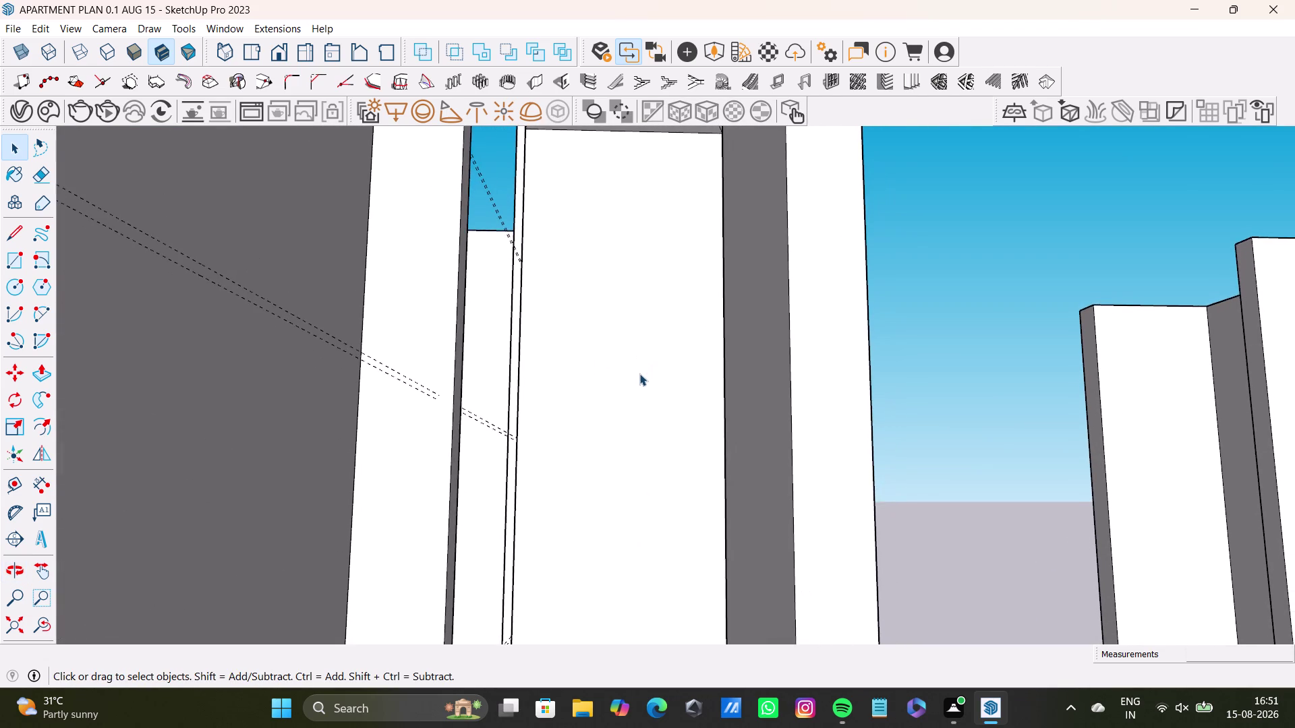
scroll(down, 3)
middle_drag(640, 379, 621, 376)
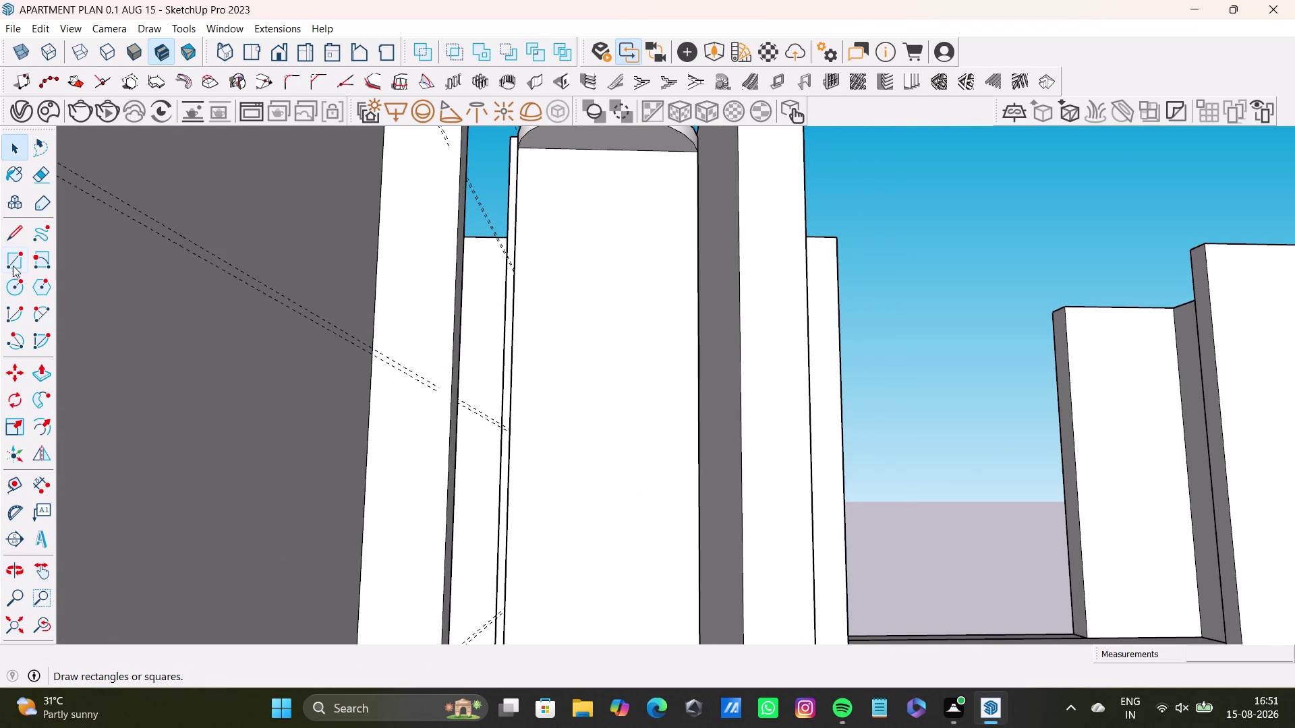
Place guides 2" in from the panel's left and right edges.
click(13, 266)
scroll(up, 3)
key(space)
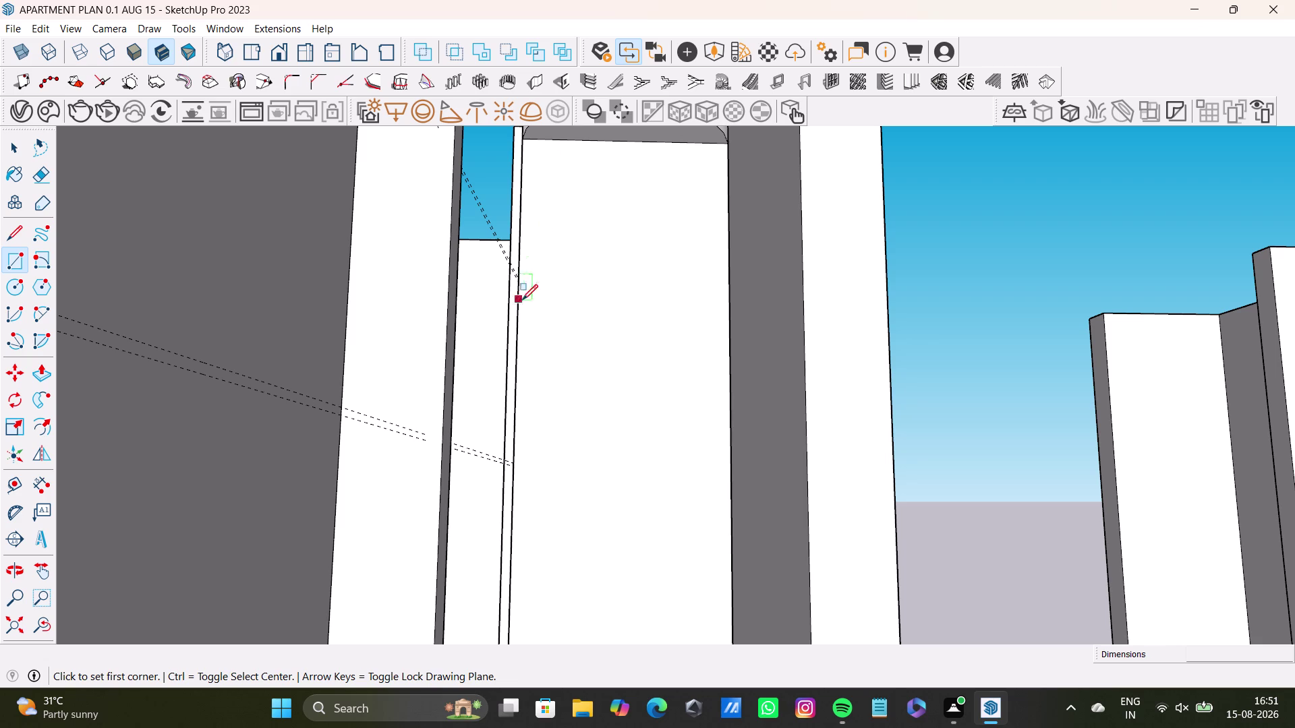
click(7, 481)
scroll(up, 3)
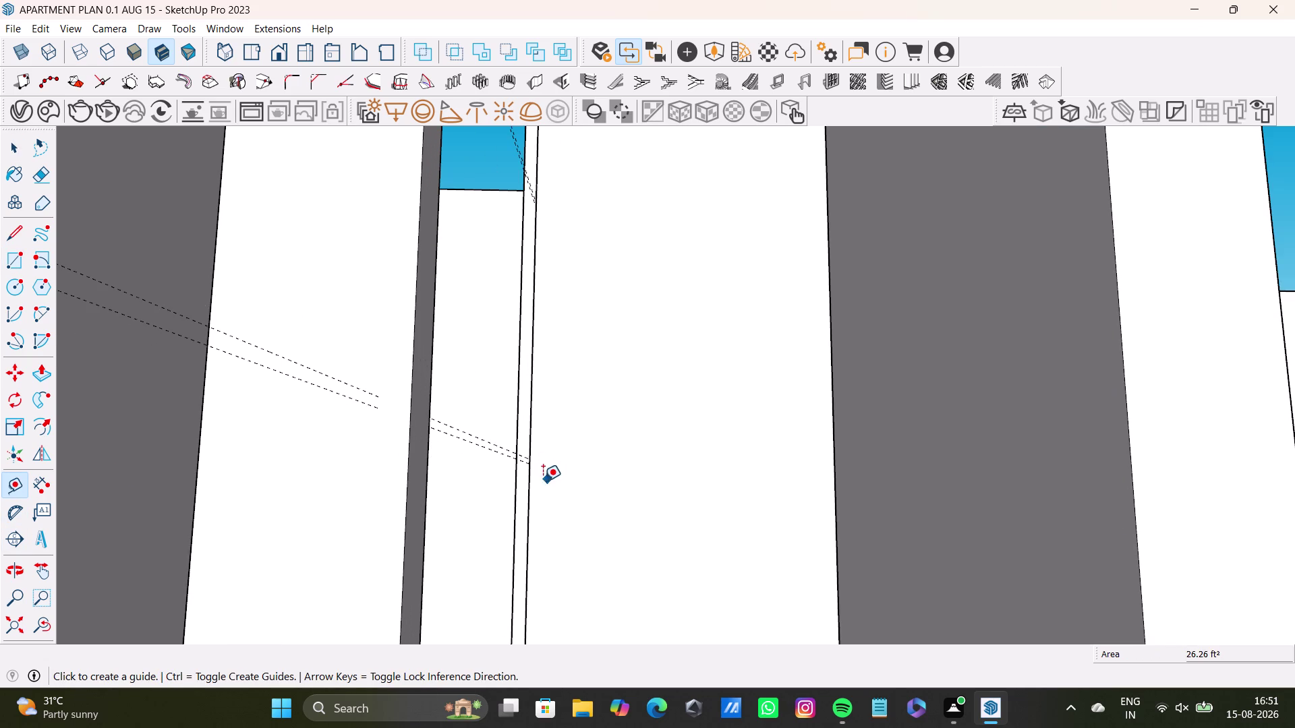
click(530, 487)
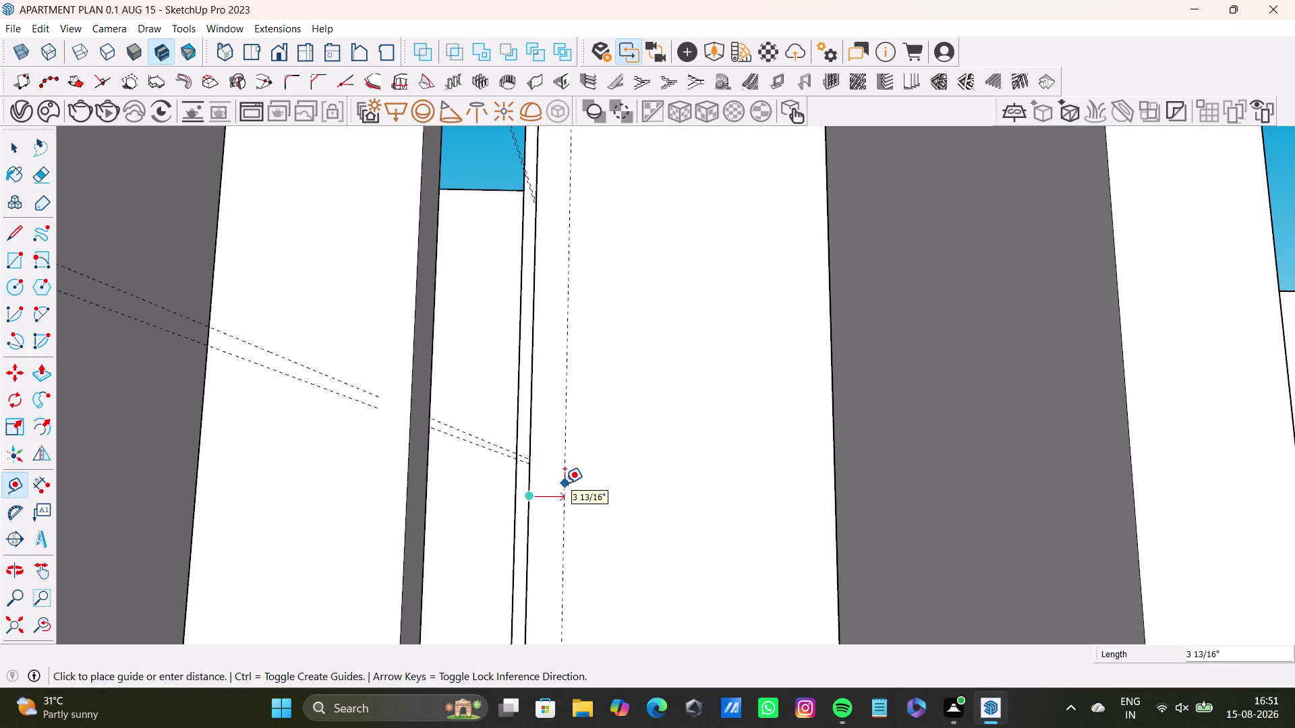
text(2)
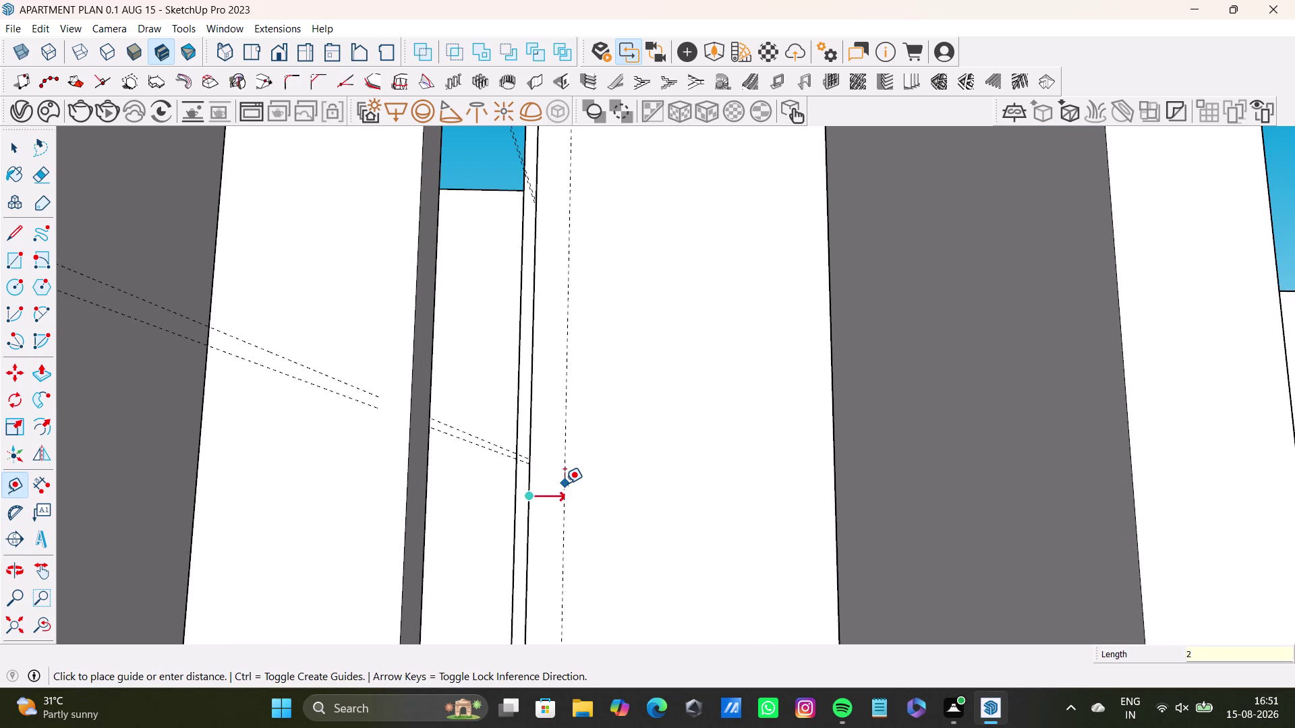
text(")
key(Return)
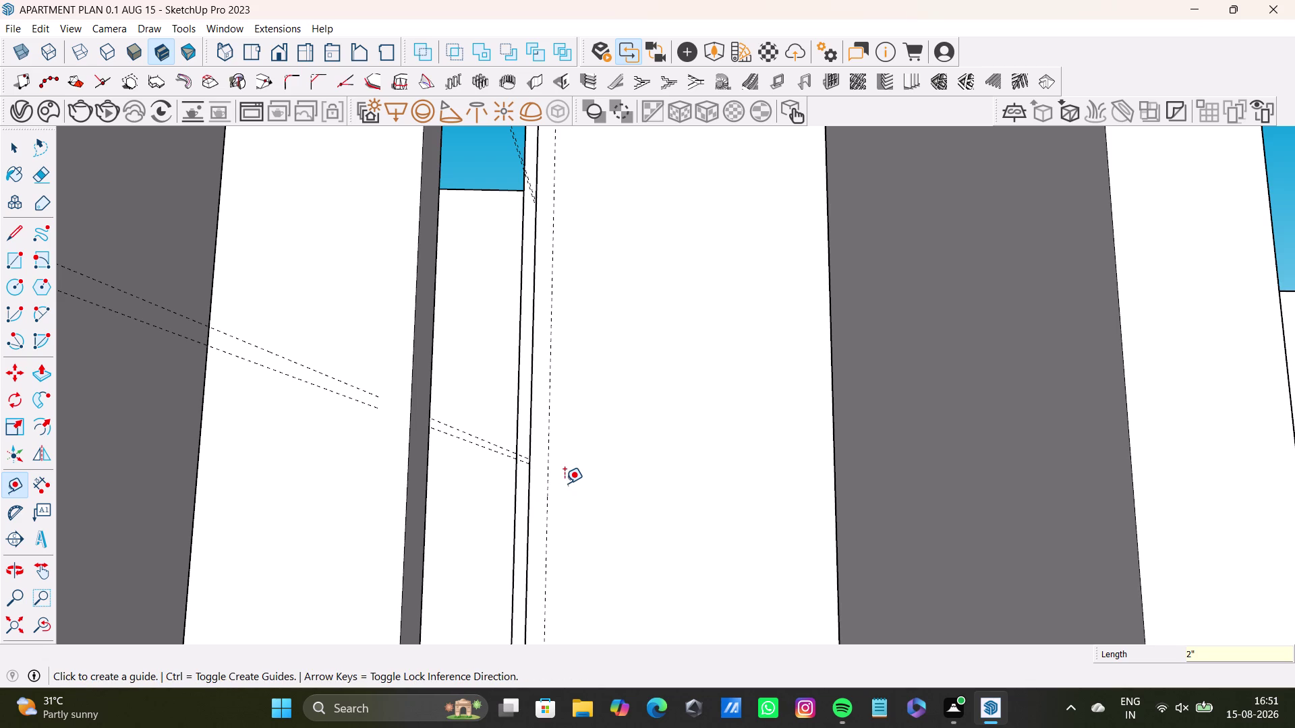
click(833, 487)
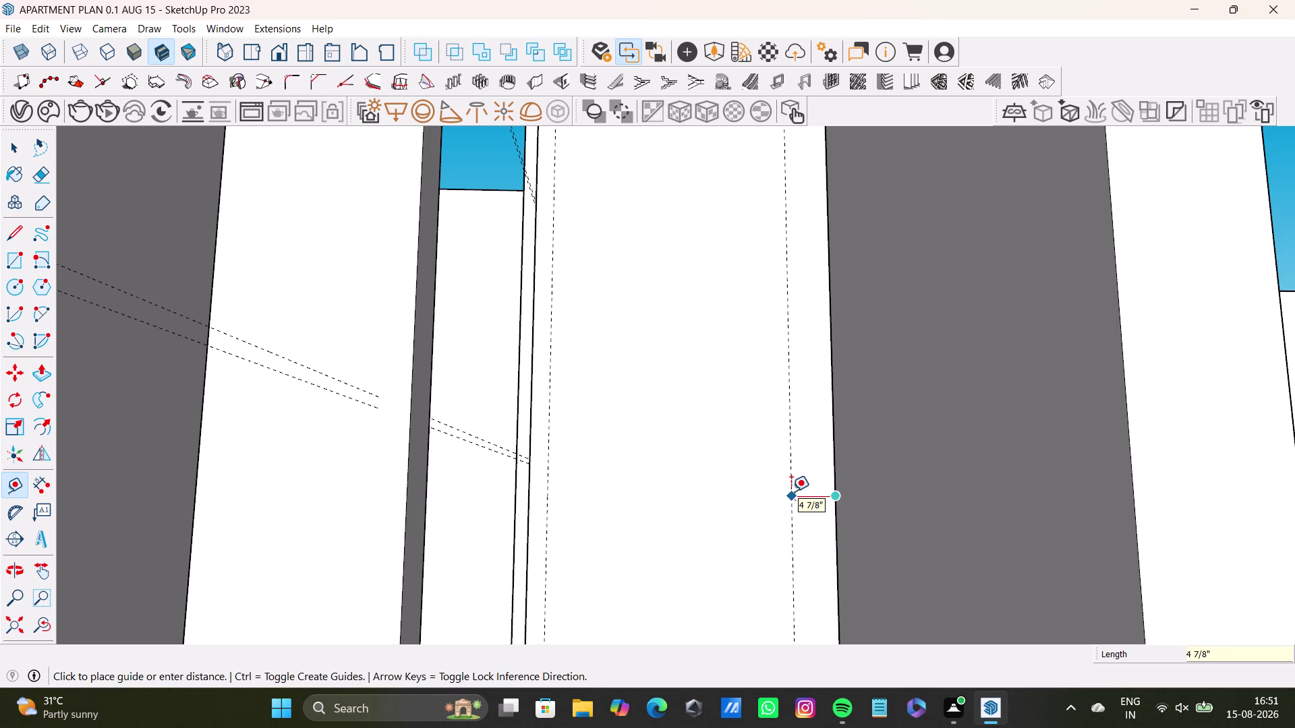
text(2")
key(Return)
Place a guide 2" down from the panel's top edge.
scroll(down, 3)
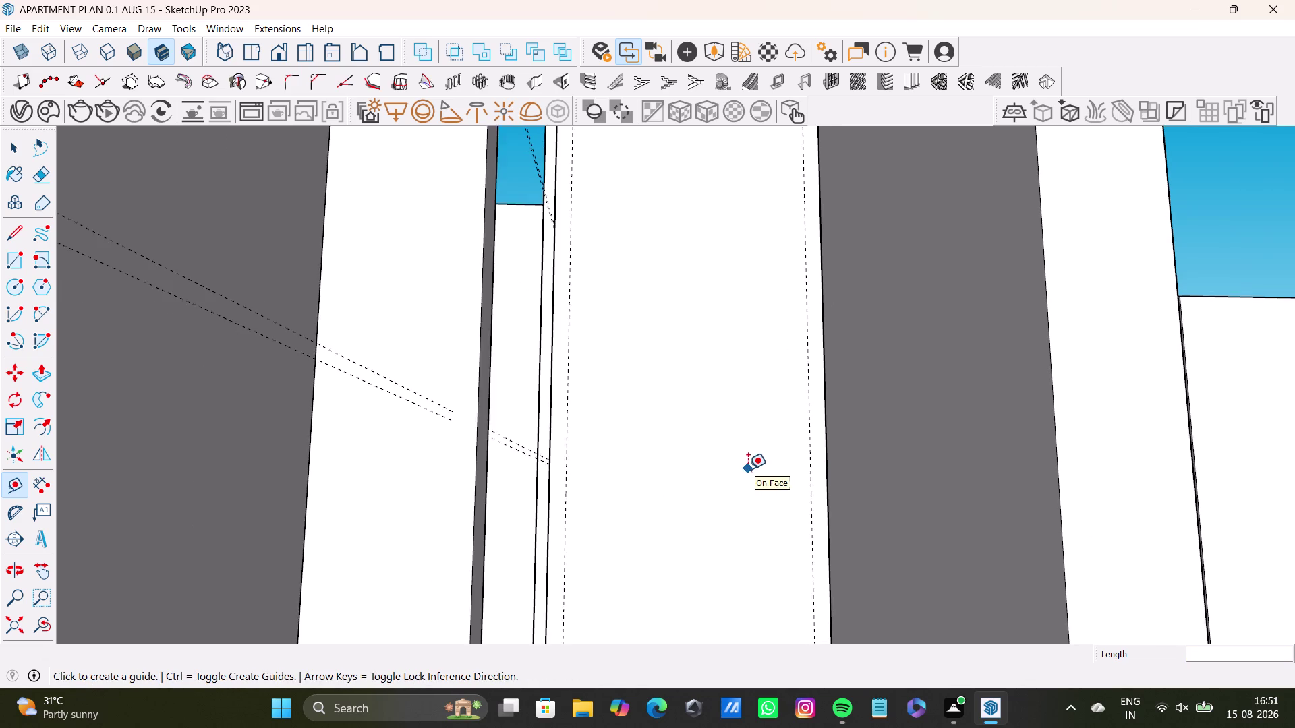
scroll(down, 3)
middle_drag(748, 469, 748, 559)
click(687, 174)
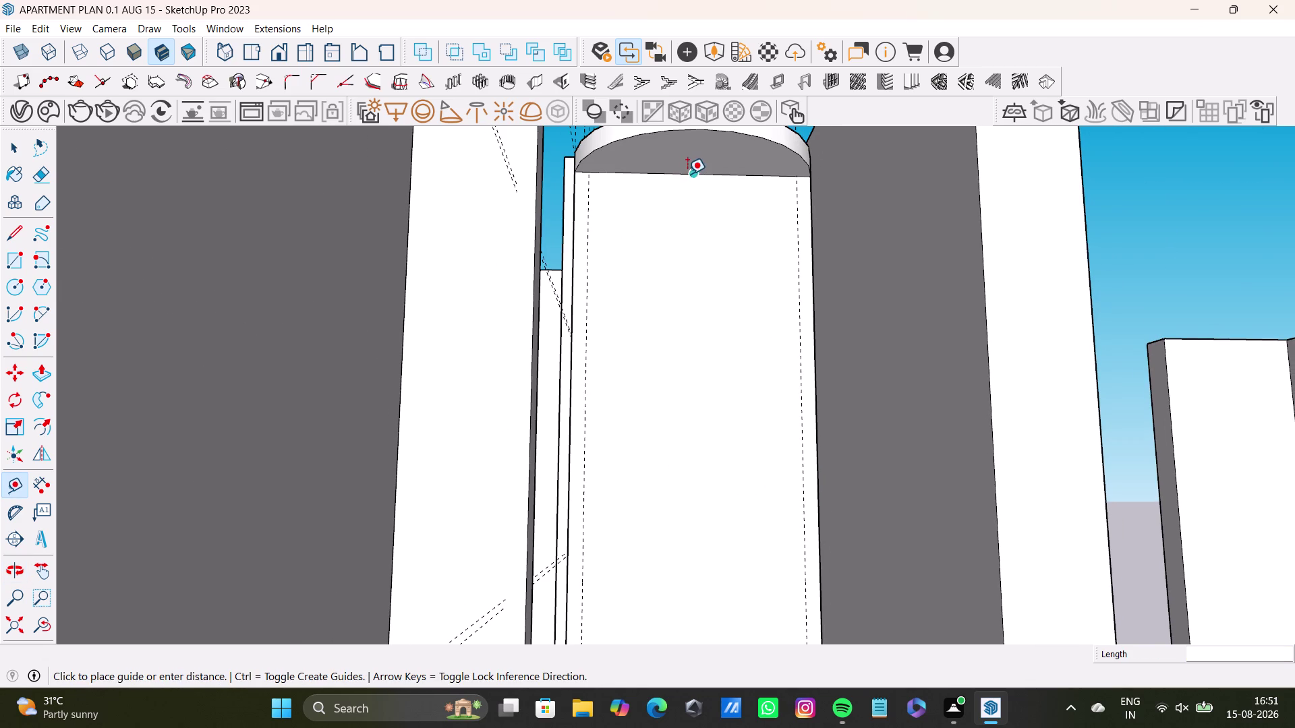
key(Up)
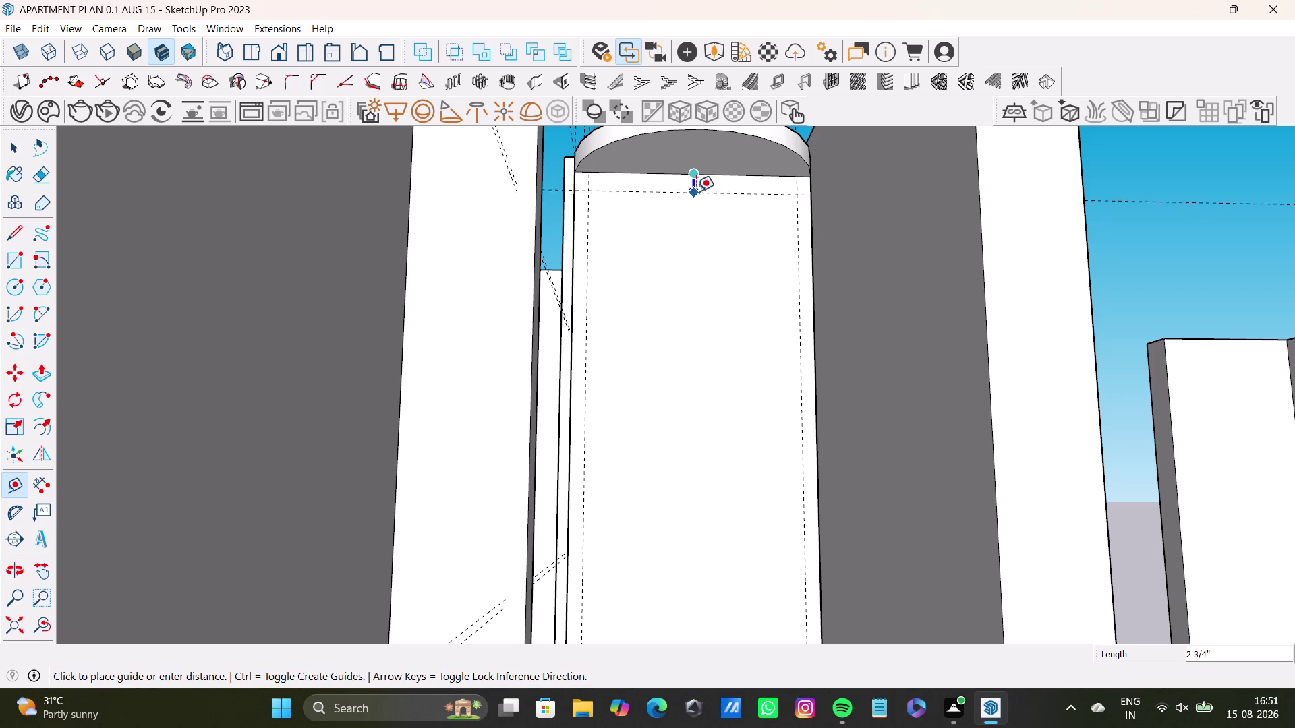
text(2")
key(Return)
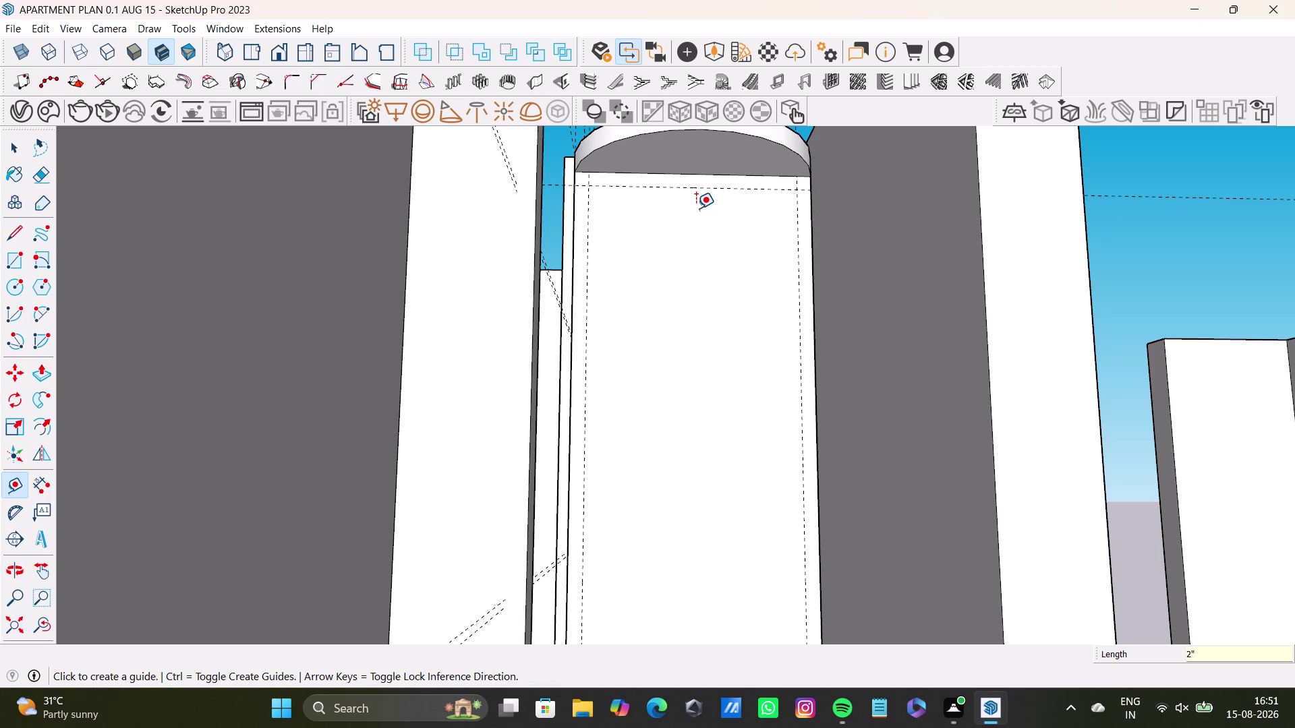
Place a guide 2" up from the panel's bottom edge and view the whole guided panel.
scroll(down, 3)
middle_drag(692, 329, 660, 110)
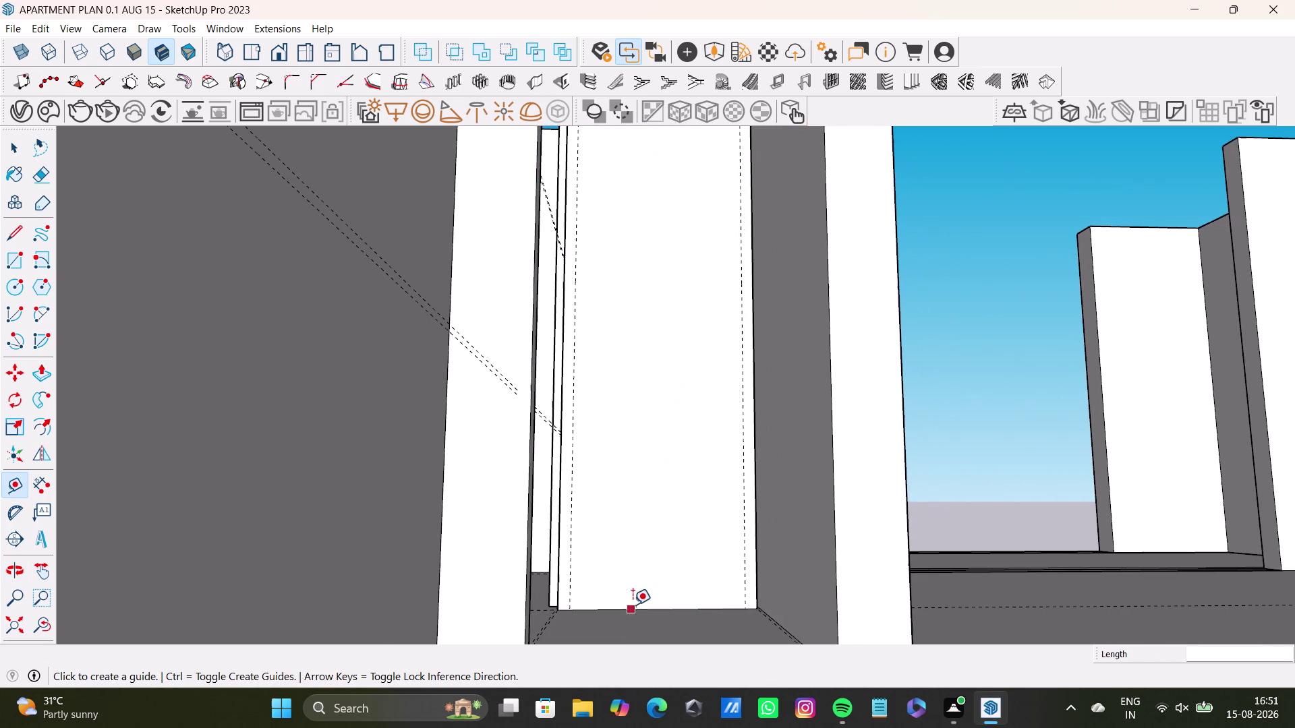
click(637, 607)
key(Up)
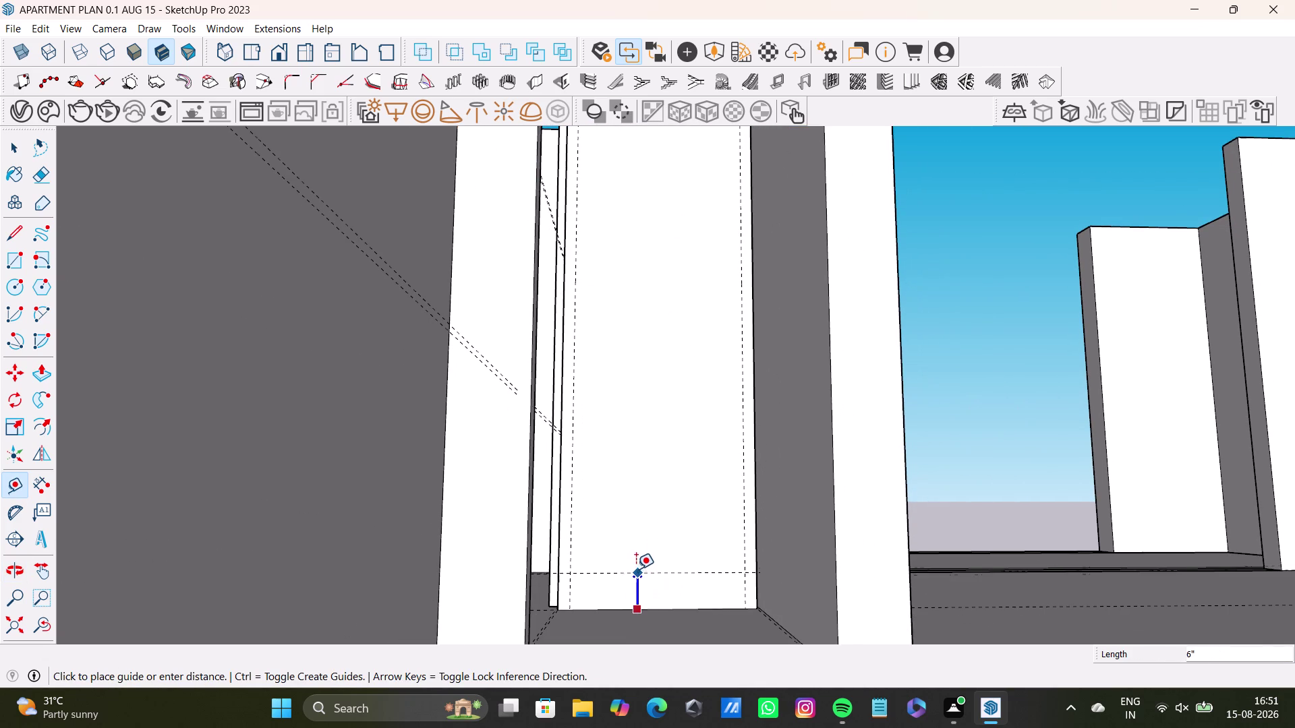
text(2")
key(Return)
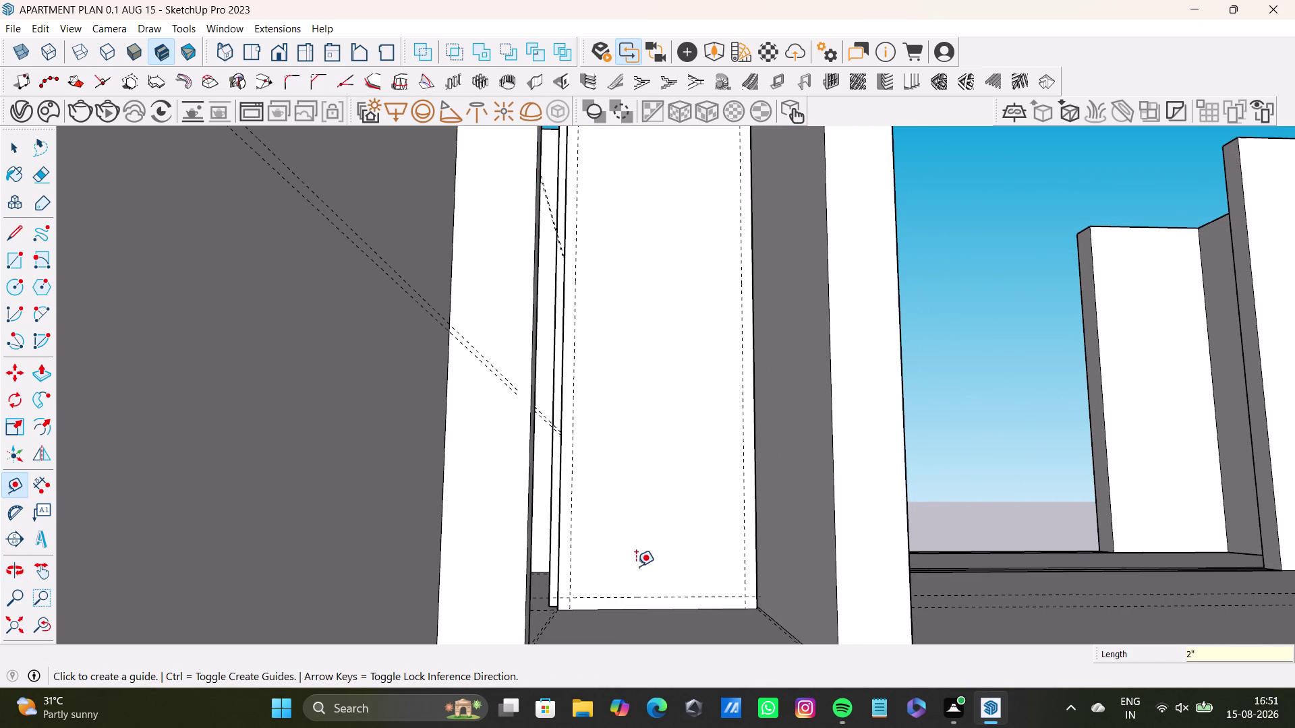
scroll(down, 3)
click(36, 634)
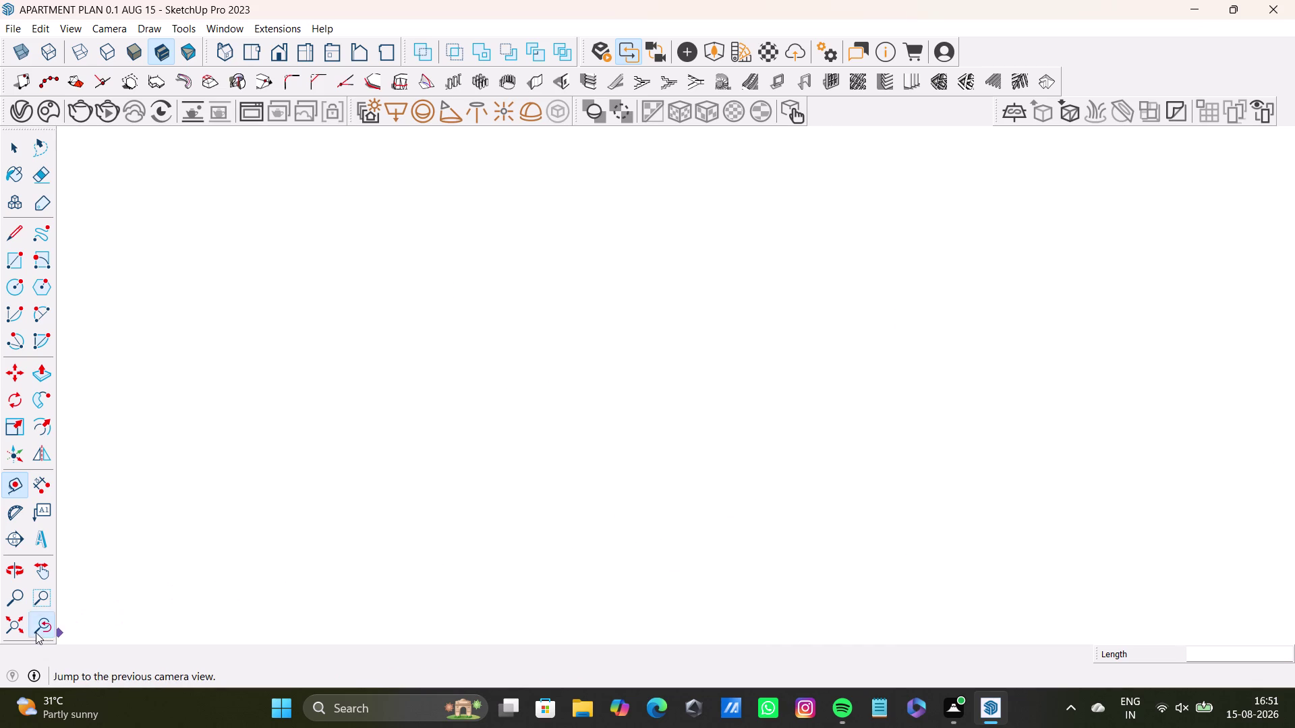
middle_drag(588, 439, 571, 509)
middle_drag(601, 493, 600, 544)
middle_drag(628, 527, 626, 496)
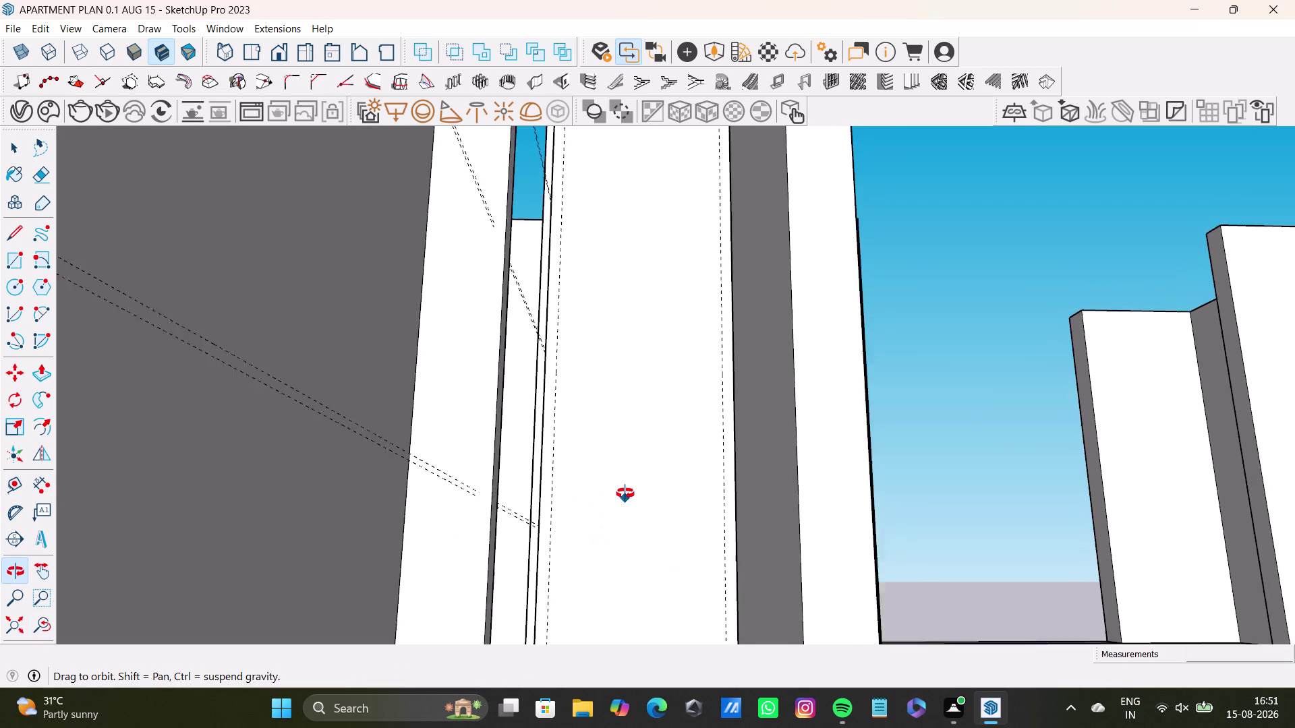
middle_drag(625, 497, 619, 534)
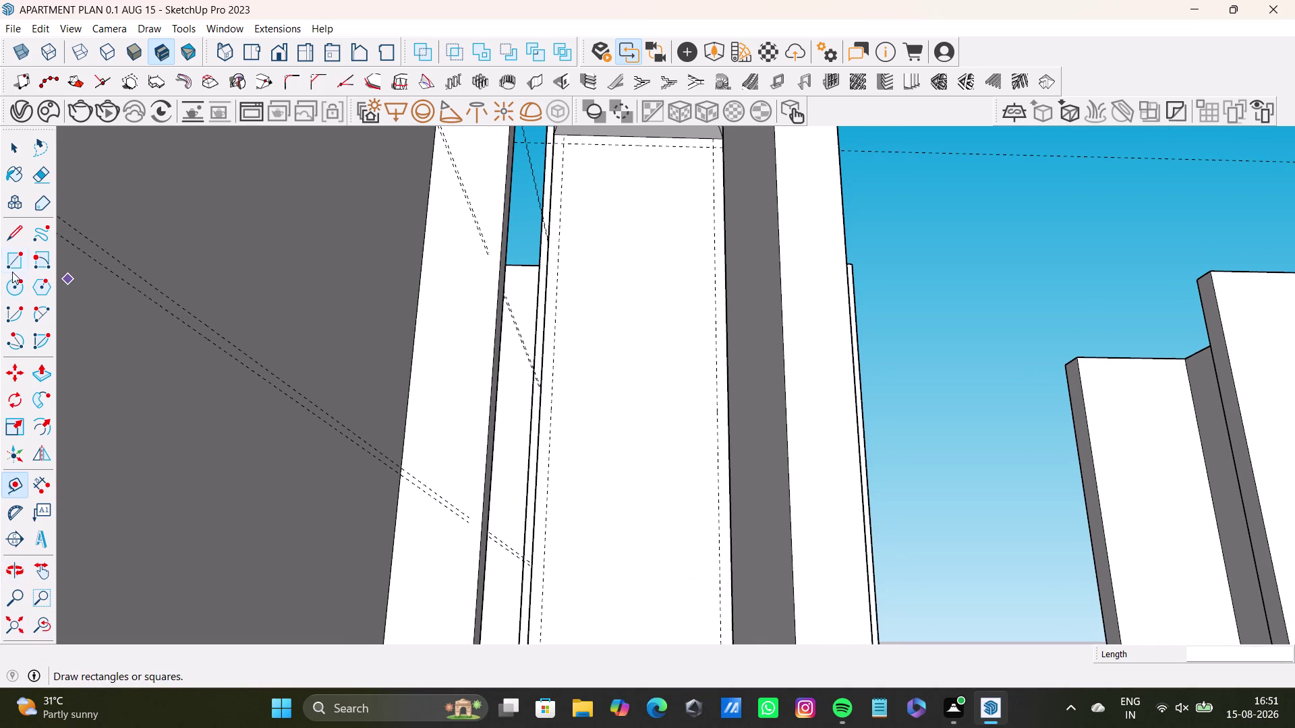
Start a rectangle at the two-inch guides' top-left corner on the tall side panel.
click(11, 269)
scroll(up, 3)
click(574, 142)
scroll(down, 3)
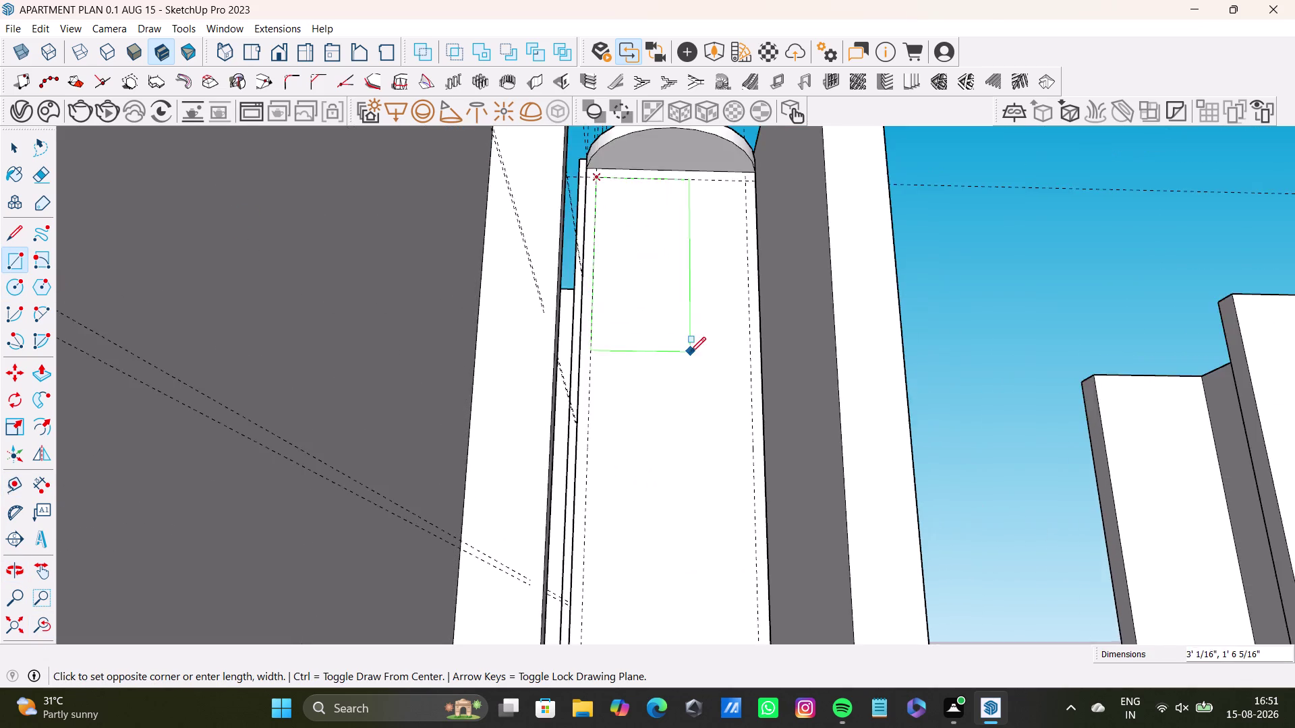
scroll(down, 3)
scroll(right, 3)
scroll(left, 3)
scroll(right, 3)
drag(39, 623, 50, 622)
scroll(up, 3)
scroll(down, 3)
middle_click(633, 462)
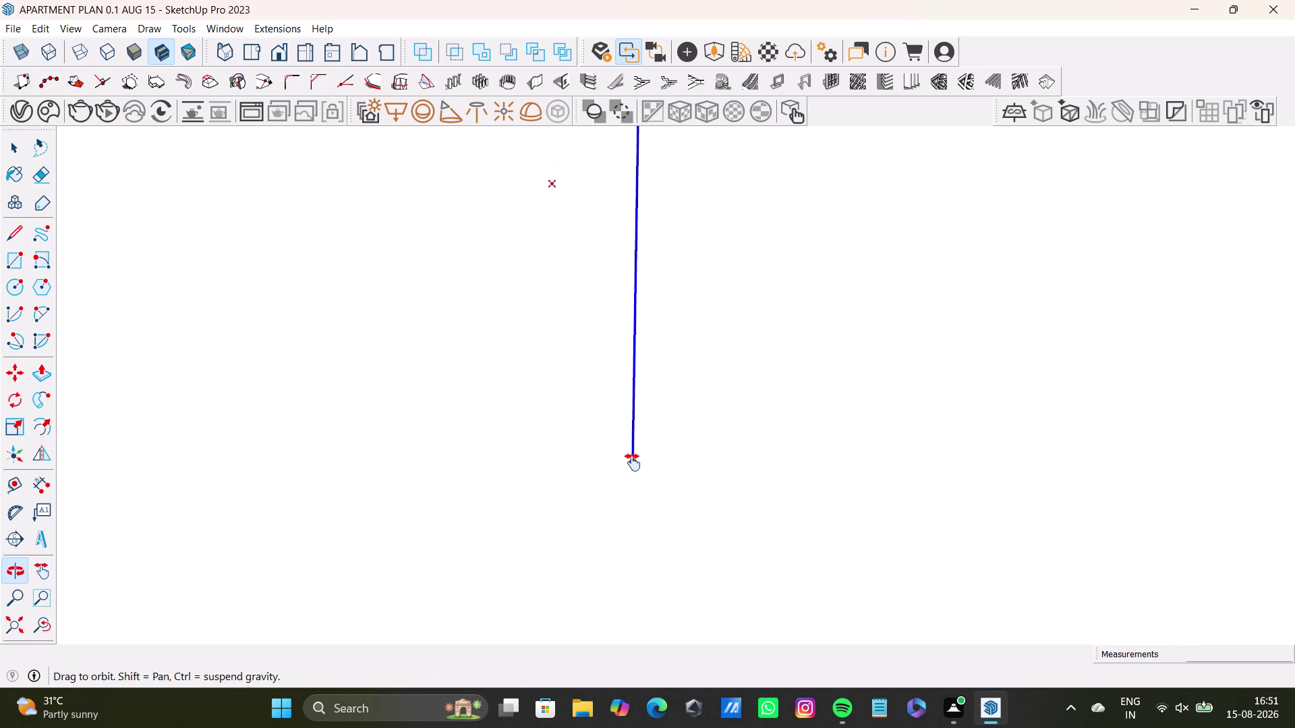
Restore the previous camera view and reframe the side panel's inset area.
click(46, 632)
scroll(down, 3)
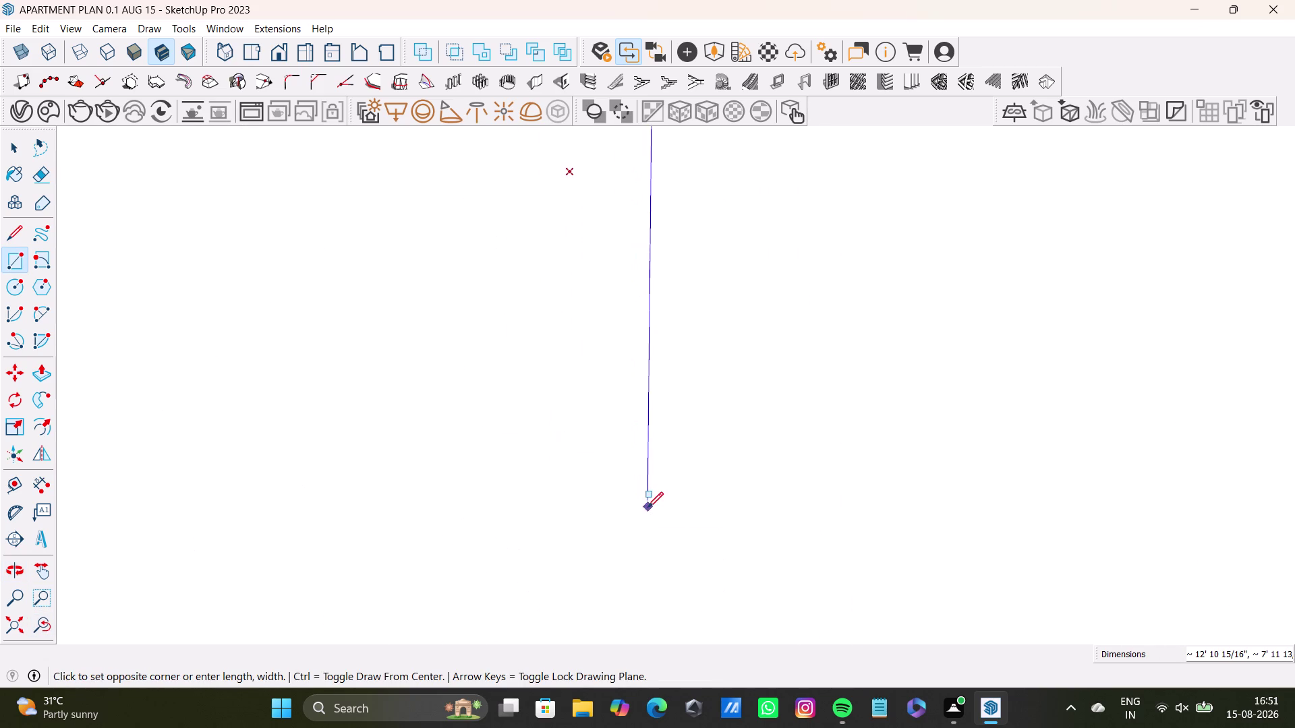
drag(35, 630, 41, 628)
scroll(down, 3)
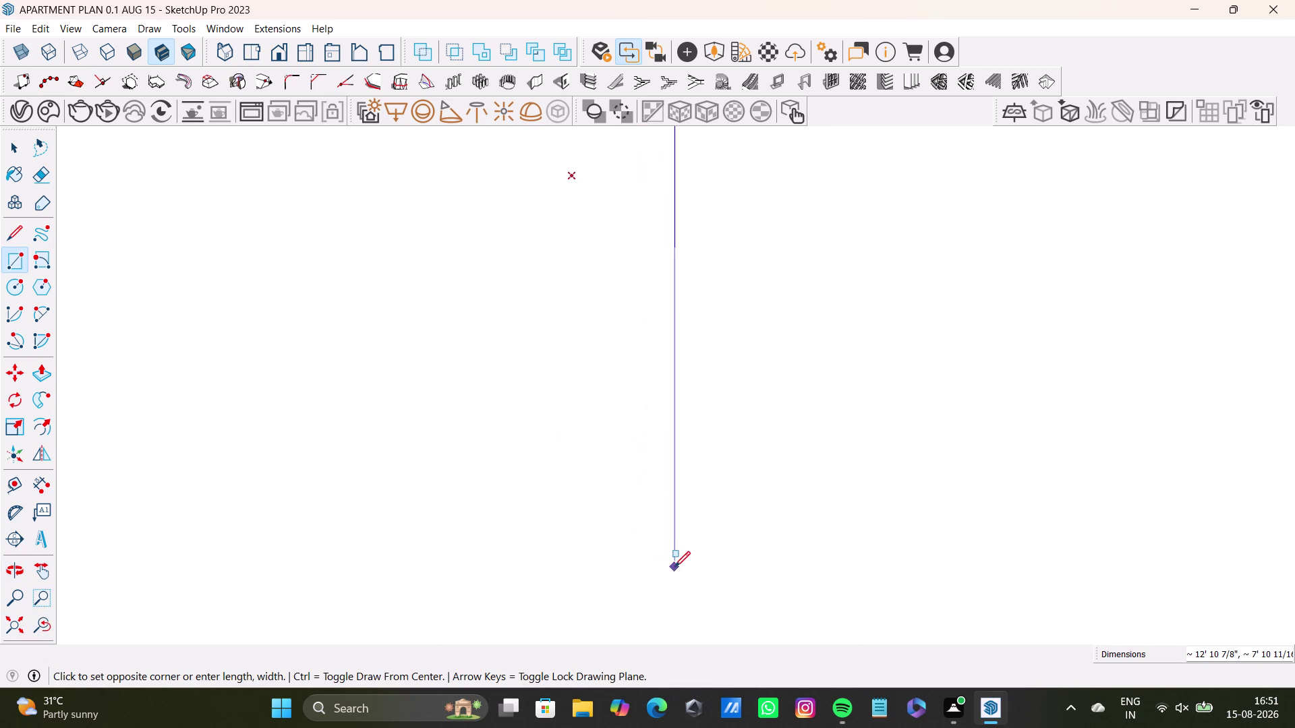
drag(37, 629, 47, 626)
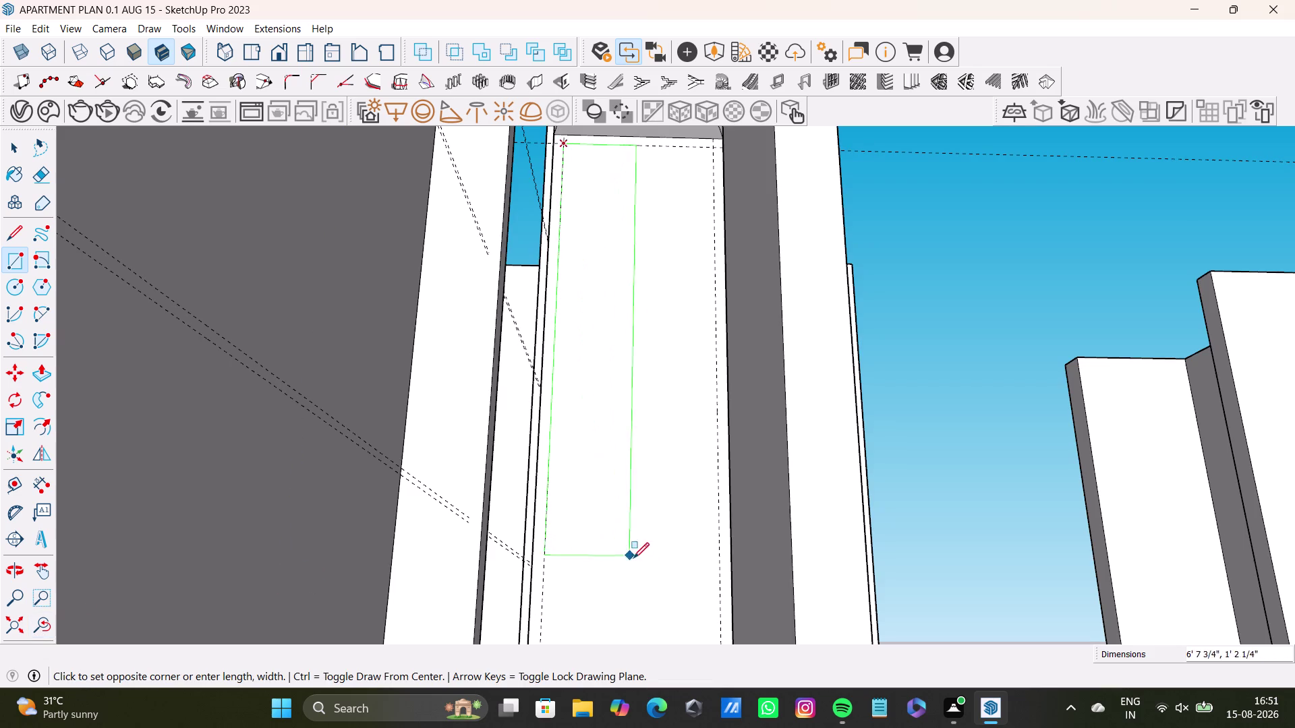
key(Left)
scroll(down, 3)
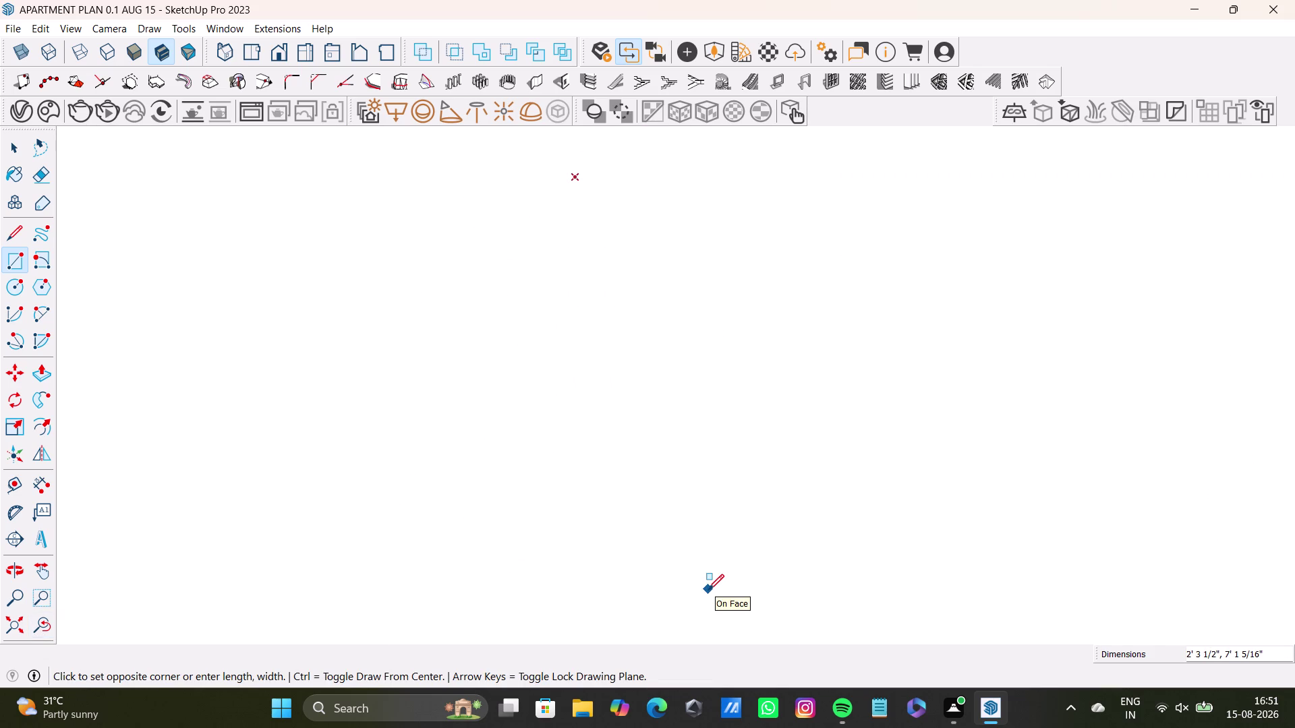
click(37, 627)
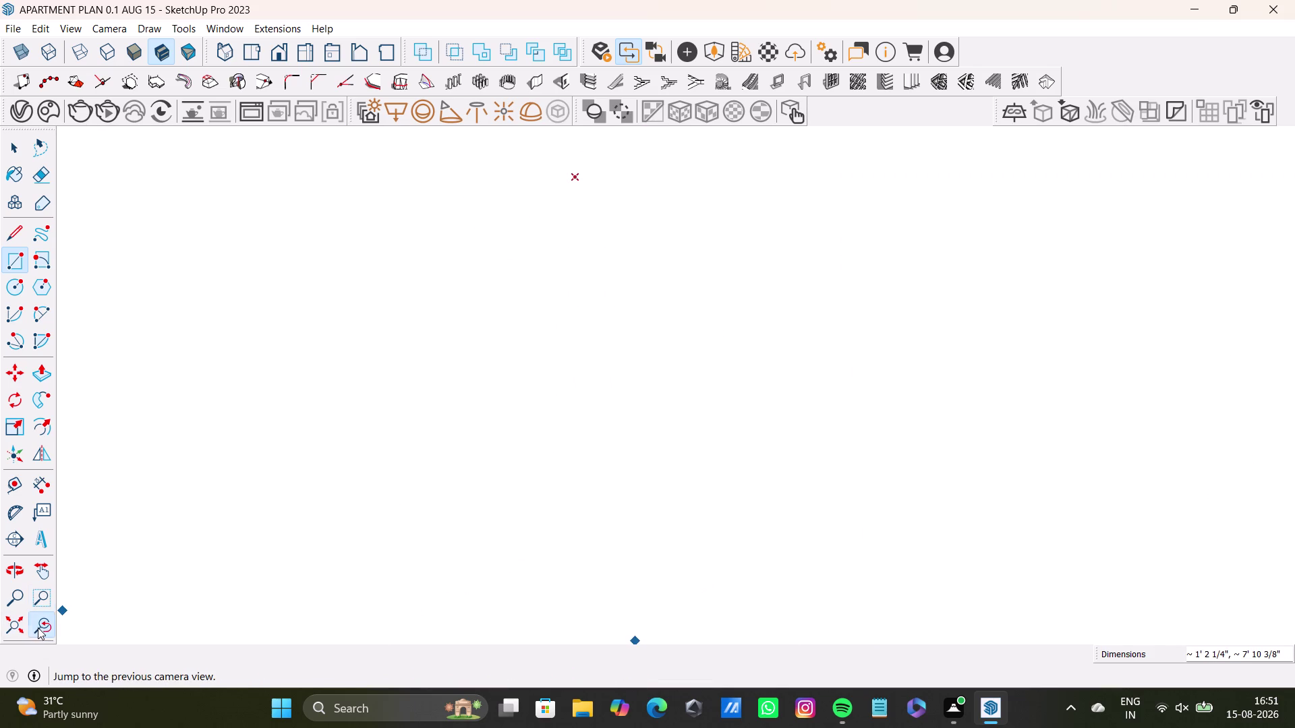
middle_drag(492, 577, 472, 635)
middle_drag(493, 625, 403, 646)
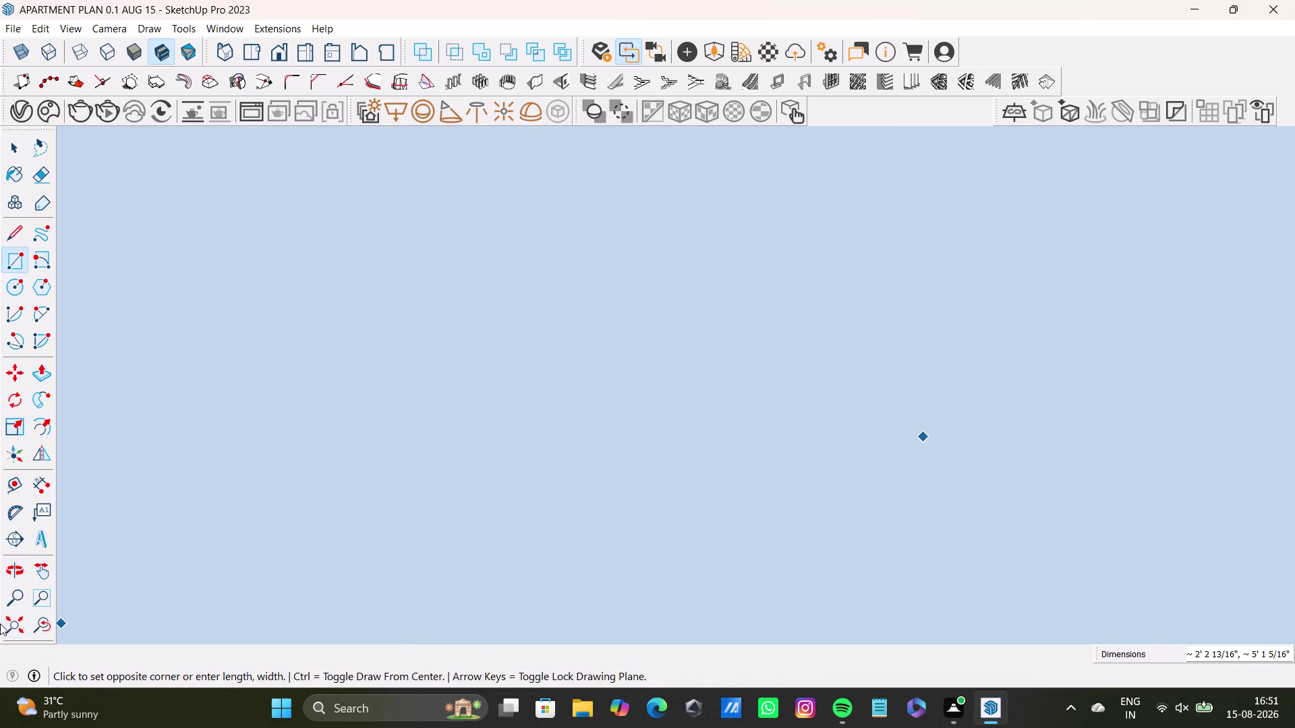
Draw the rectangle corner to corner across the panel face, then return to Select.
click(51, 629)
middle_drag(585, 476, 586, 464)
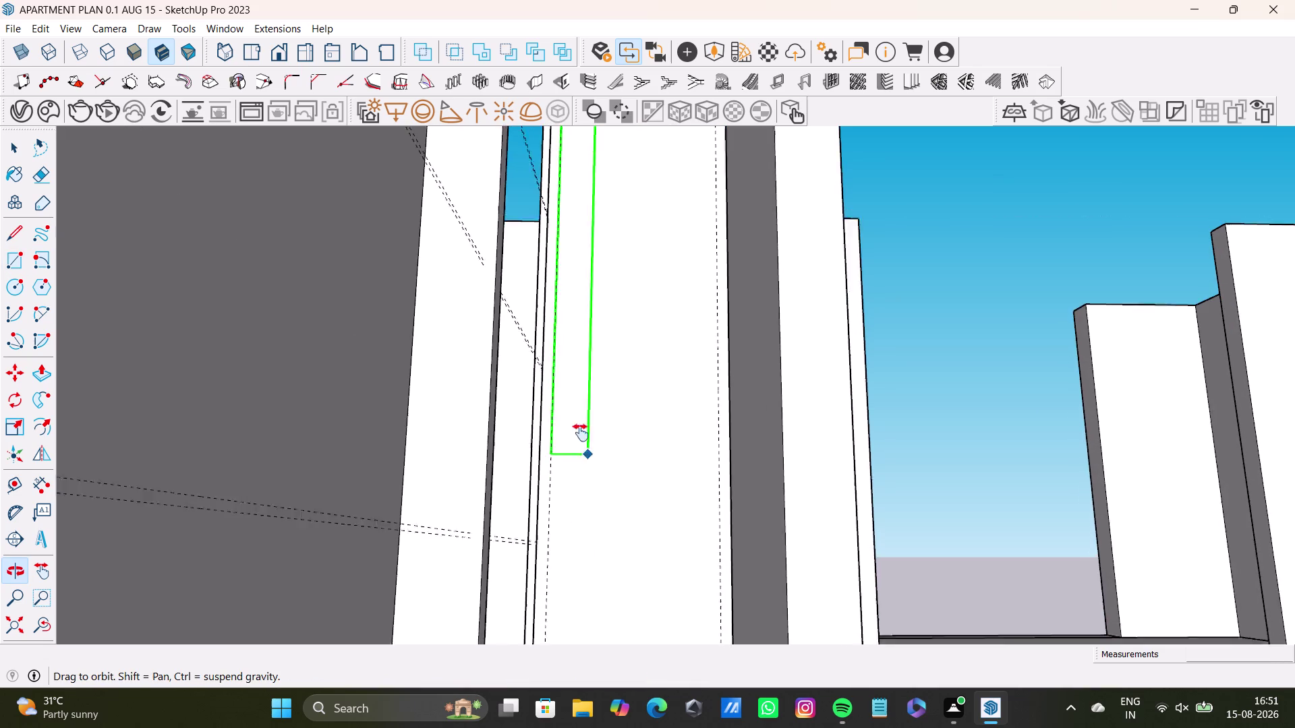
middle_drag(586, 464, 568, 340)
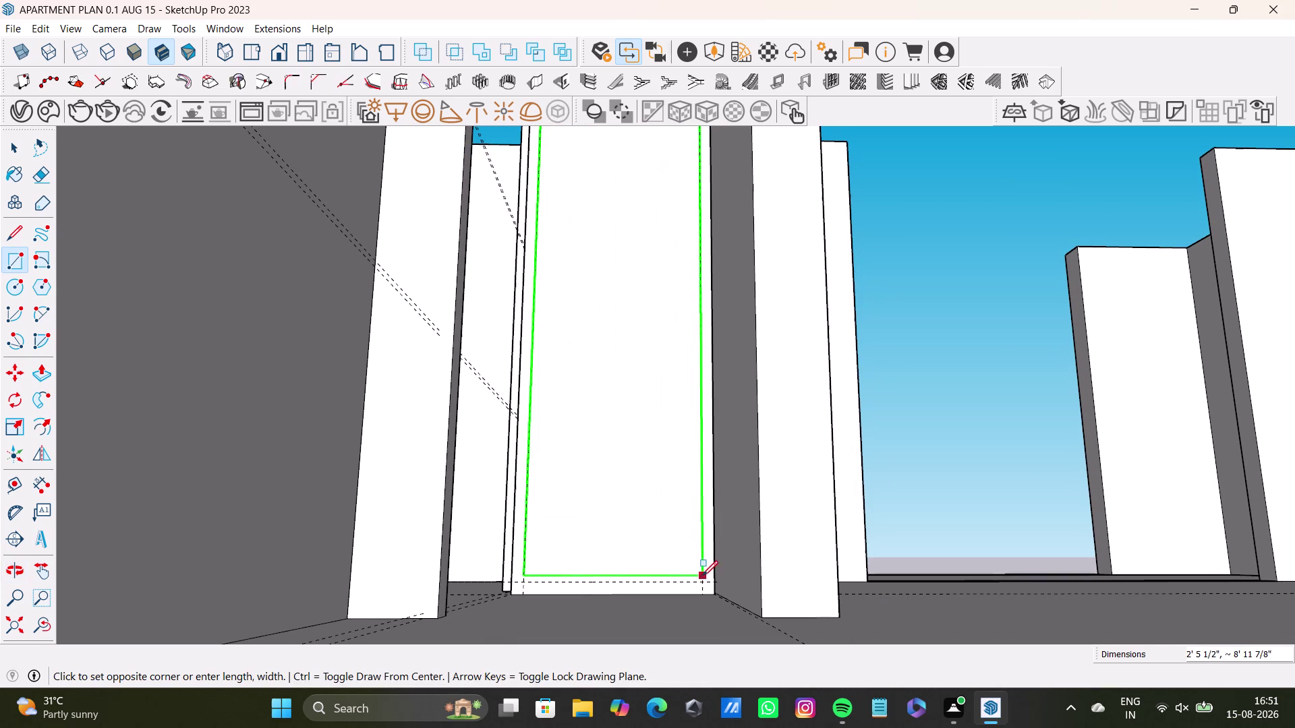
click(702, 586)
key(space)
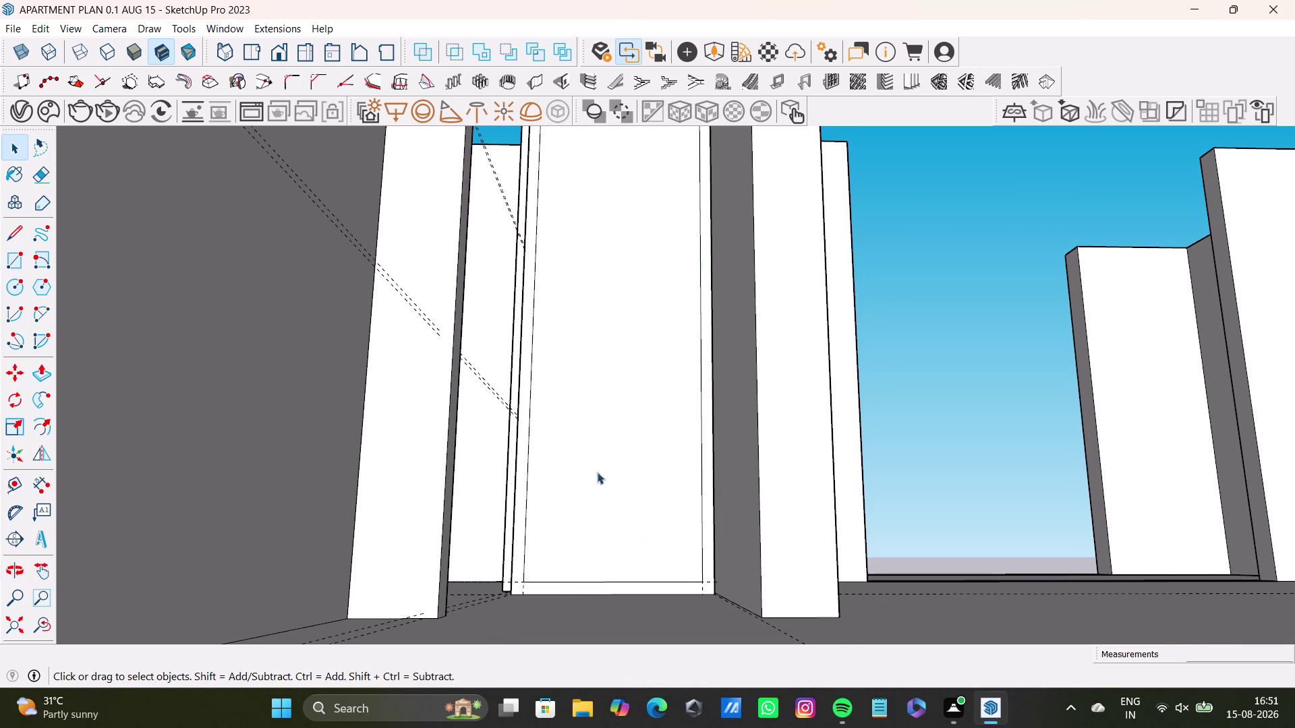
middle_drag(578, 336, 579, 368)
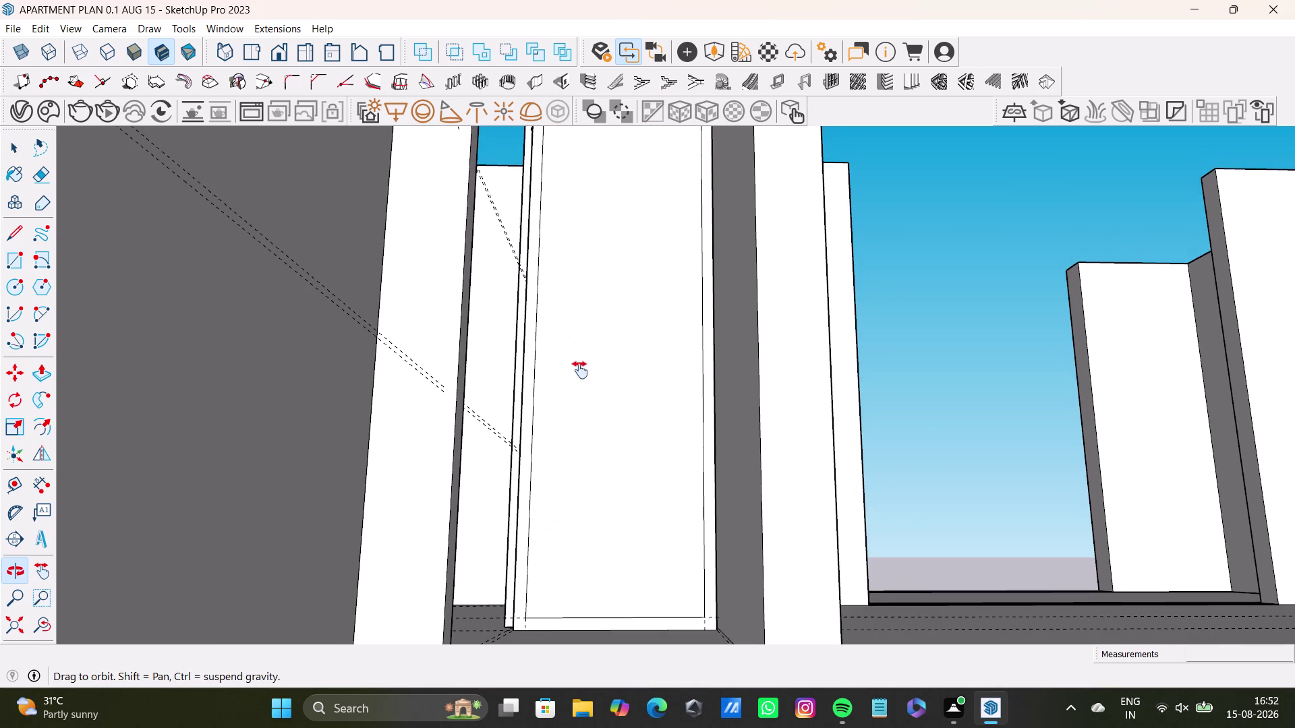
middle_drag(579, 368, 580, 370)
Offset the selected inner face inward to form a narrow two-inch border.
click(594, 353)
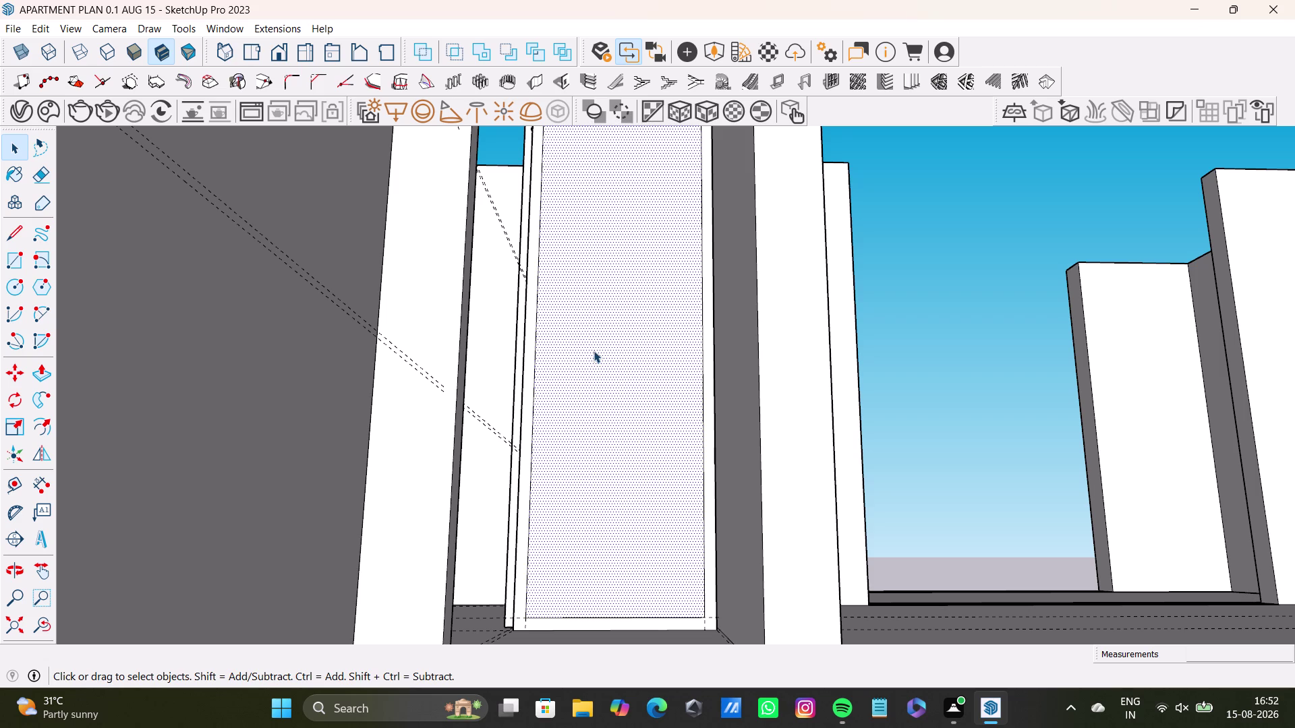
drag(35, 427, 43, 426)
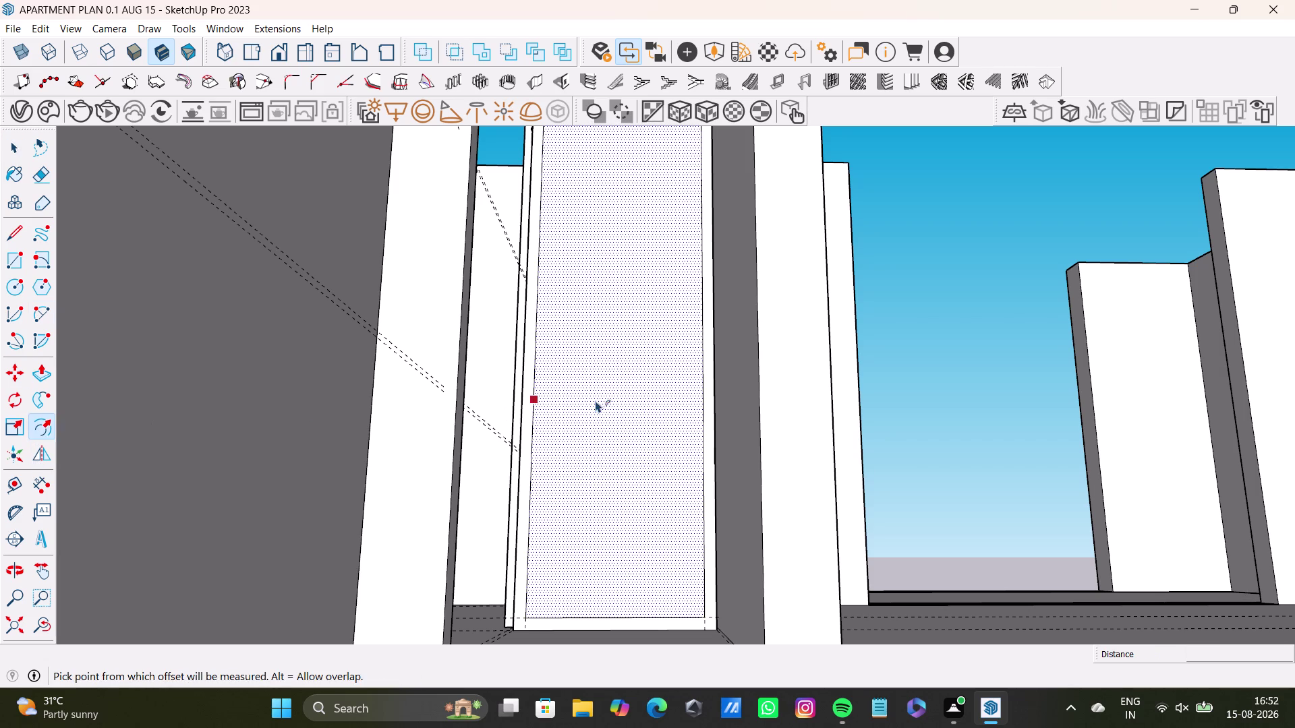
drag(596, 400, 542, 444)
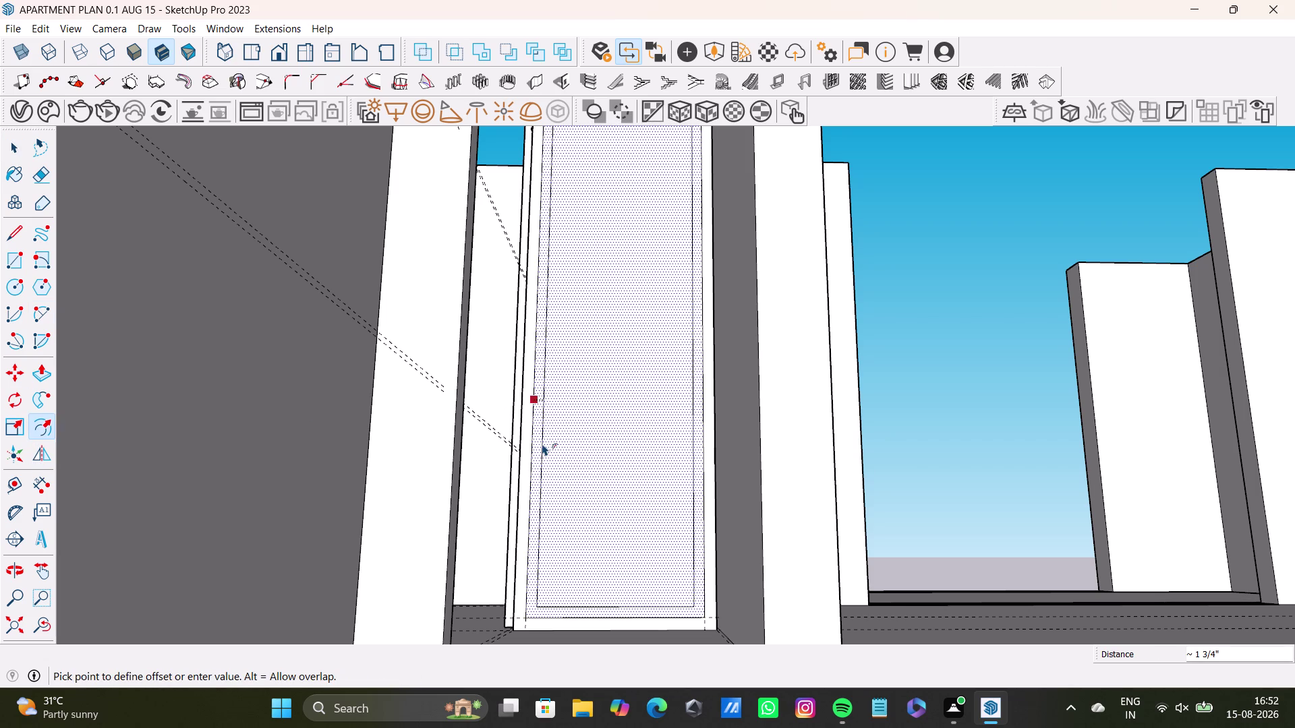
drag(542, 444, 541, 444)
key(space)
click(536, 437)
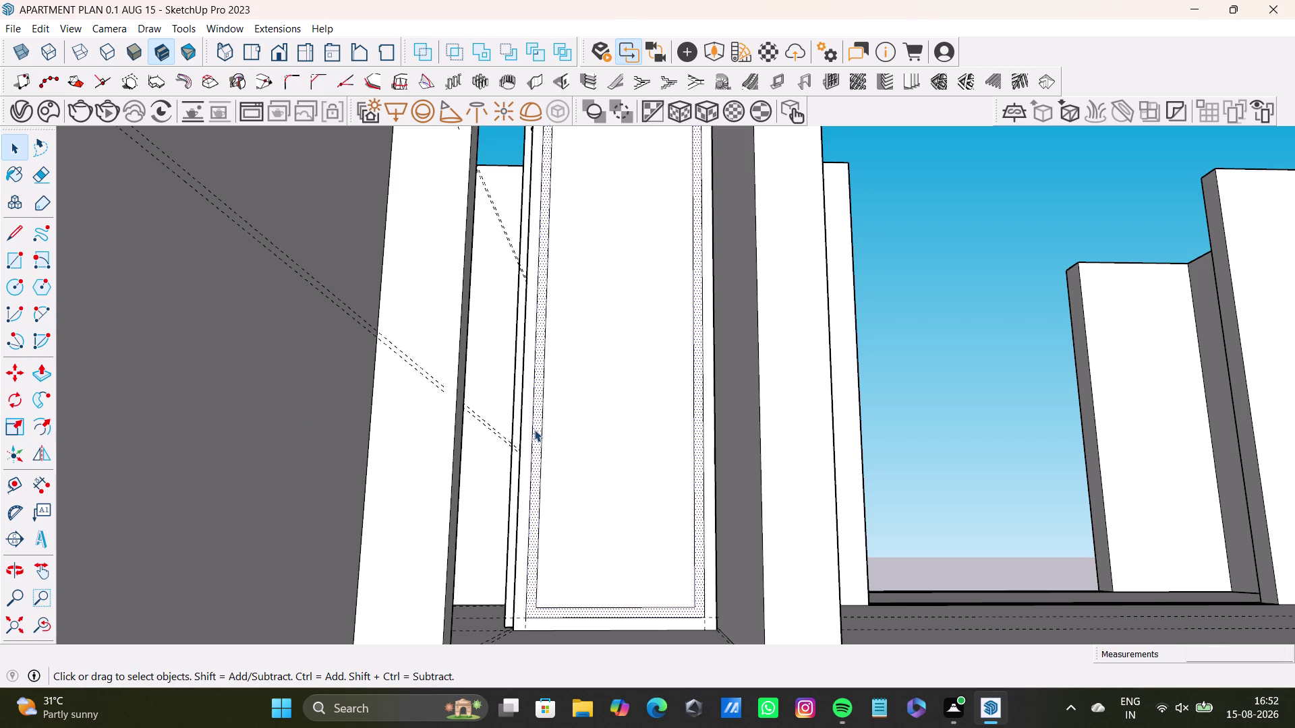
Push the centre panel face into the panel with Push/Pull.
key(p)
drag(537, 435, 535, 439)
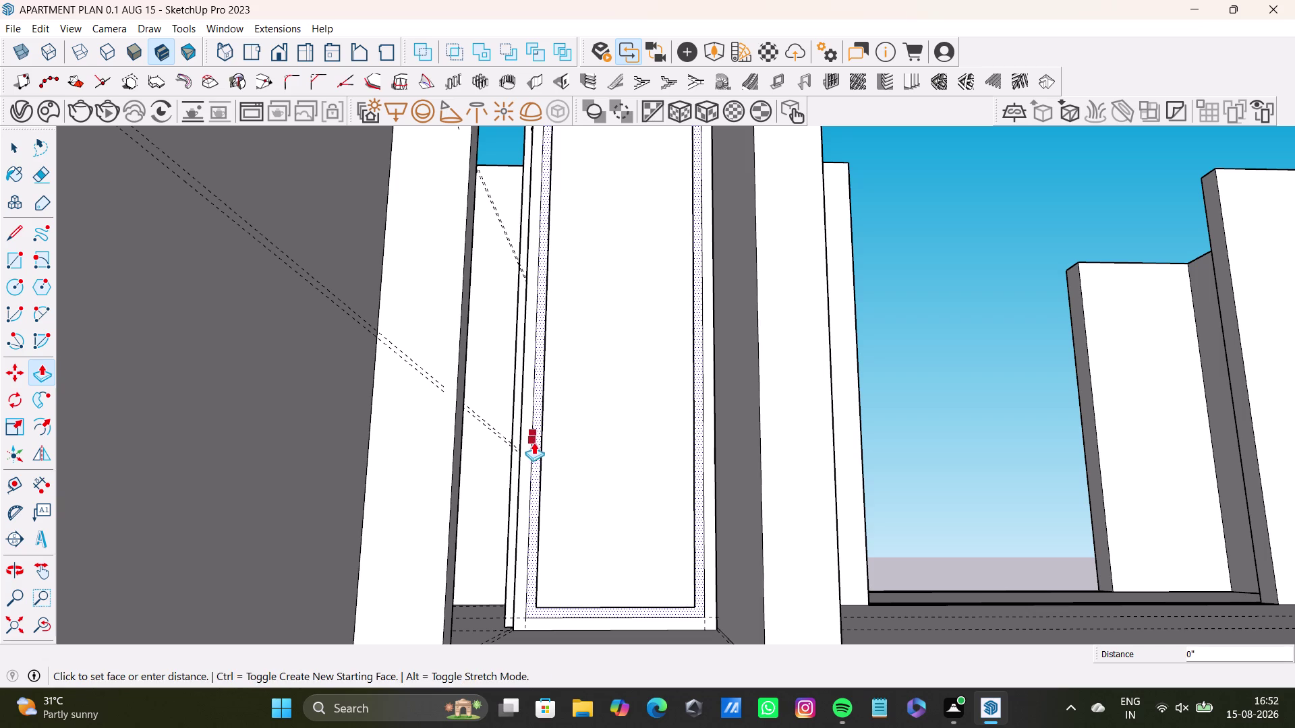
drag(535, 440, 534, 445)
key(space)
click(599, 457)
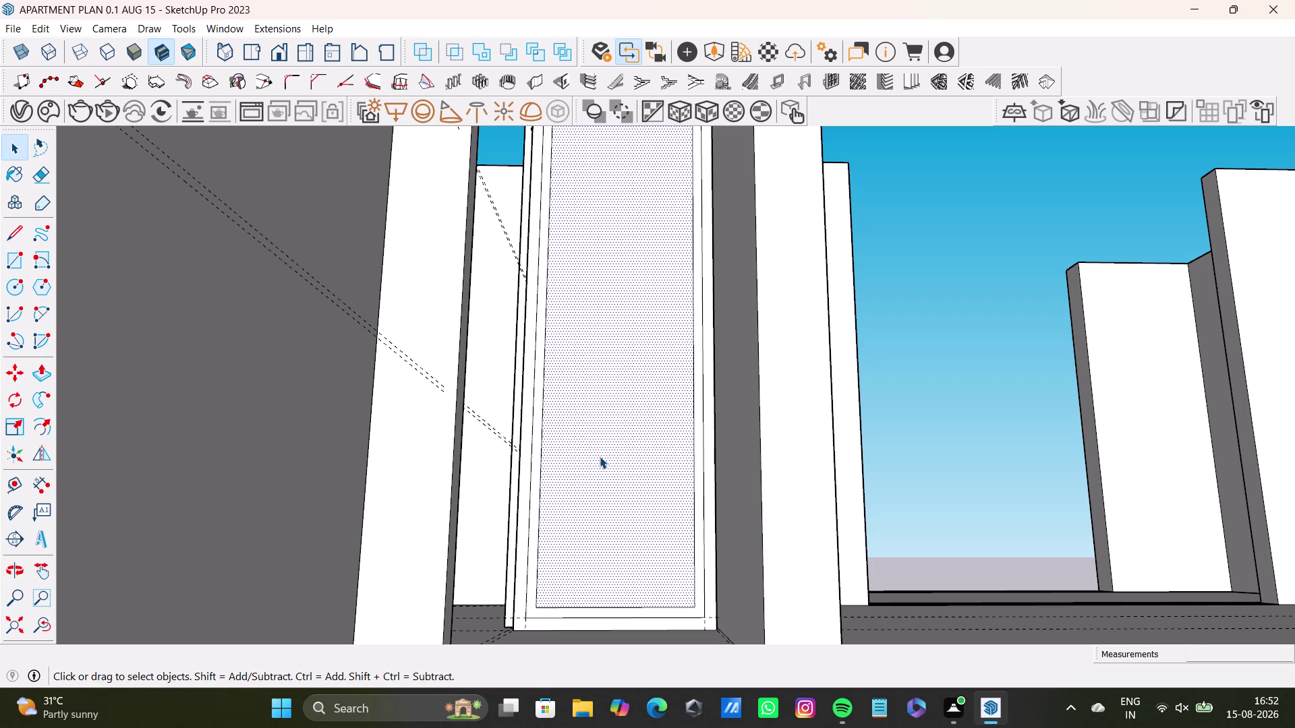
key(p)
Push the centre face back to its recess depth and clear the selection.
click(597, 456)
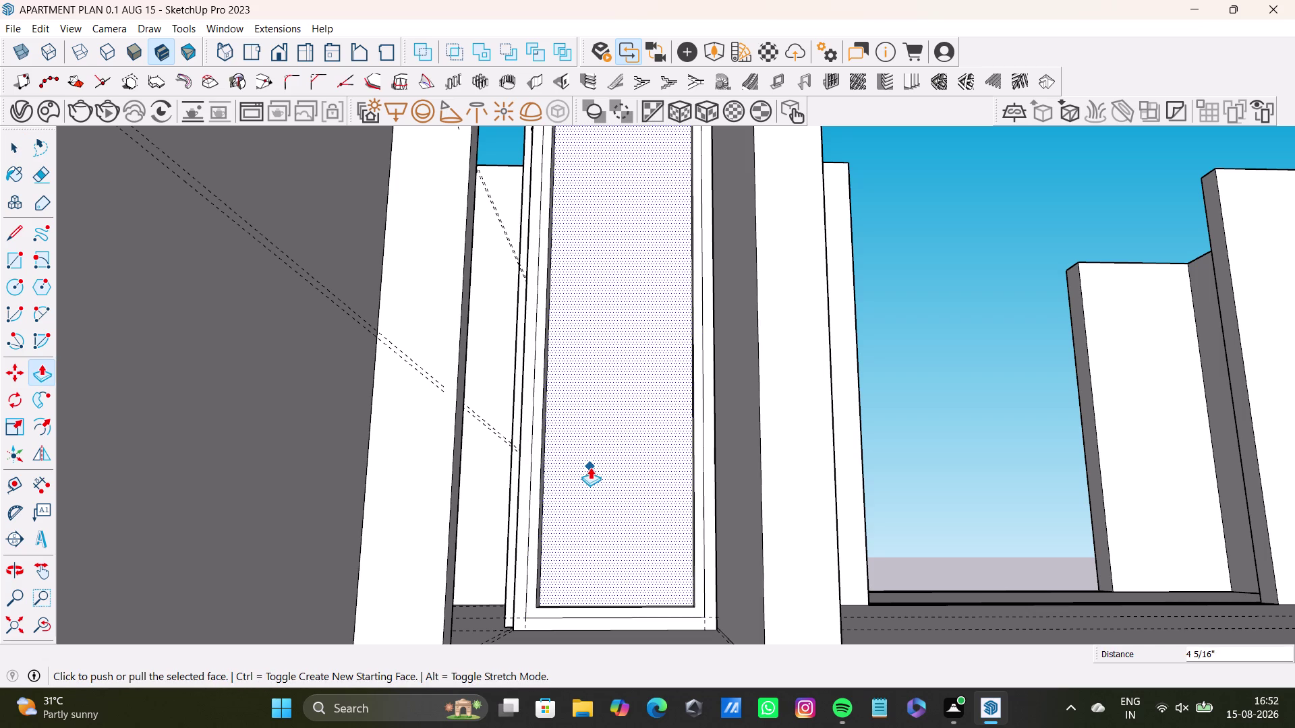
click(590, 467)
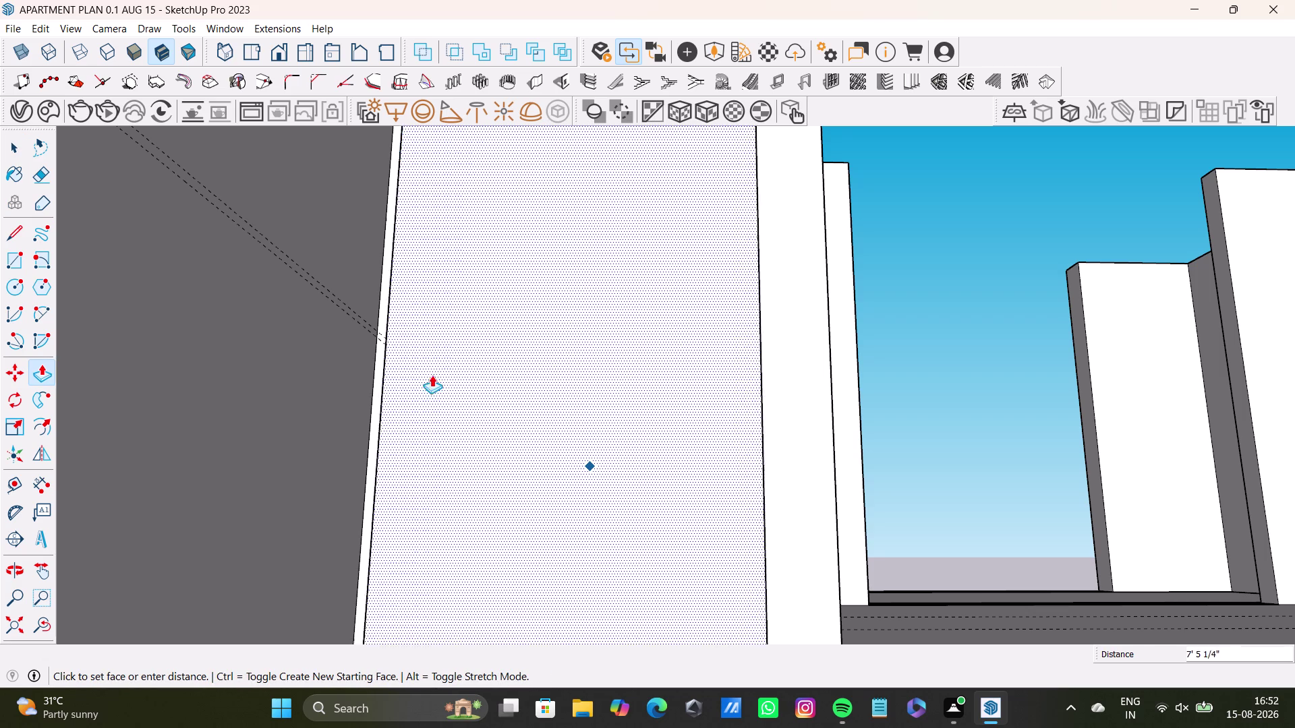
middle_drag(542, 416, 653, 495)
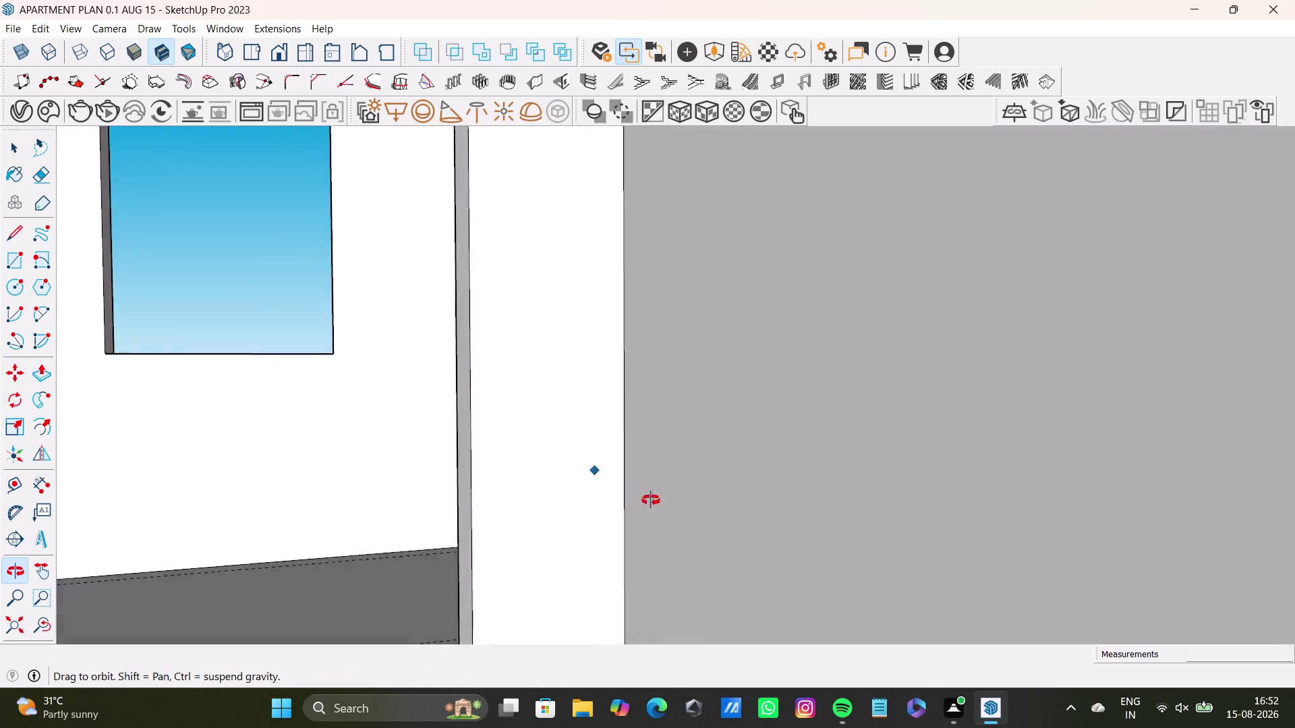
middle_drag(653, 495, 582, 528)
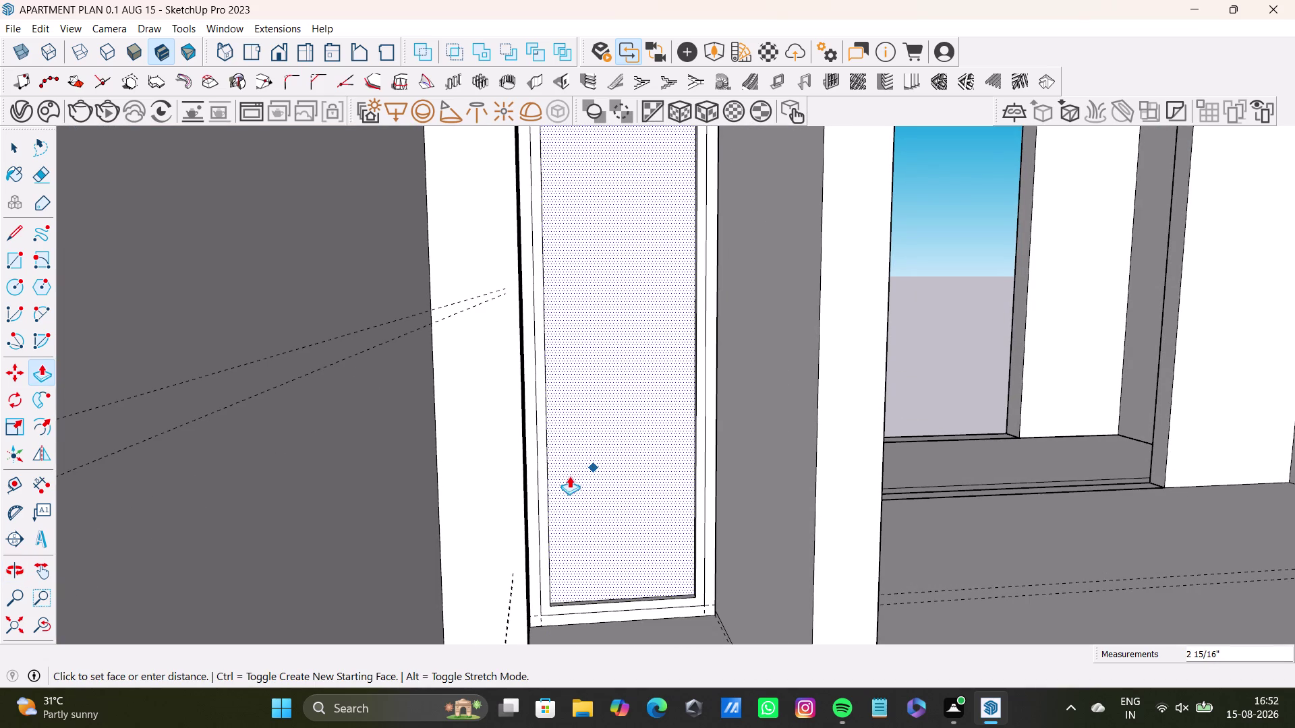
click(569, 478)
key(space)
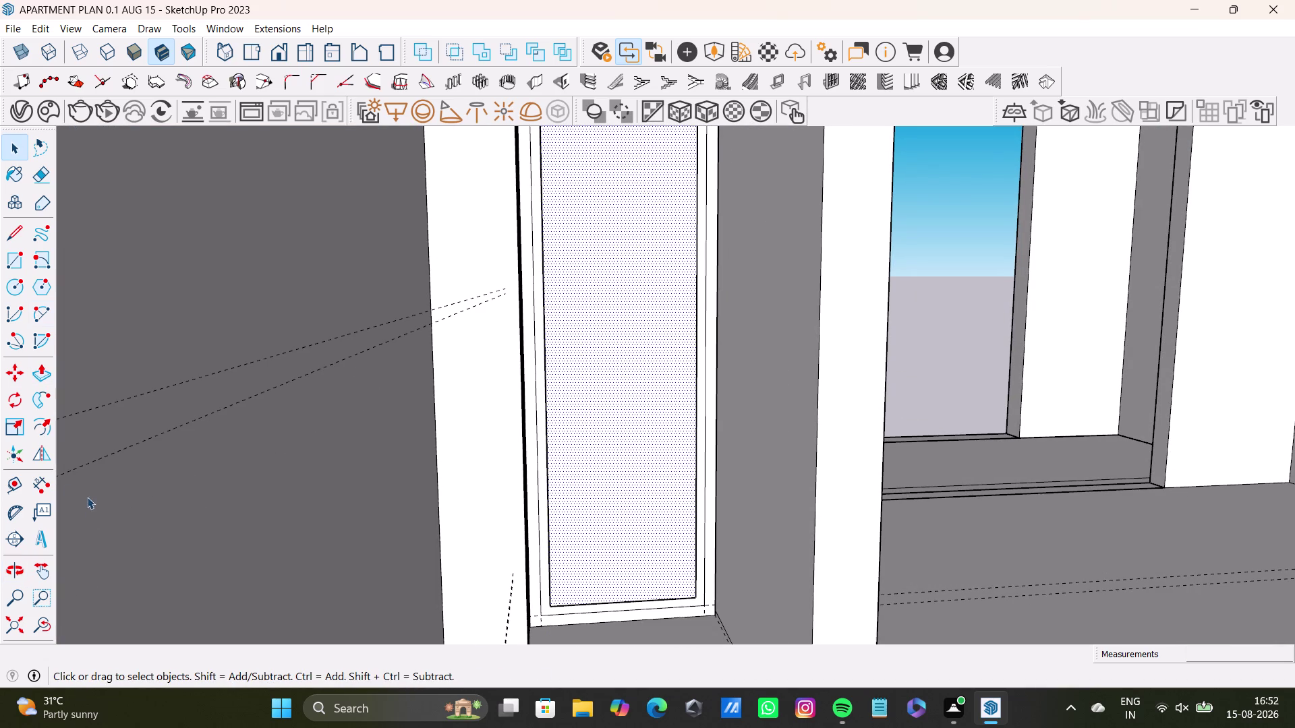
click(9, 626)
middle_drag(630, 335, 542, 637)
Orbit in close to the recessed side panel beneath the rounded top.
scroll(up, 3)
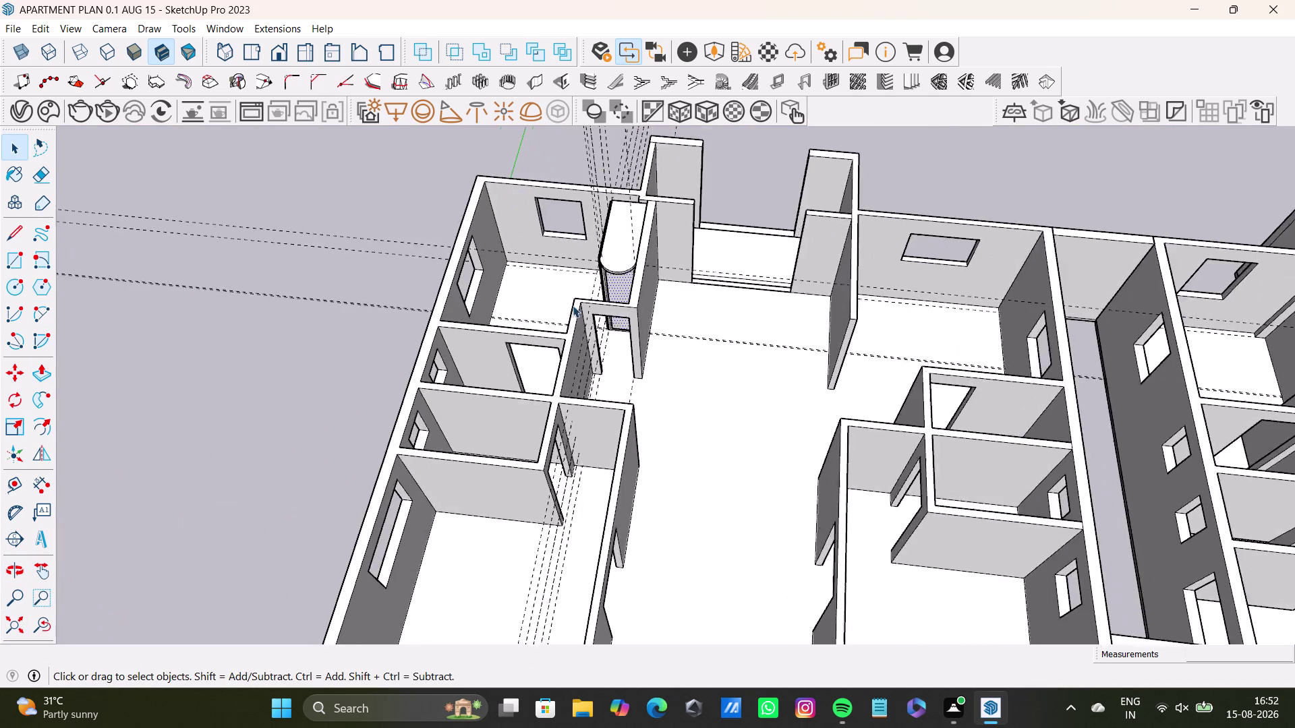
scroll(up, 3)
middle_drag(589, 282, 760, 377)
scroll(up, 3)
middle_drag(643, 333, 692, 252)
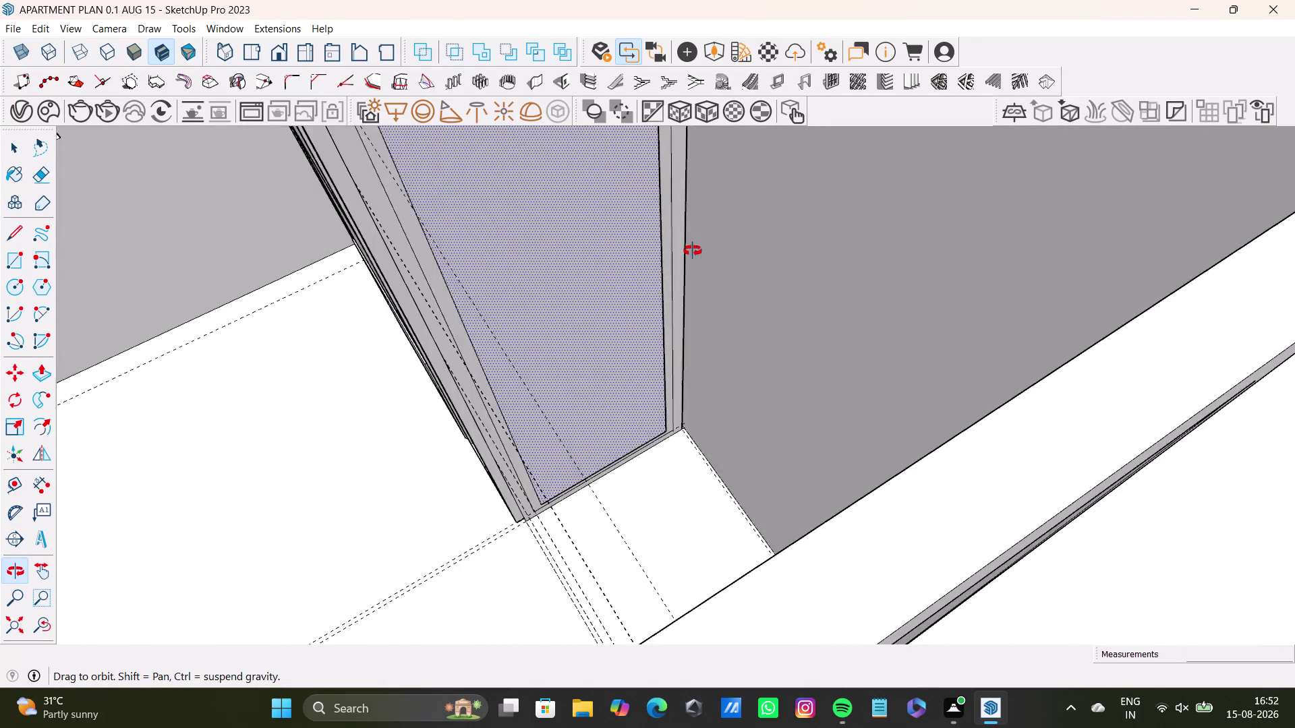
middle_drag(692, 252, 845, 496)
middle_drag(828, 475, 870, 449)
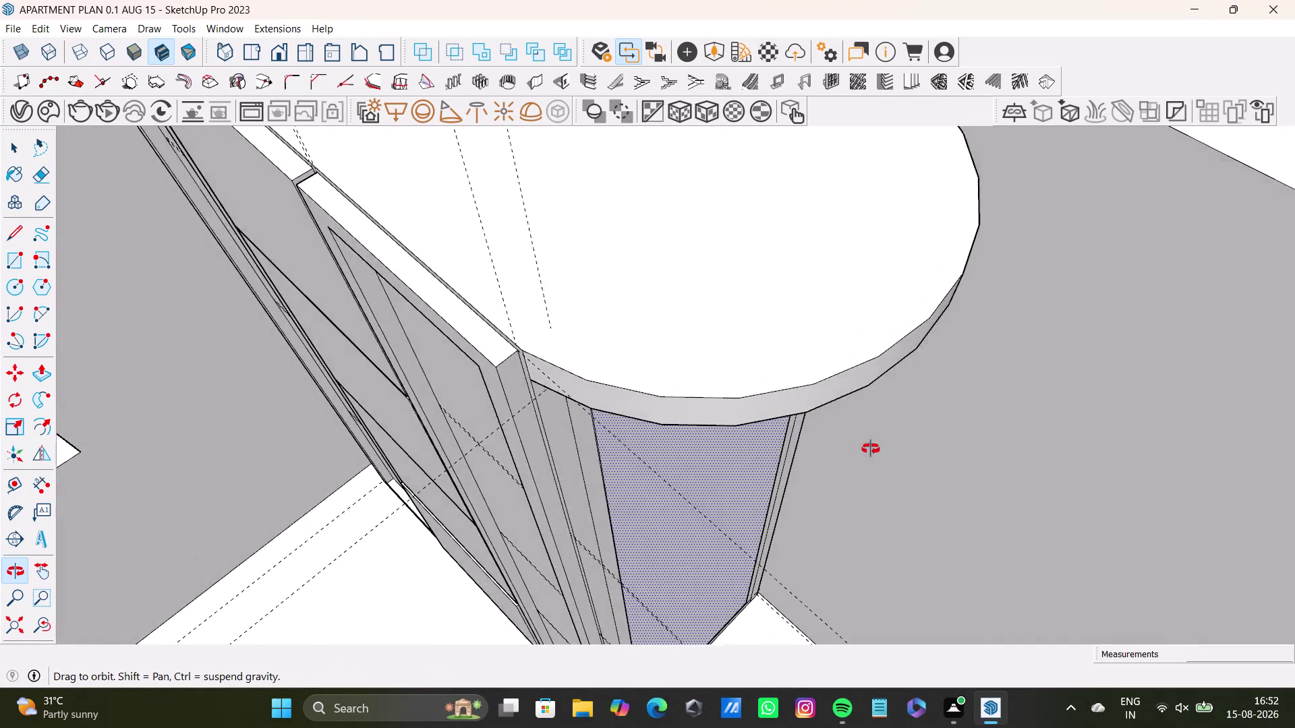
middle_drag(871, 449, 843, 365)
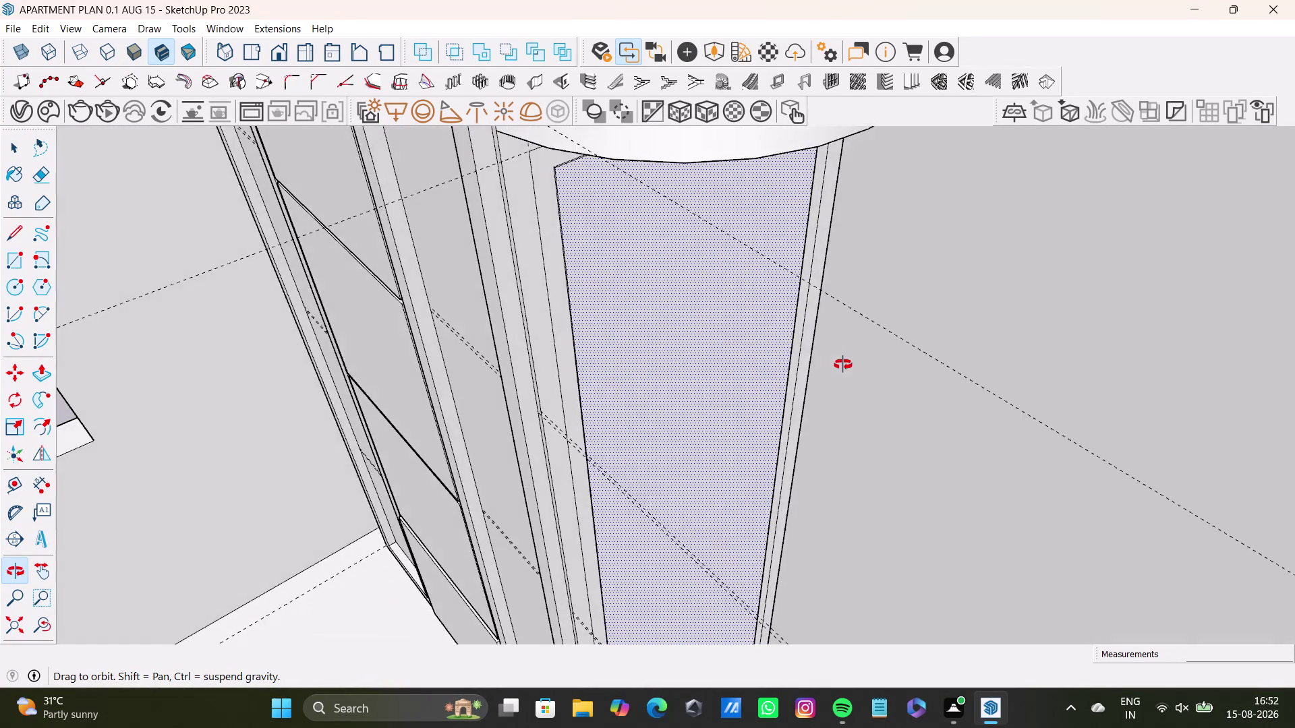
middle_drag(843, 365, 850, 366)
scroll(up, 3)
middle_drag(640, 296, 609, 383)
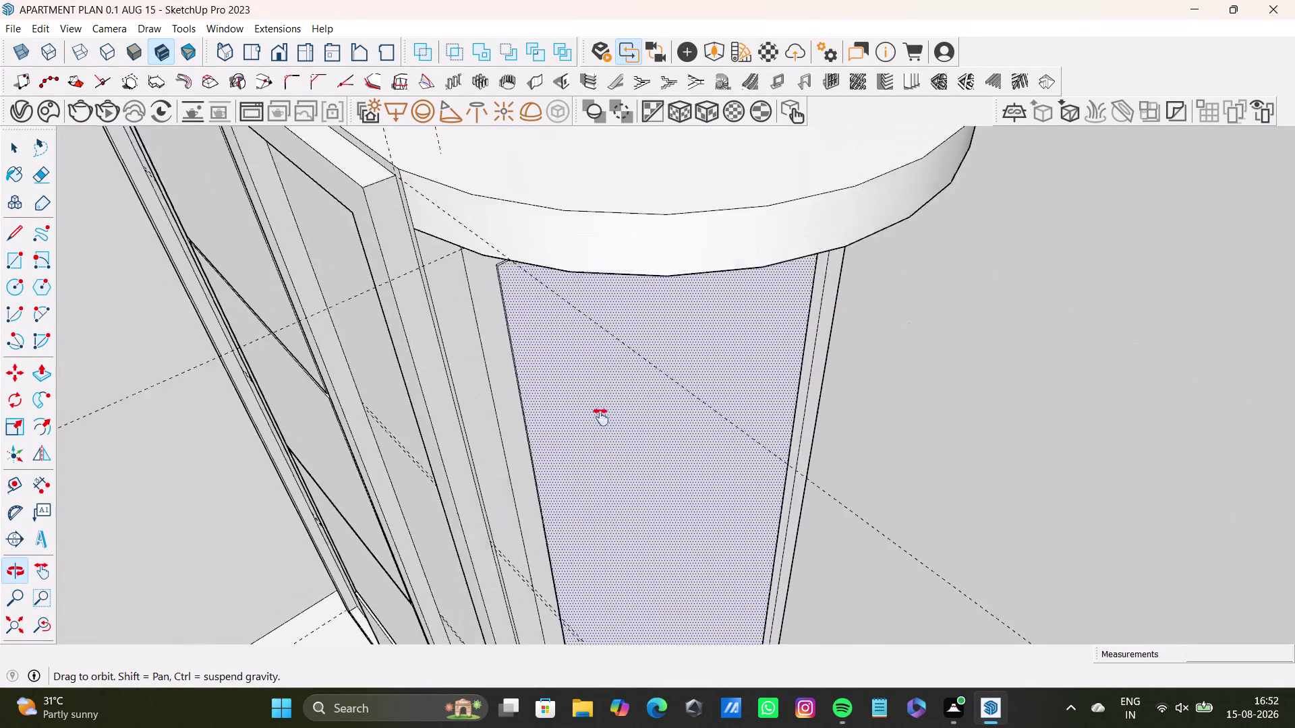
middle_drag(609, 383, 596, 445)
middle_drag(598, 422, 575, 258)
middle_drag(606, 261, 681, 152)
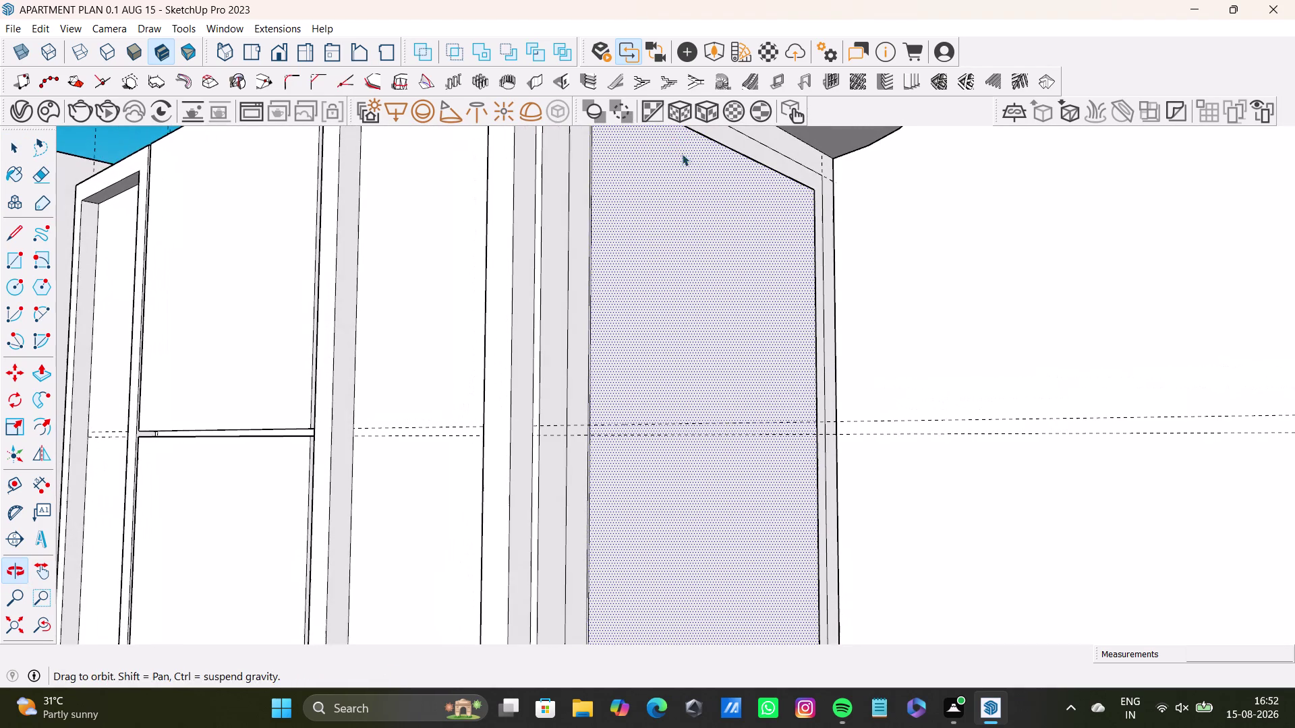
middle_drag(681, 152, 682, 154)
Push the recessed centre face in a further 1/2 inch.
key(space)
click(663, 198)
key(p)
drag(663, 198, 657, 196)
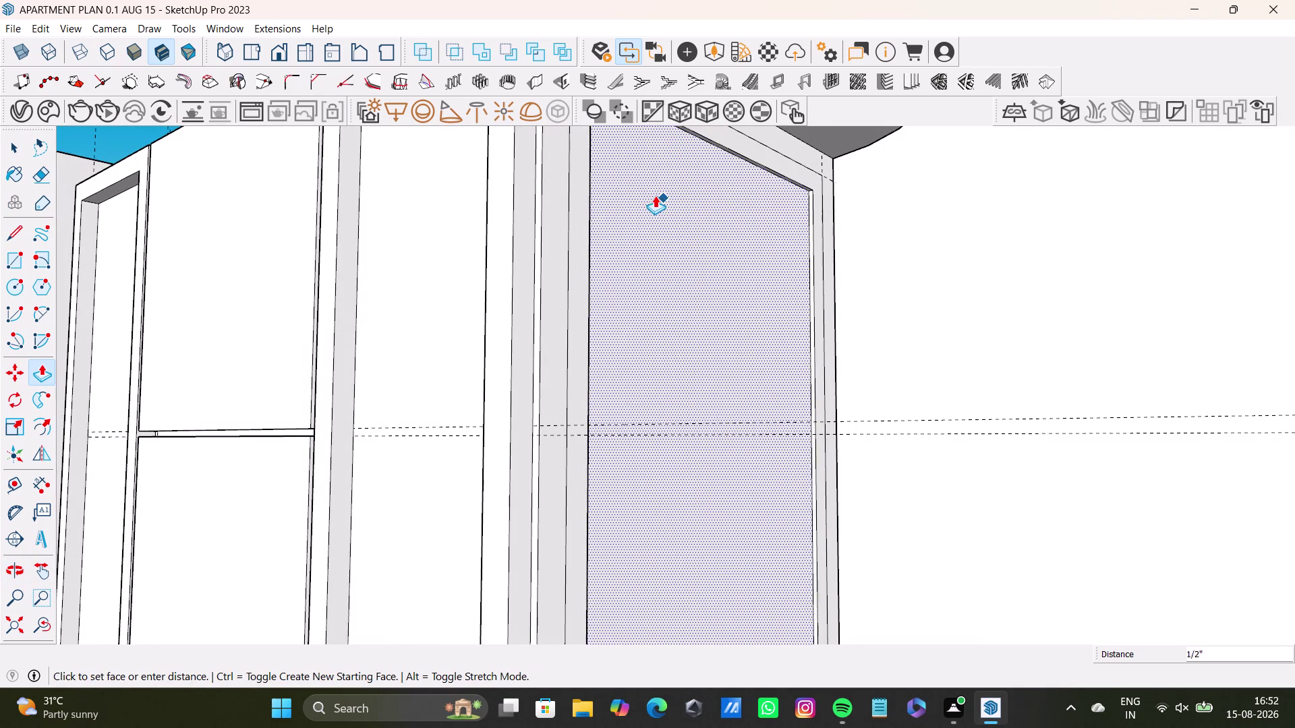
drag(657, 196, 654, 195)
key(space)
Orbit out to review the drawer fronts, framed side panel and rounded top.
scroll(down, 3)
middle_drag(653, 296, 729, 463)
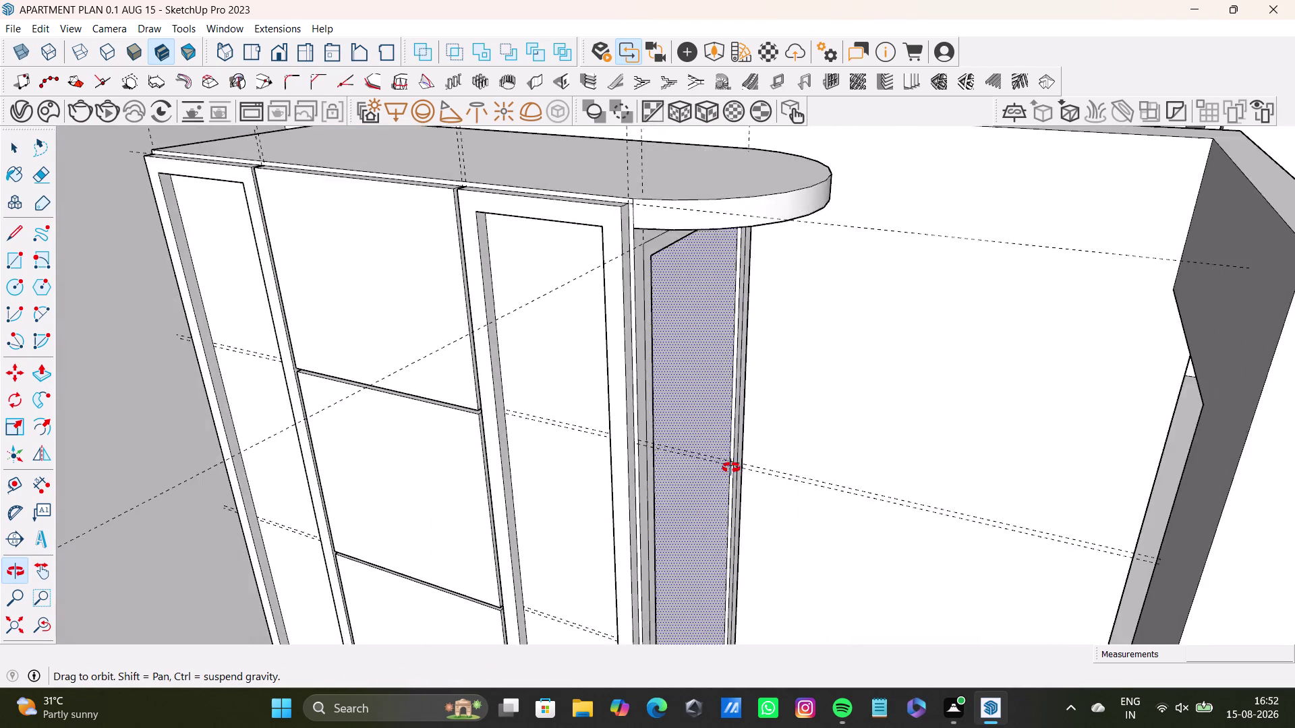
middle_drag(729, 463, 810, 655)
scroll(down, 3)
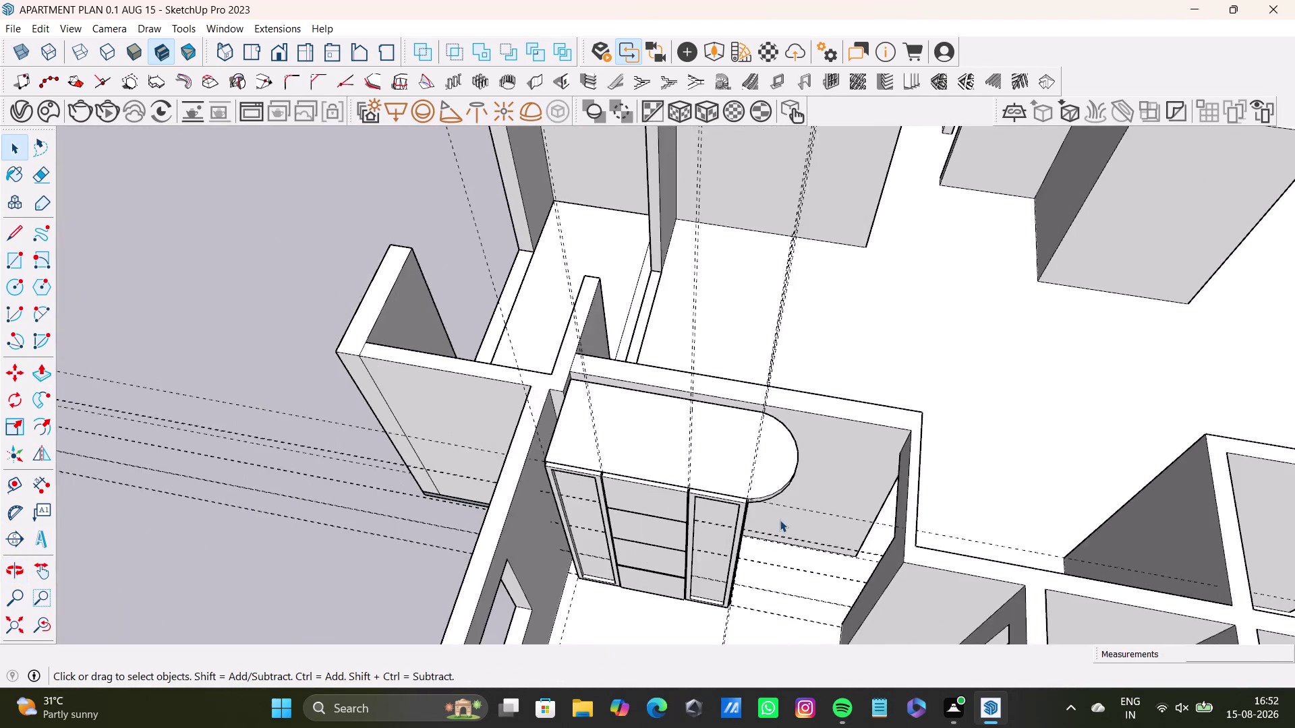
scroll(down, 3)
middle_drag(802, 522, 870, 377)
scroll(up, 3)
middle_drag(722, 453, 817, 497)
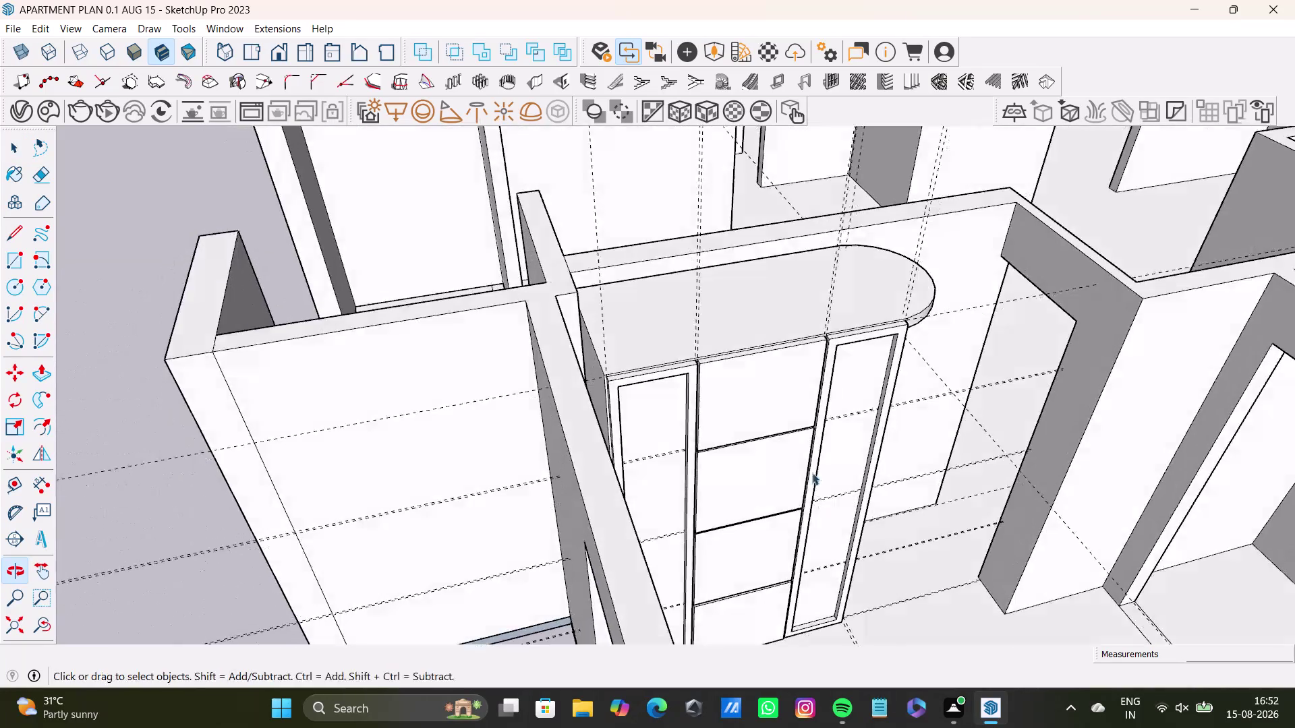
scroll(up, 3)
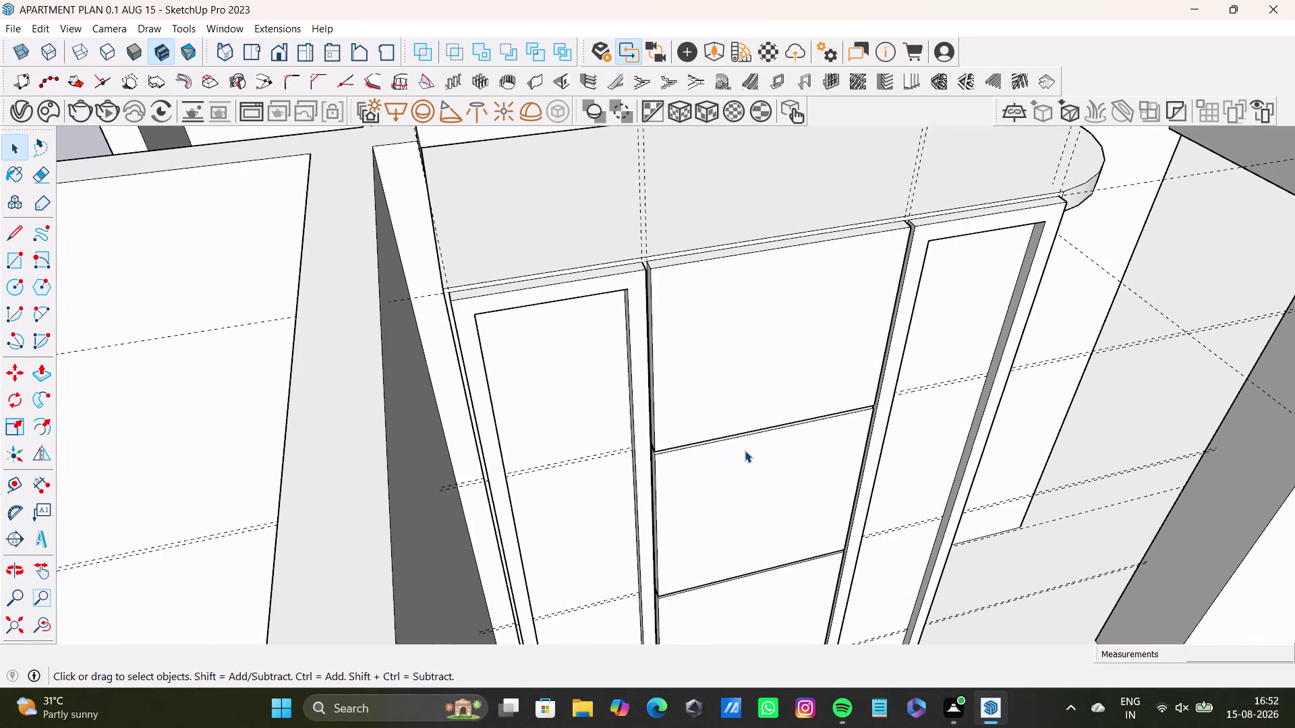